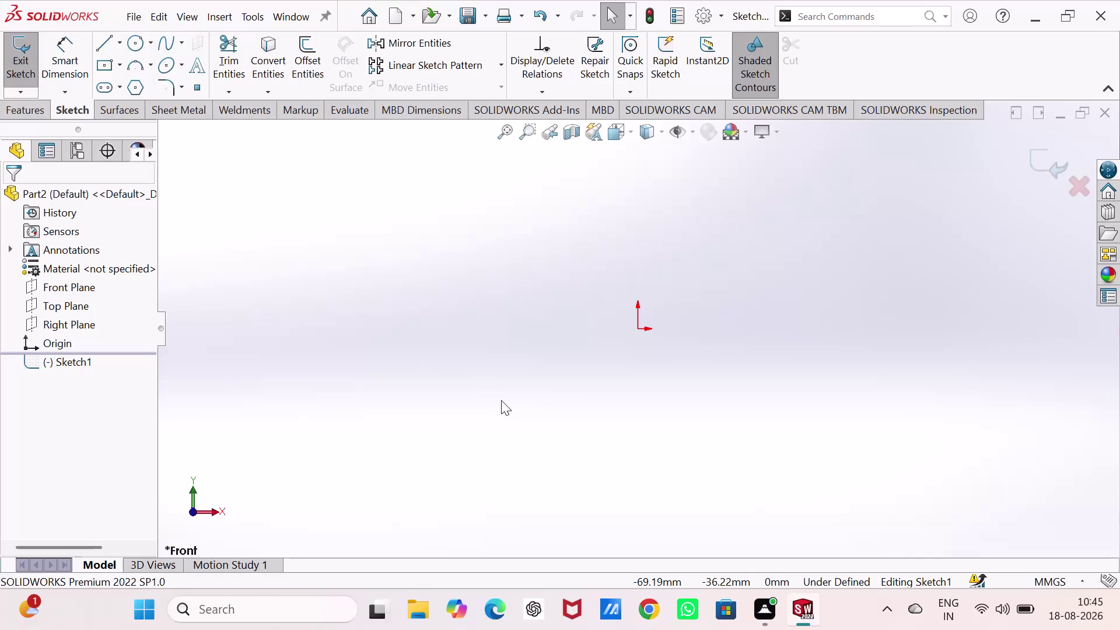
Discard the empty first sketch and start a new sketch on the Front Plane.
key(ctrl+z)
key(ctrl+z)
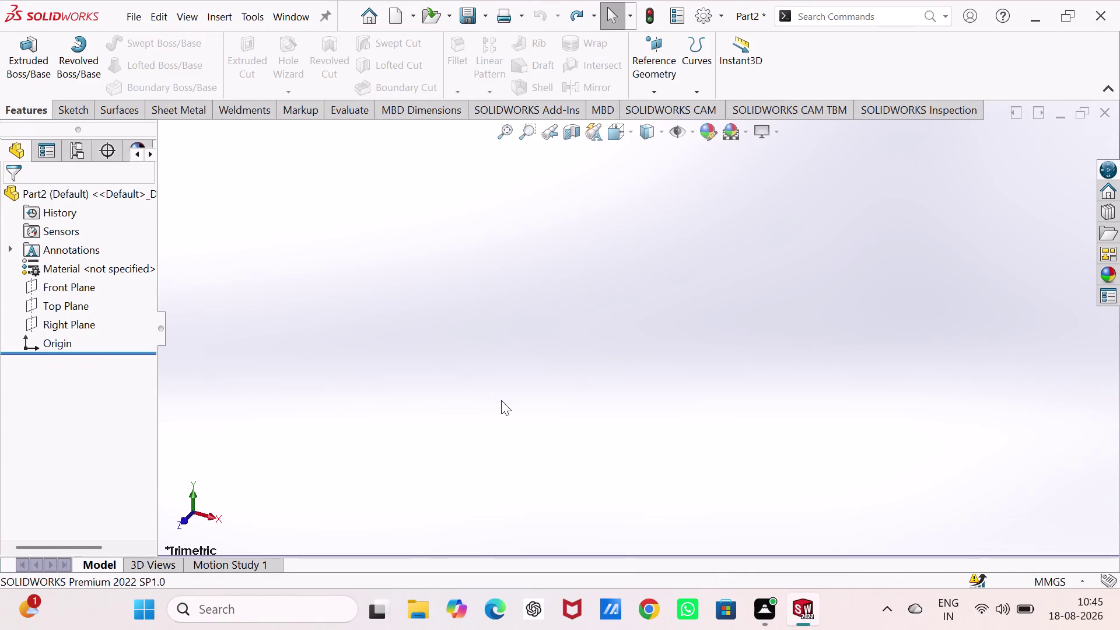
click(31, 284)
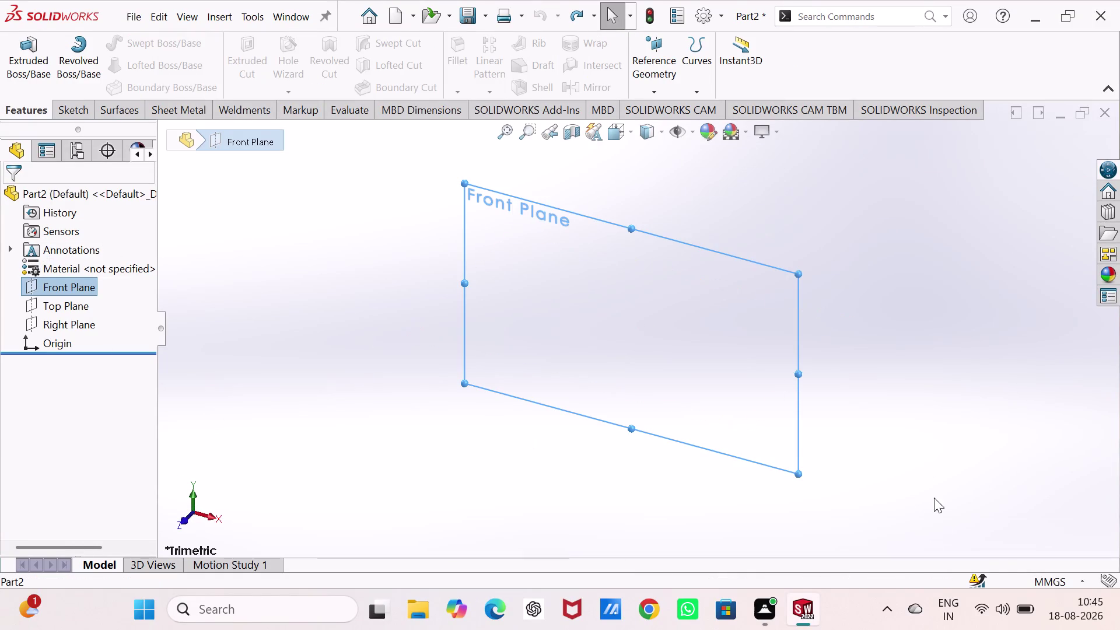
right_click(584, 276)
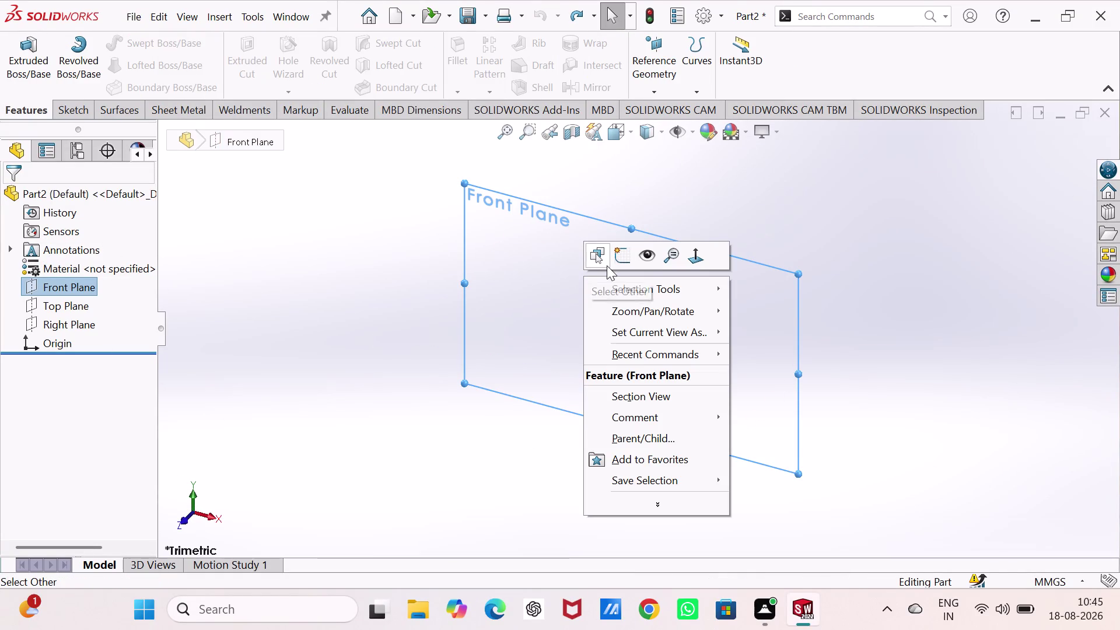
click(615, 254)
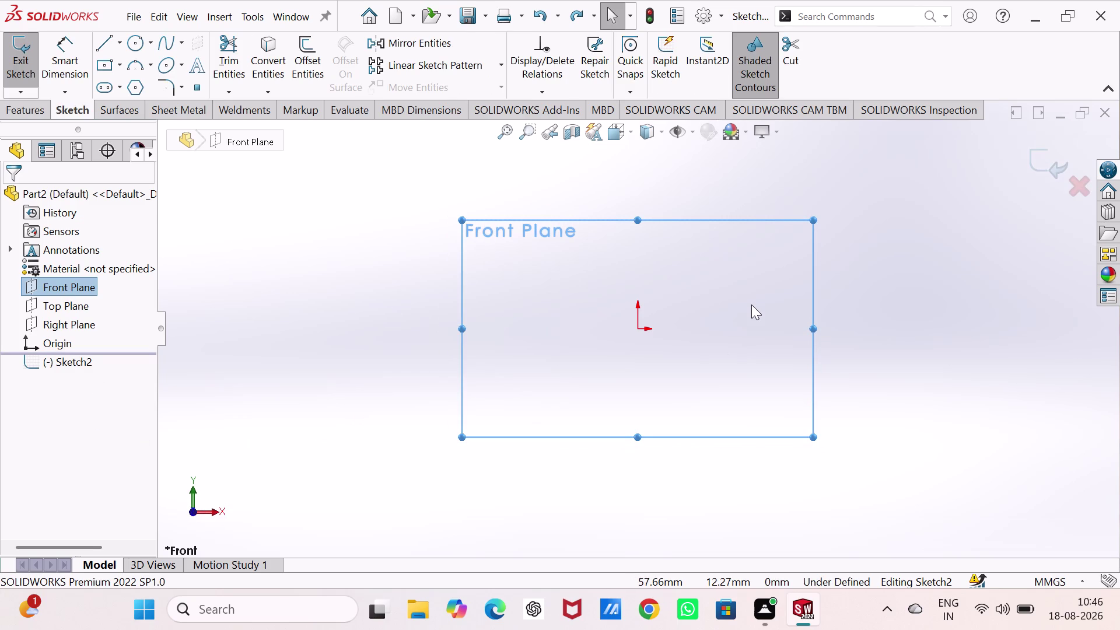
Draw an inner and a larger outer circle, both centred on the origin.
click(131, 42)
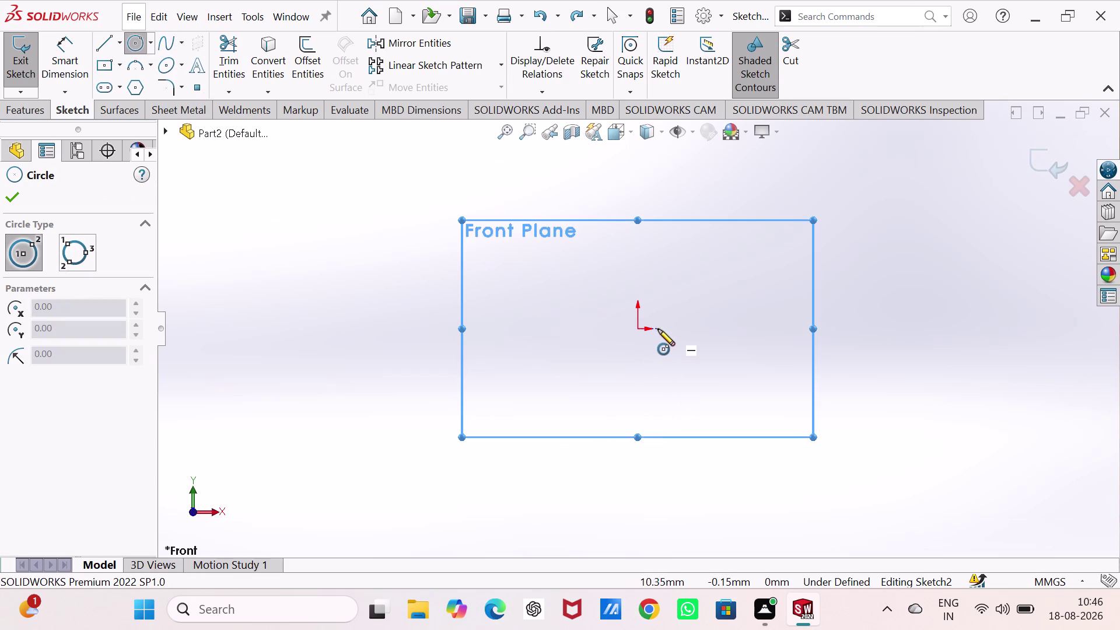
click(637, 330)
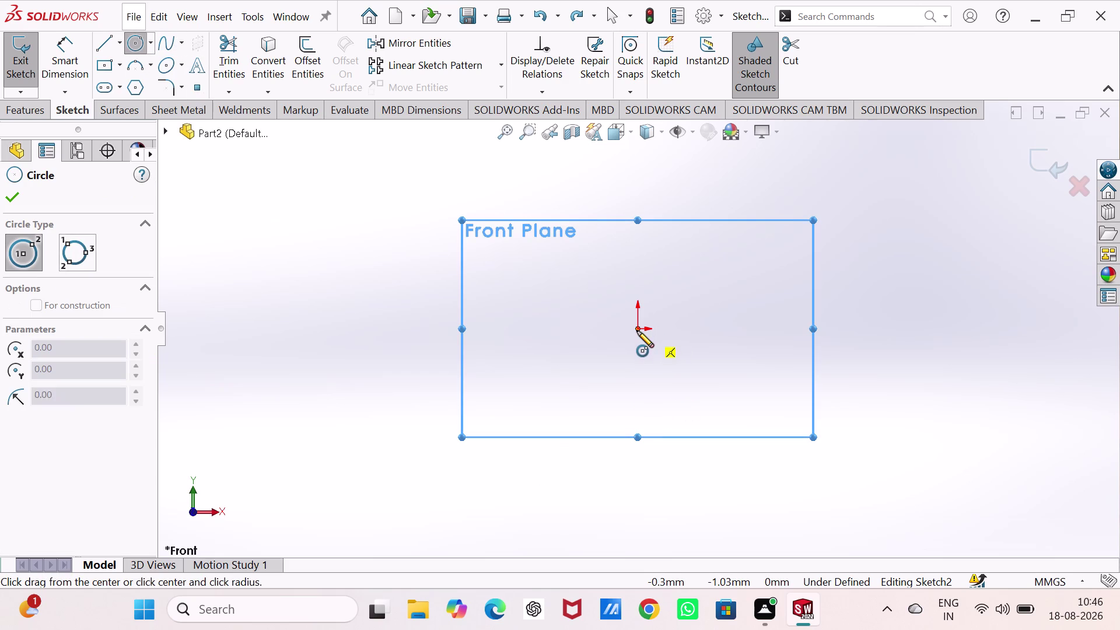
click(722, 387)
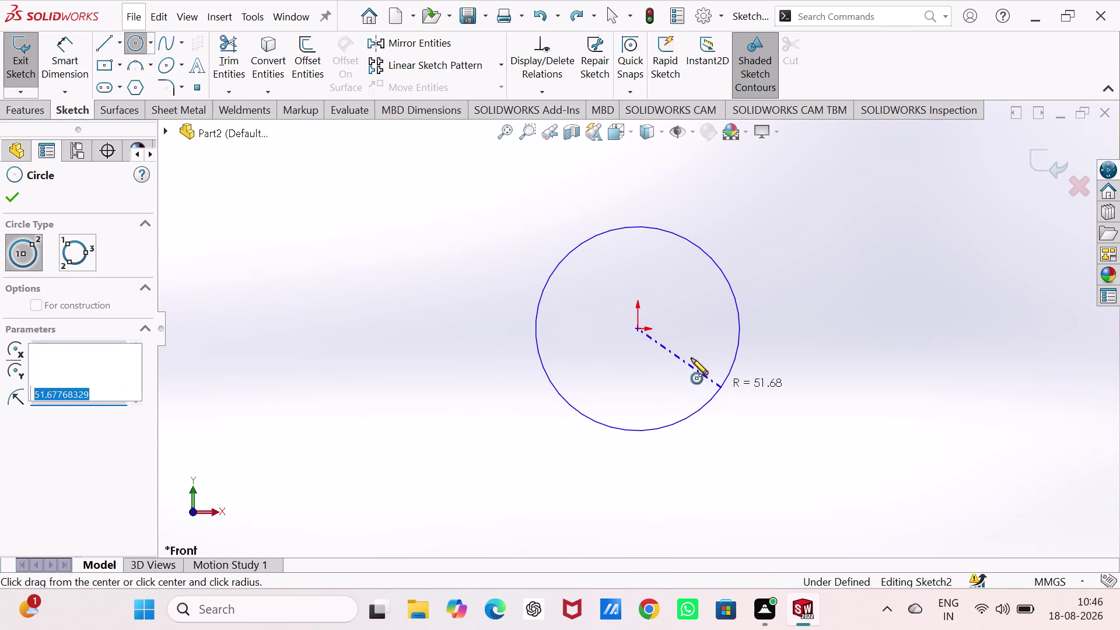
click(637, 329)
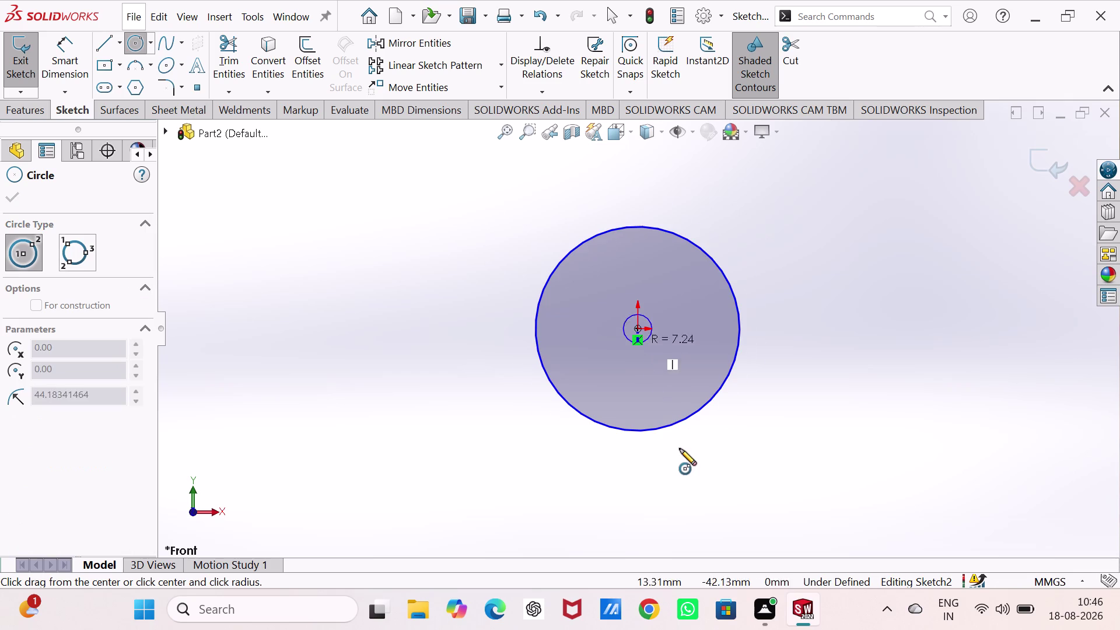
click(694, 461)
right_drag(409, 455, 488, 158)
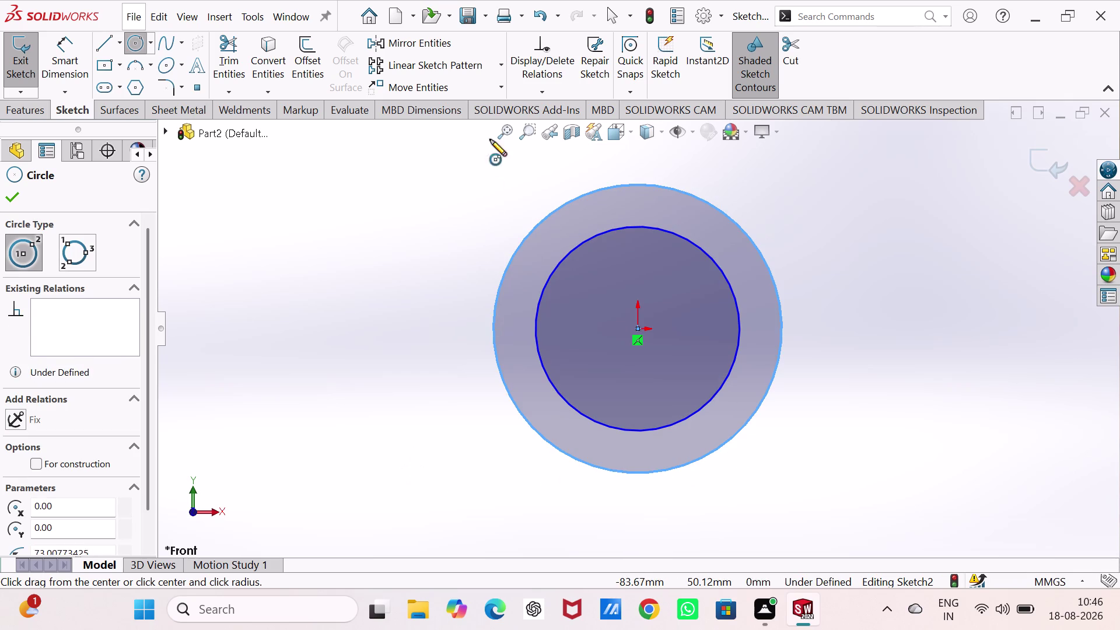
right_drag(487, 158, 492, 139)
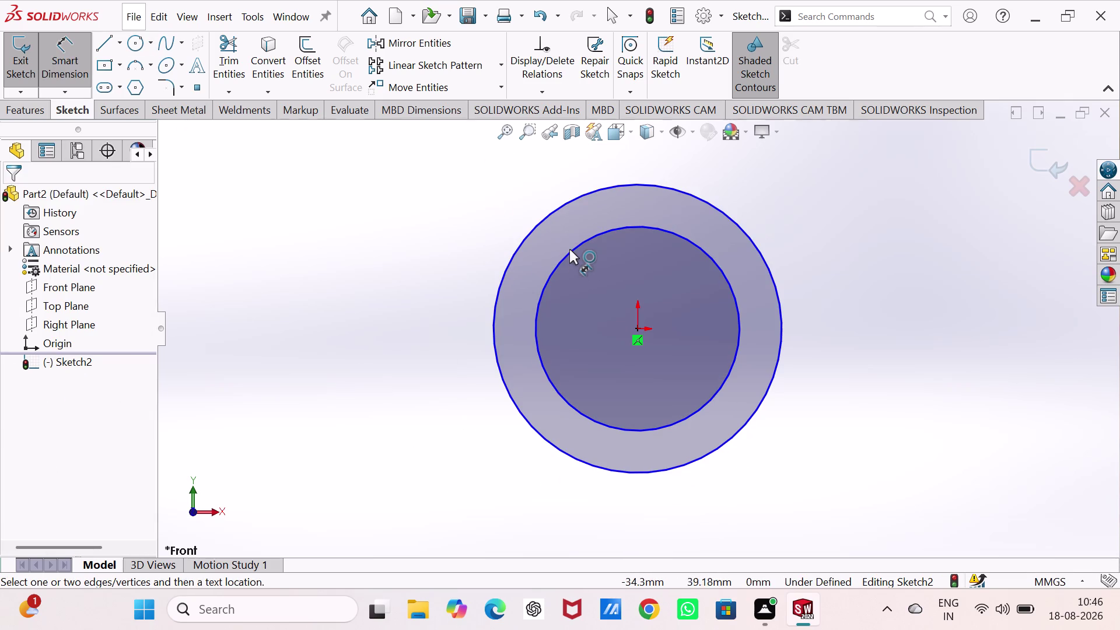
Dimension the inner circle to a 48 mm diameter.
click(569, 252)
click(419, 238)
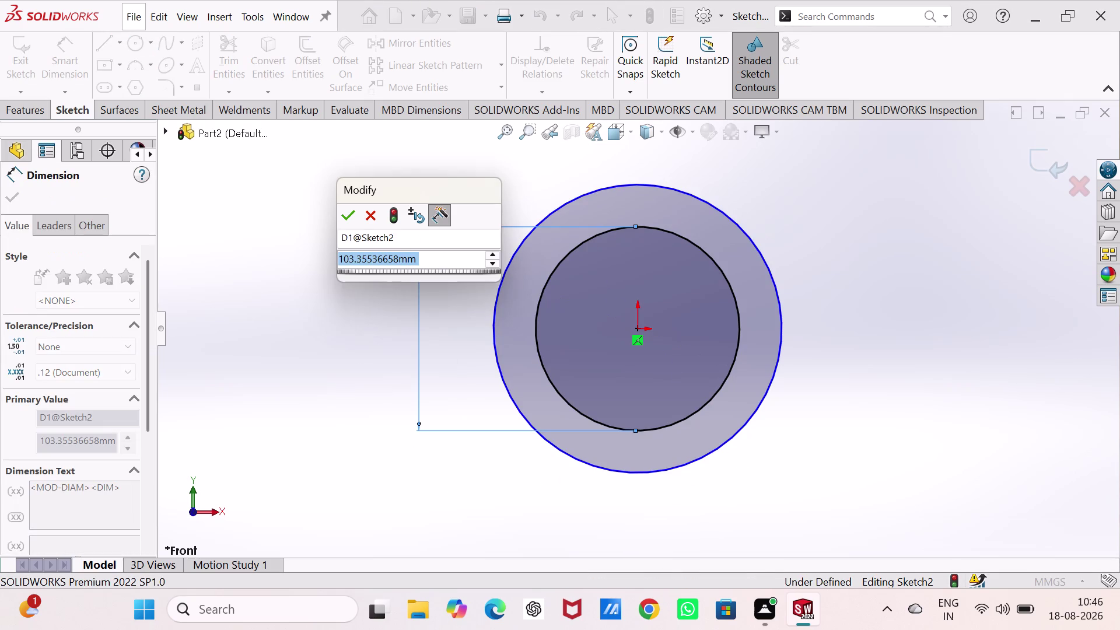
key(4)
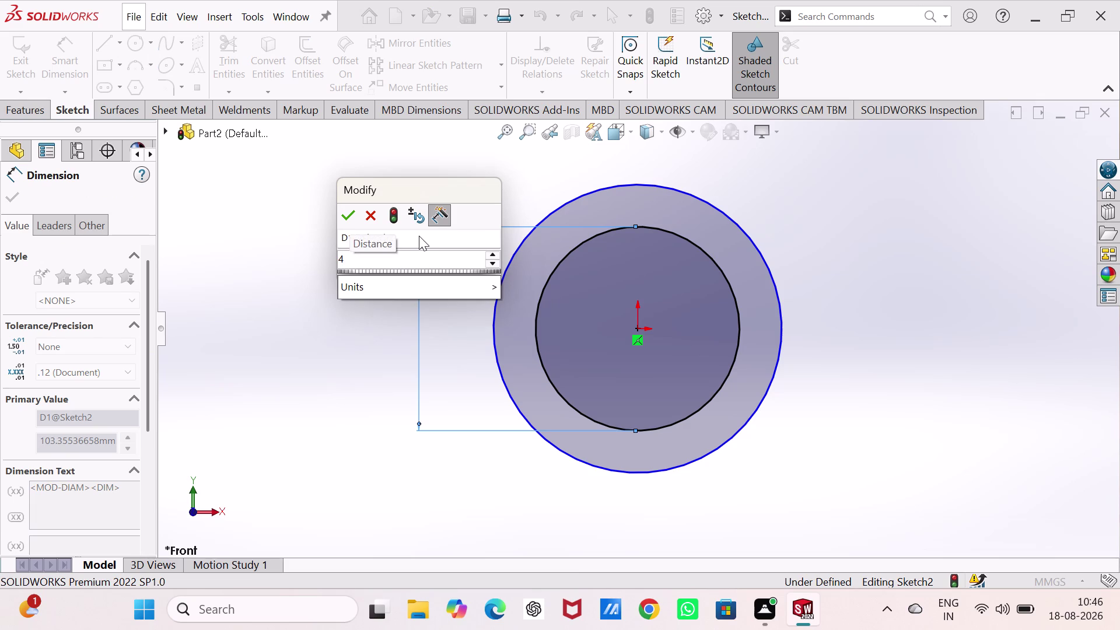
key(8)
key(Return)
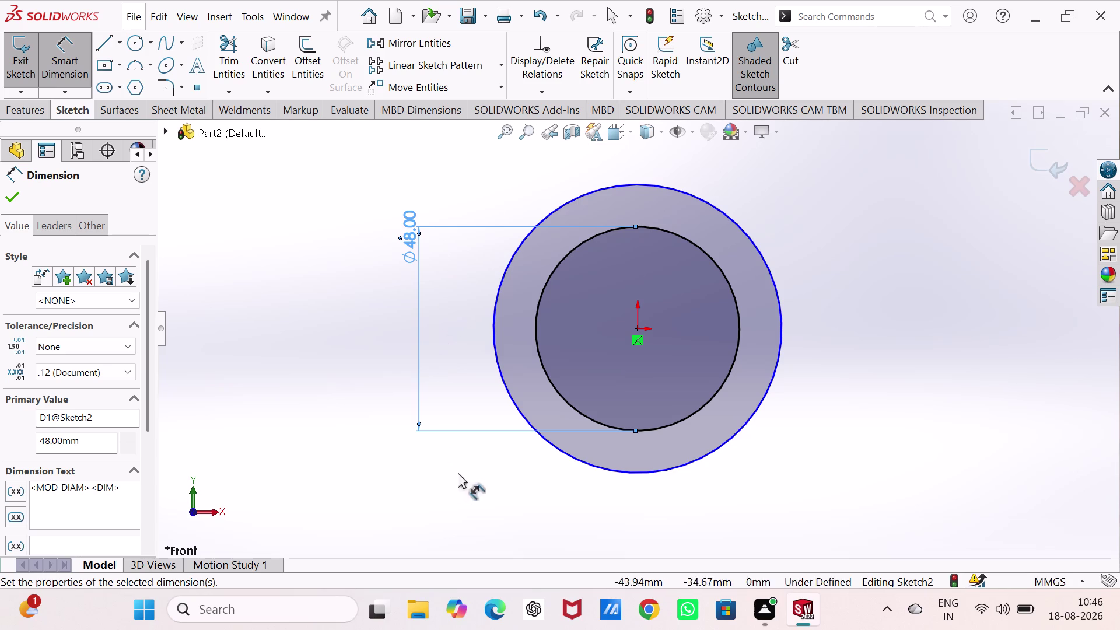
Dimension the outer circle to a 60 mm diameter.
click(494, 333)
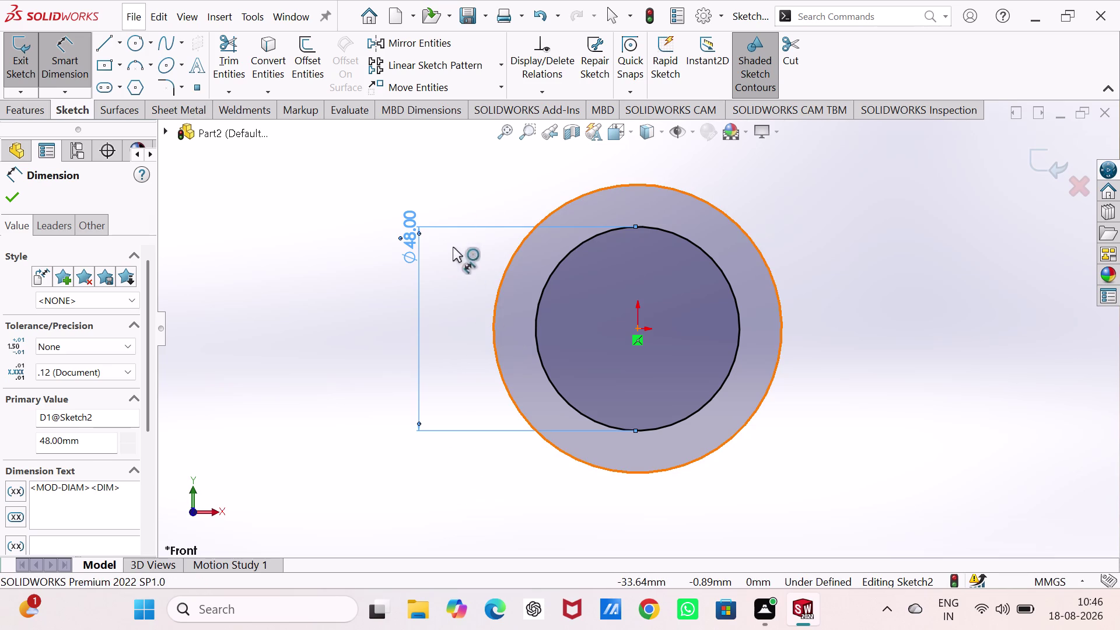
click(445, 191)
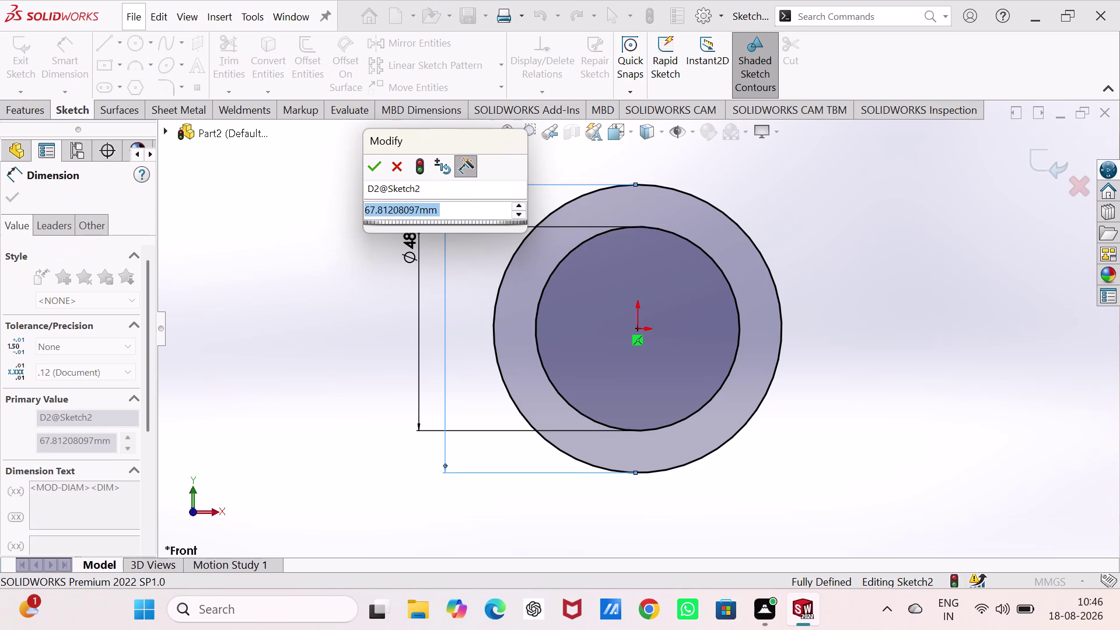
key(6)
key(0)
key(Return)
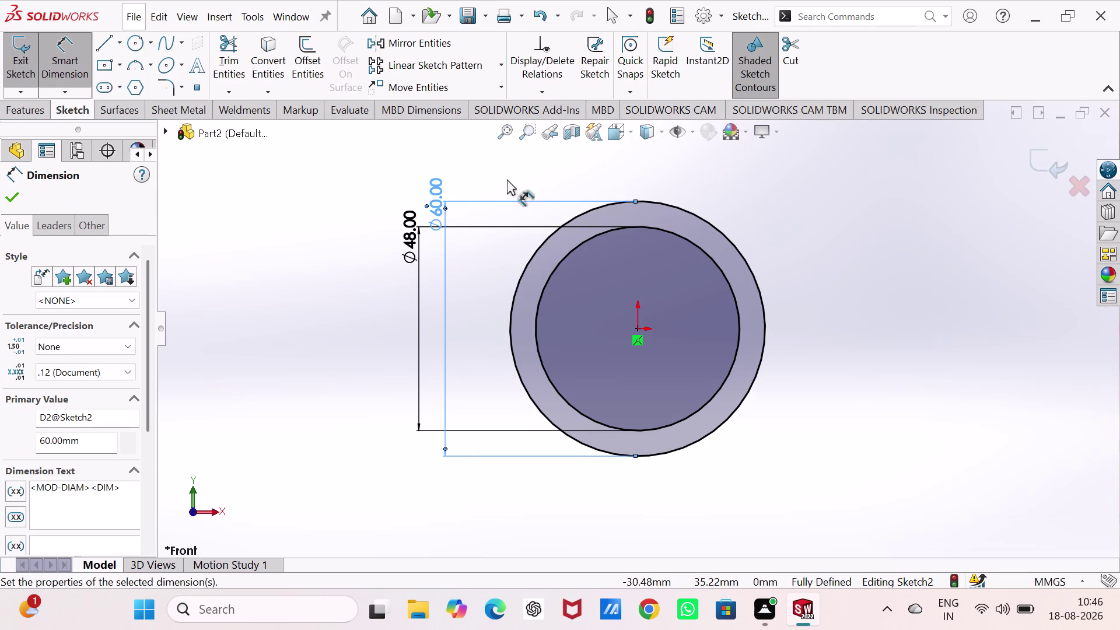
click(104, 38)
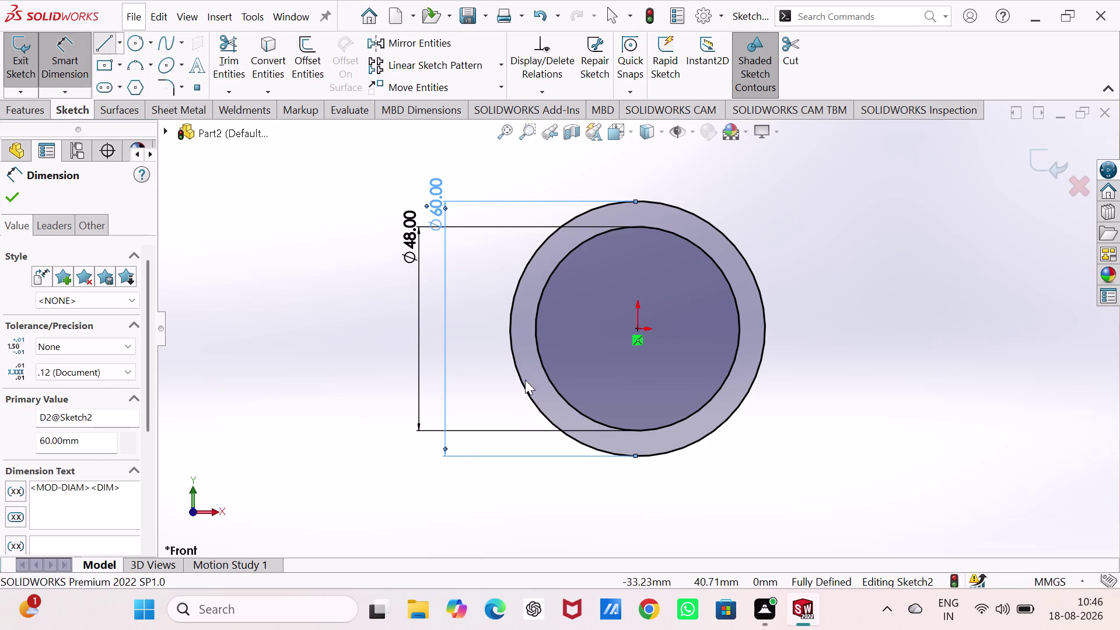
click(509, 330)
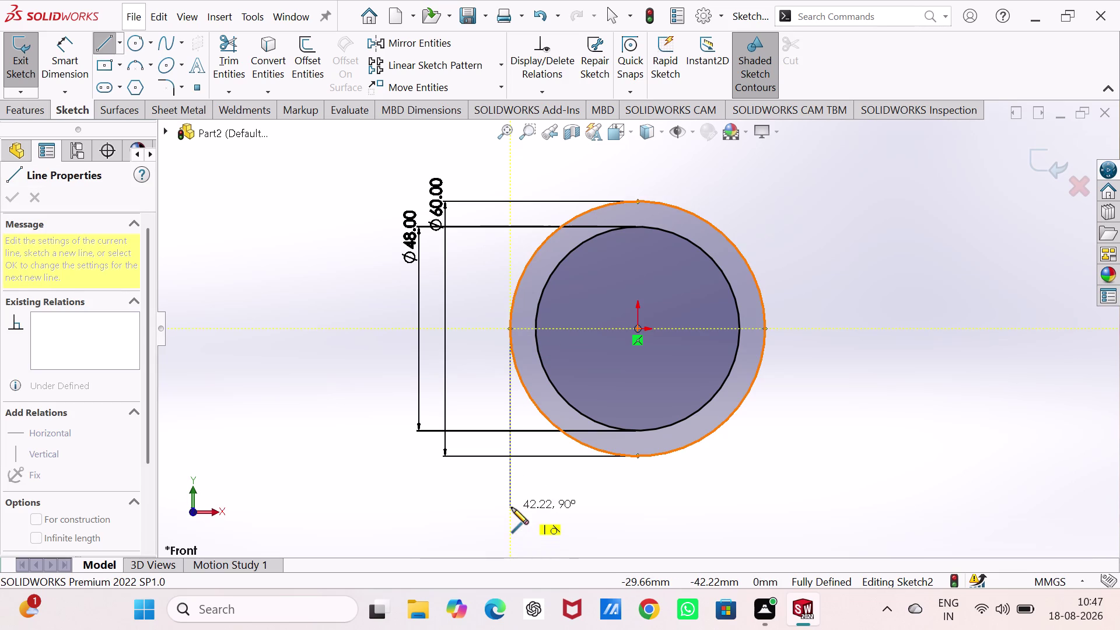
Draw two vertical lines tangent to the outer circle, joined by a horizontal base line.
click(512, 508)
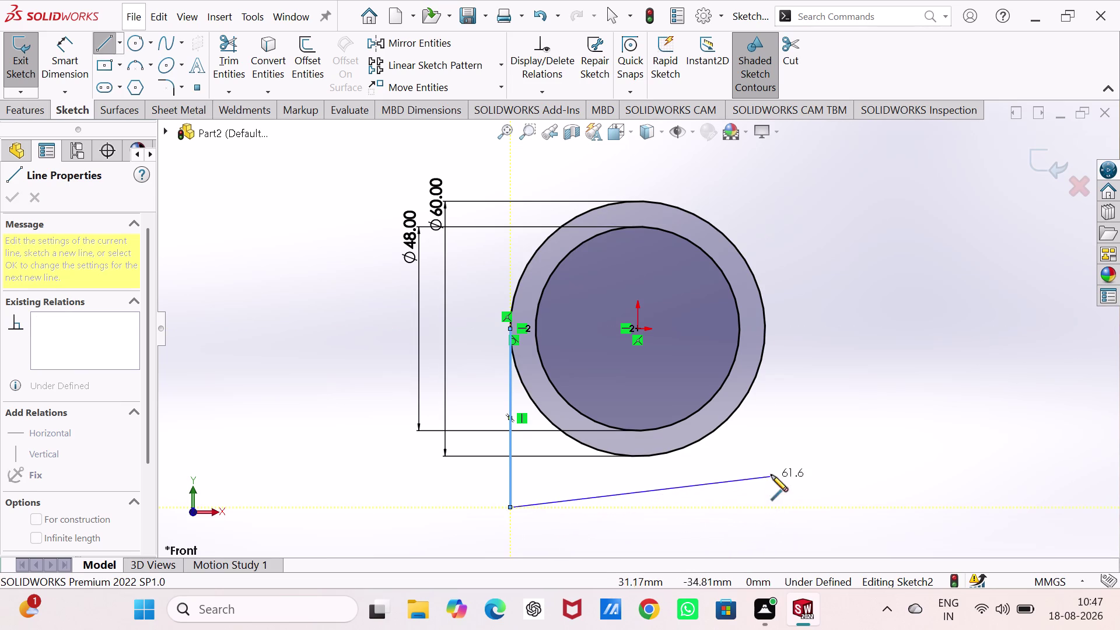
click(767, 507)
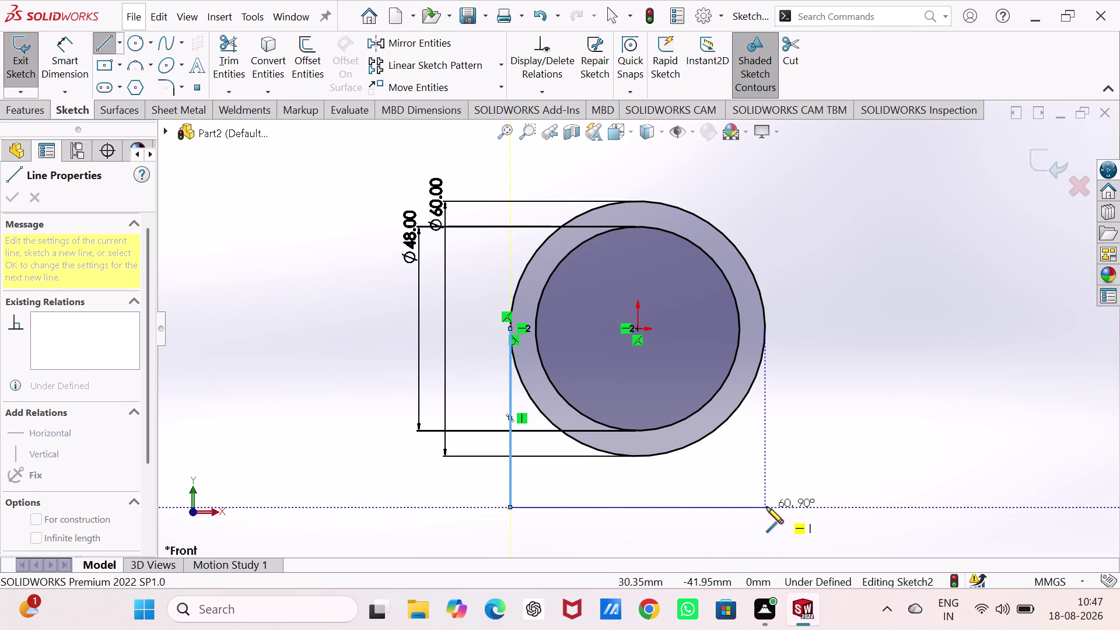
click(764, 328)
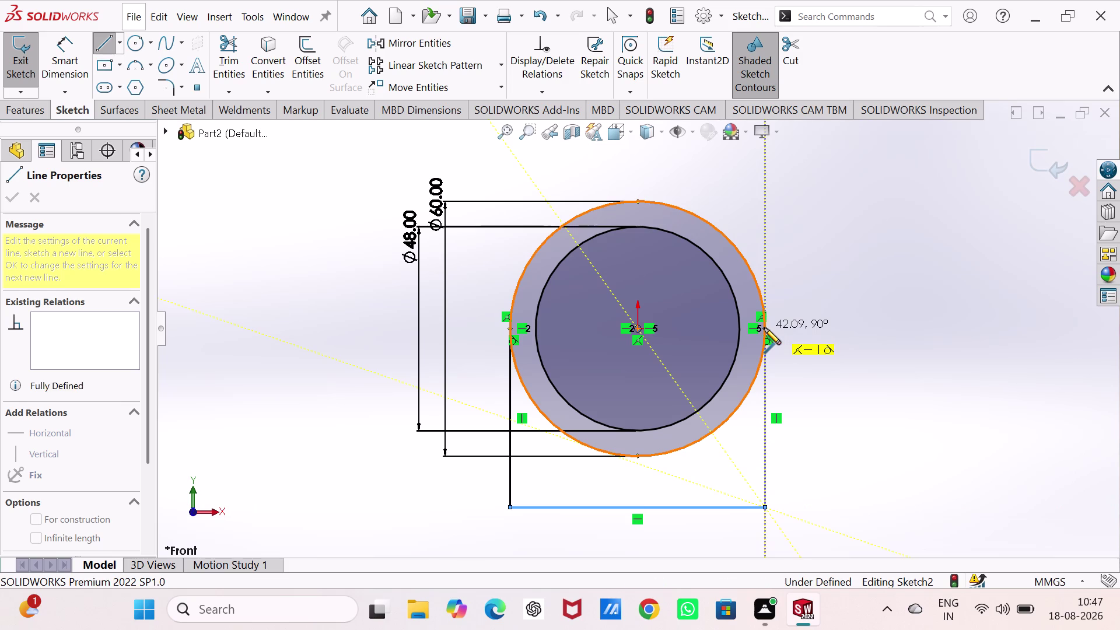
right_click(892, 346)
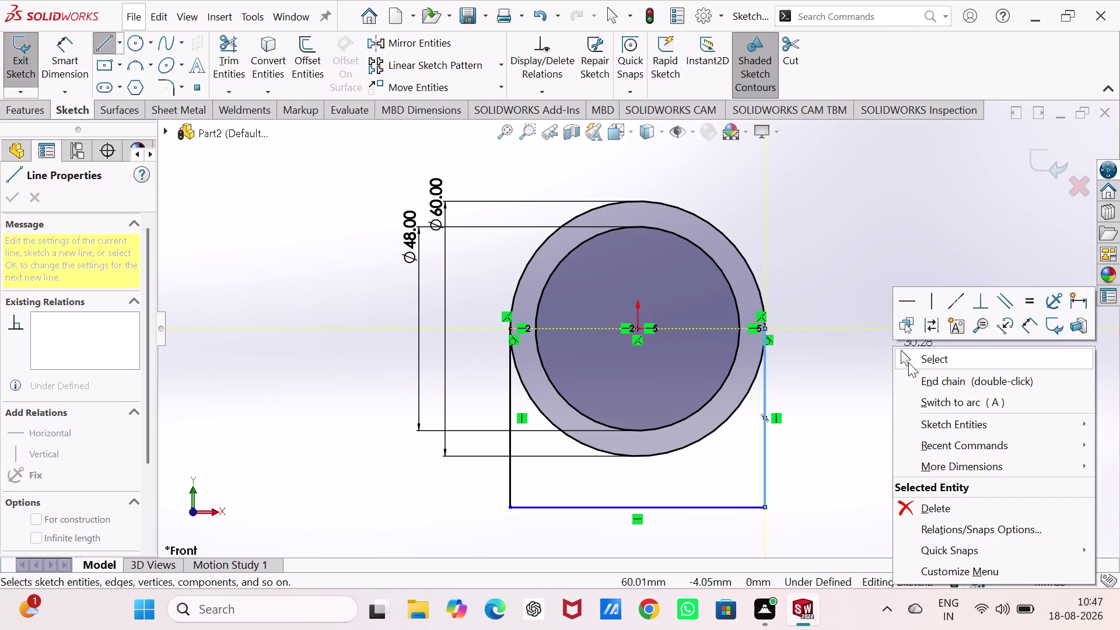
click(909, 363)
Dimension the right vertical line to 30 mm.
right_drag(862, 453, 871, 407)
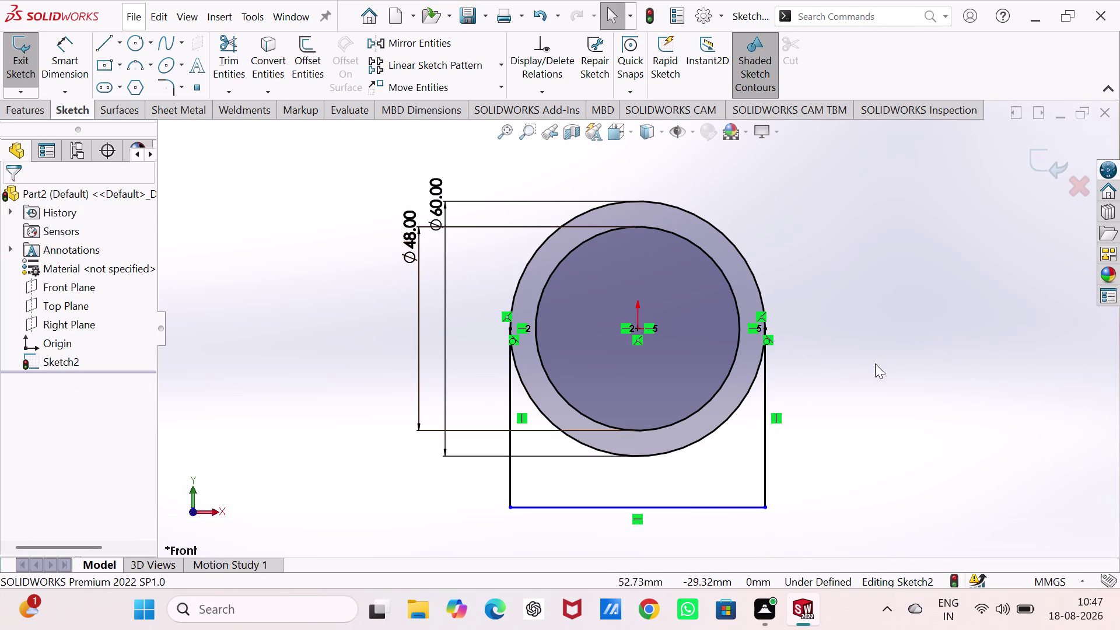
right_drag(871, 407, 875, 291)
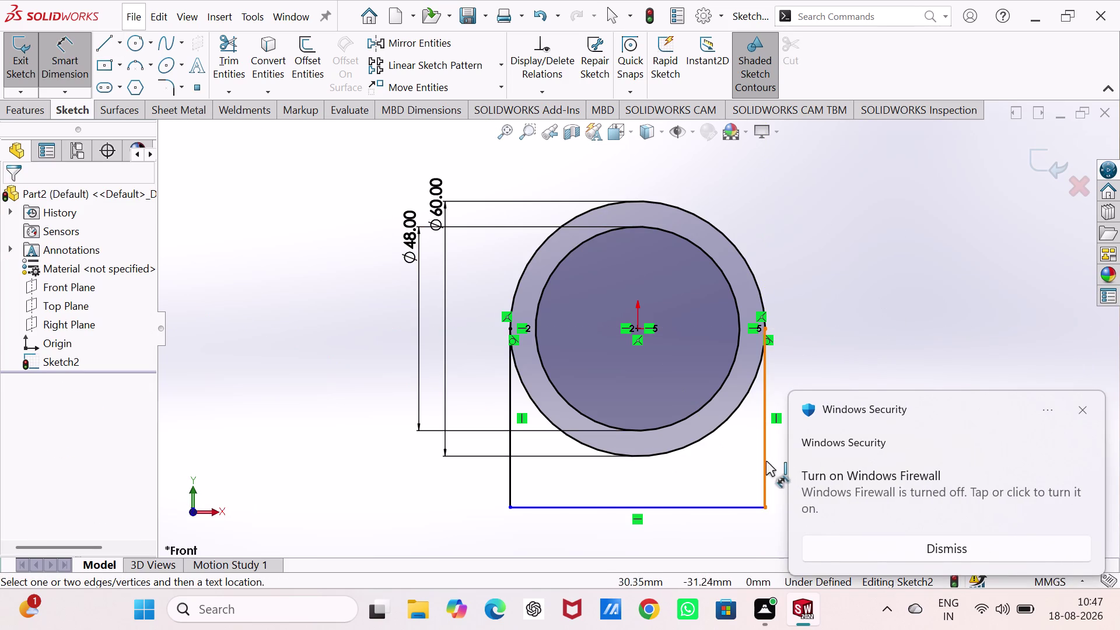
click(764, 459)
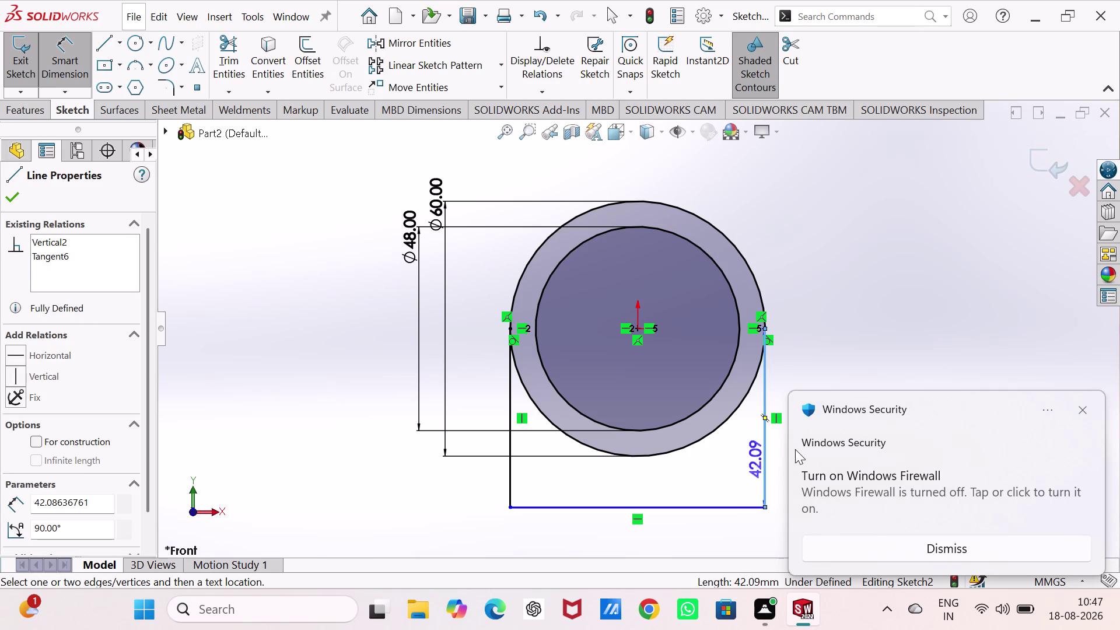
click(1083, 408)
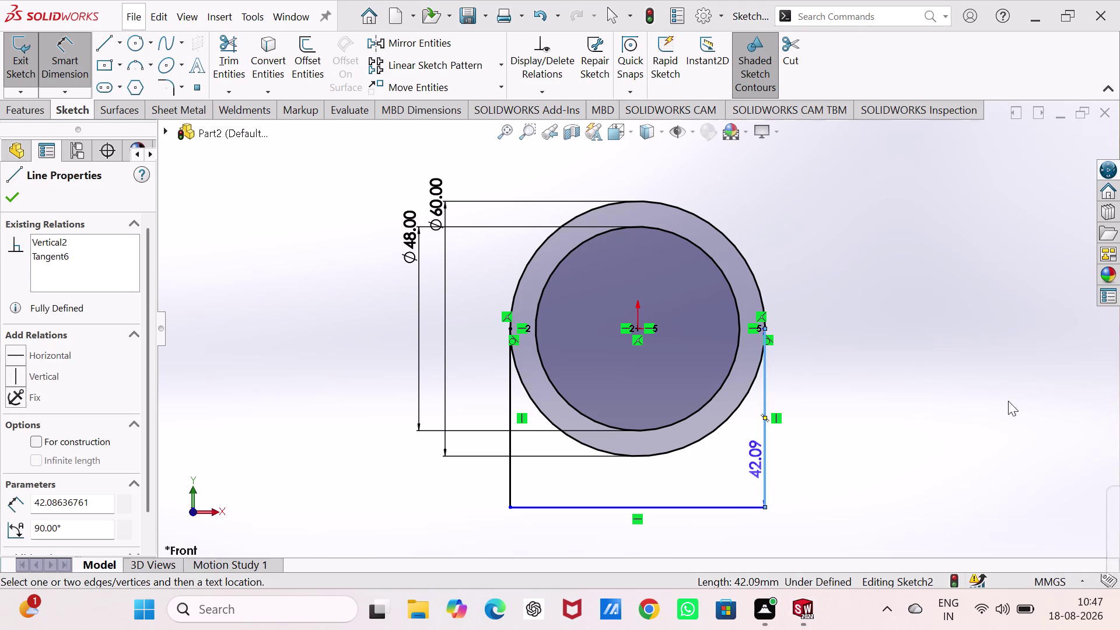
click(811, 430)
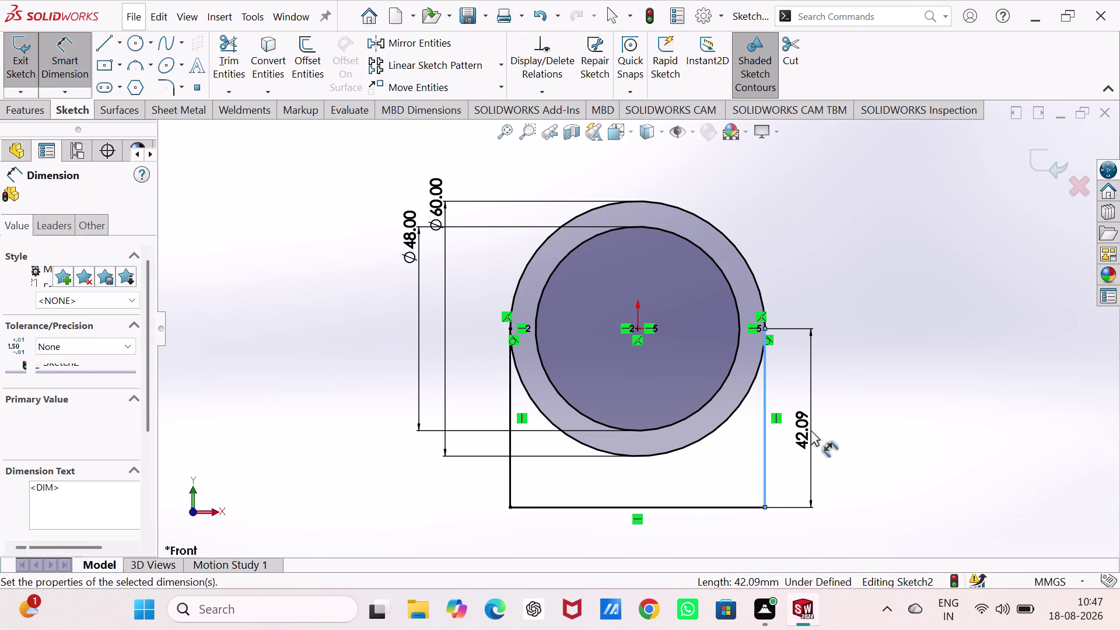
key(3)
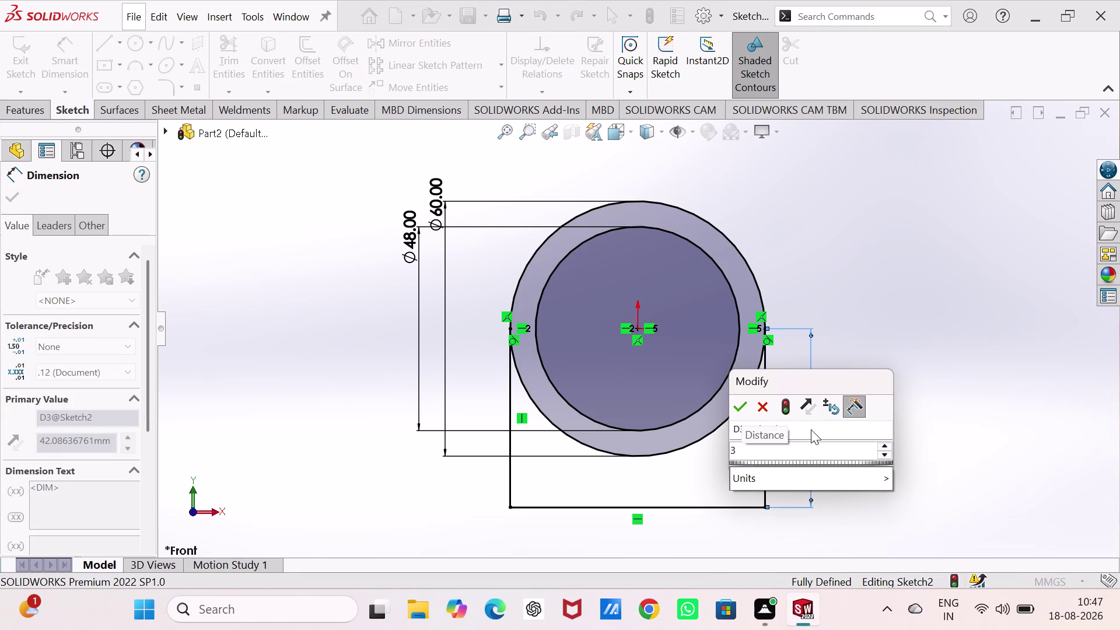
key(0)
key(Return)
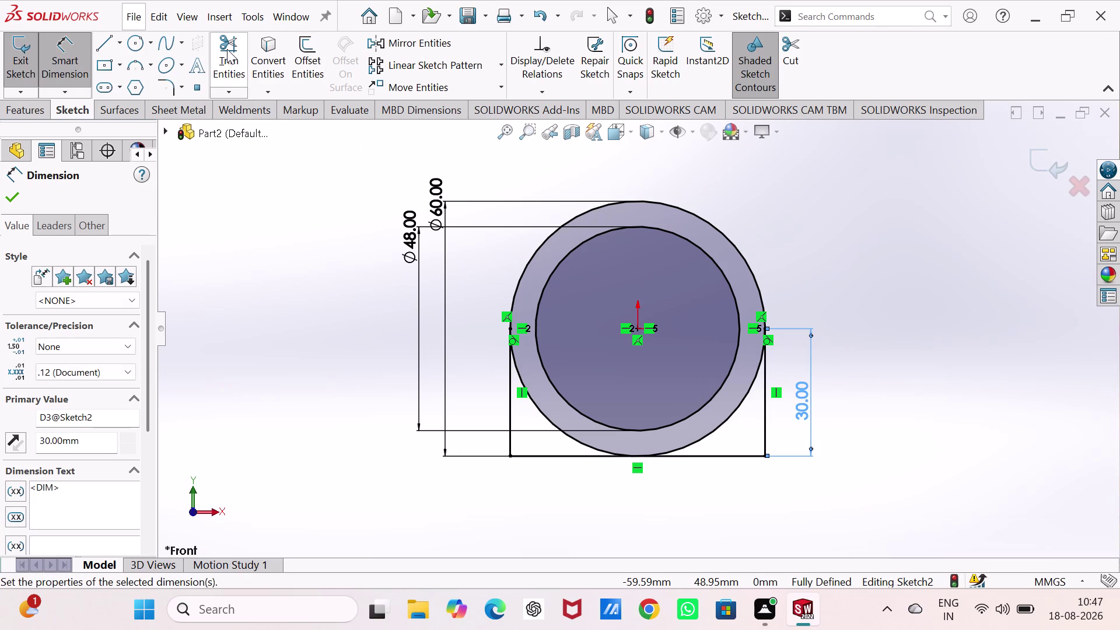
click(227, 49)
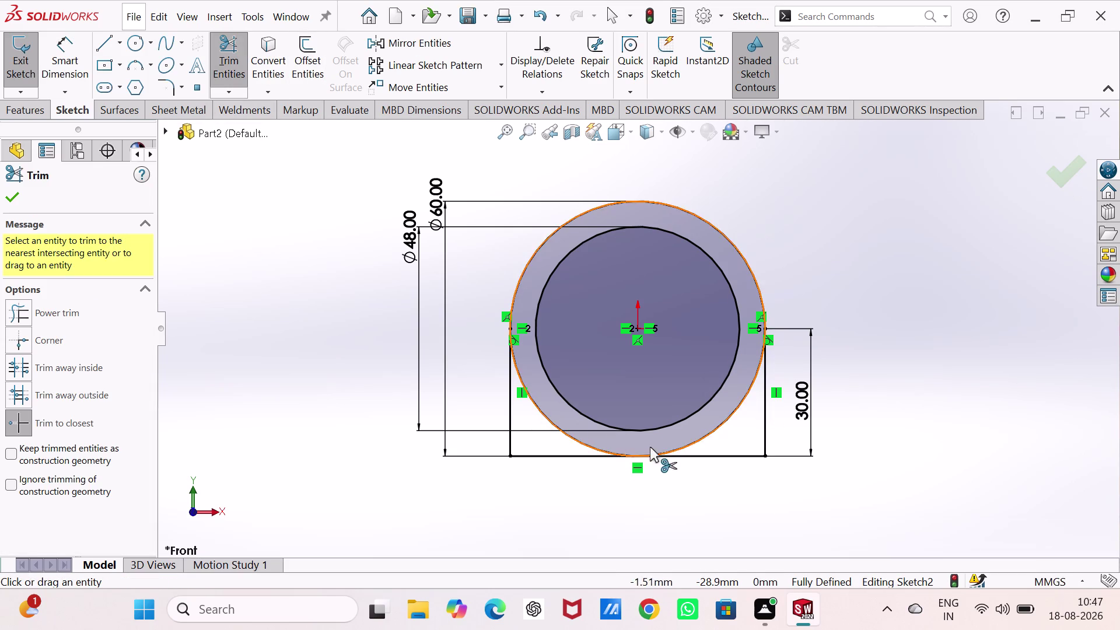
Trim the outer circle's lower arc and excess segments, then delete the Ø60 dimension.
click(704, 435)
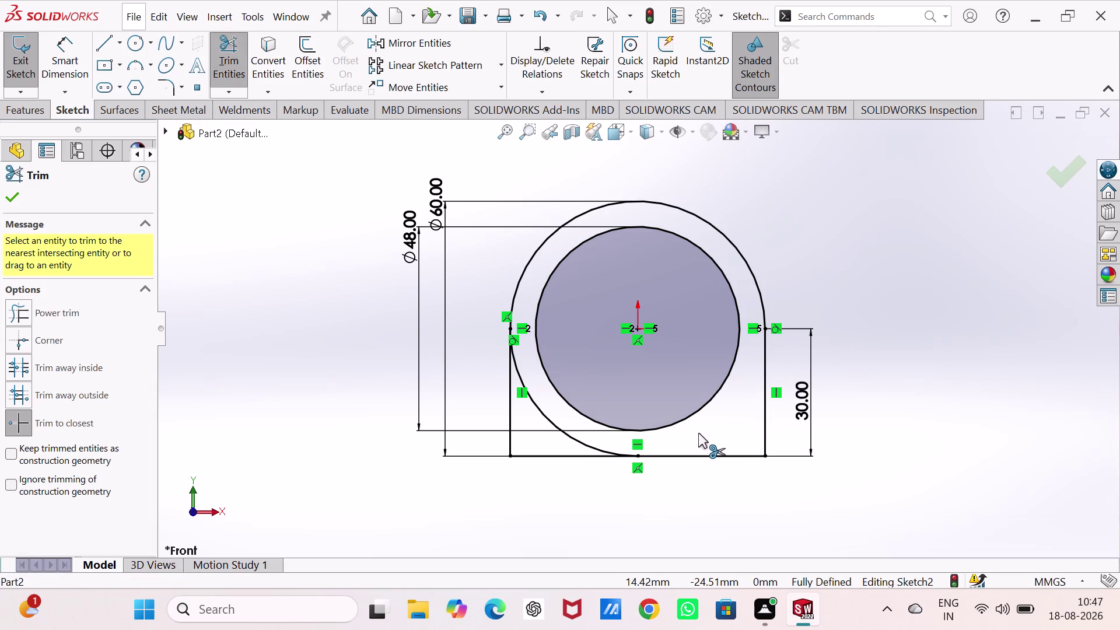
click(584, 442)
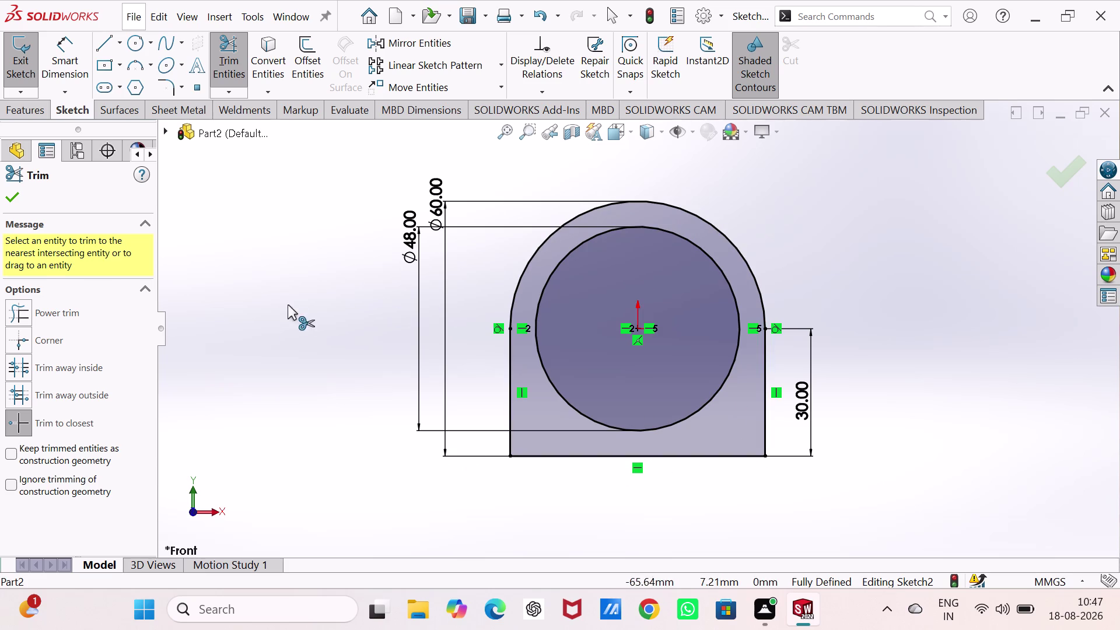
right_drag(272, 315, 298, 184)
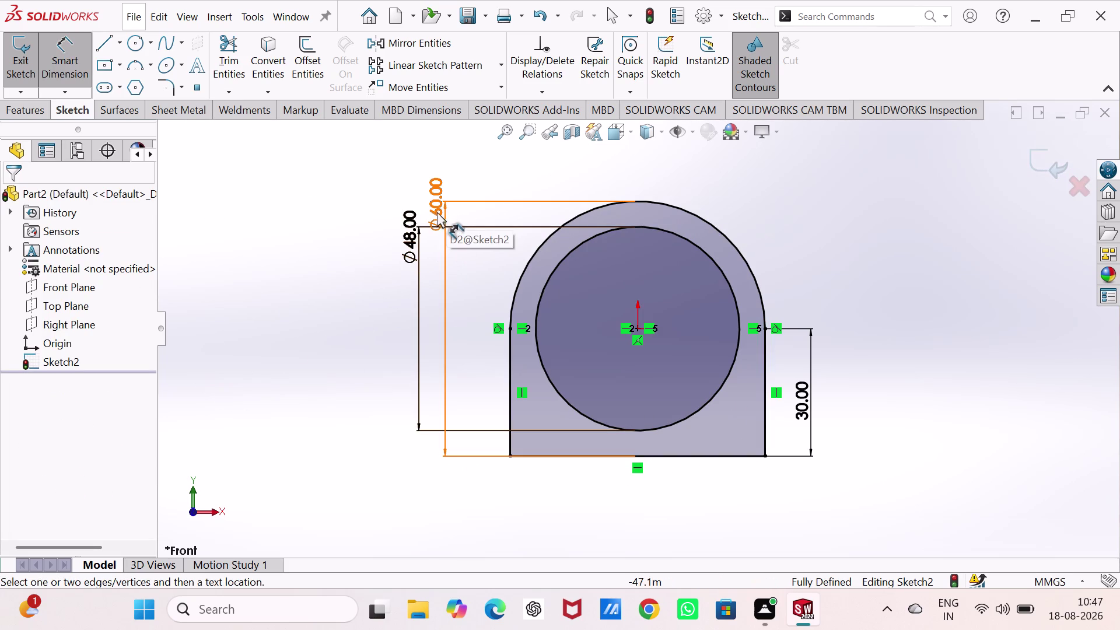
click(436, 212)
key(Delete)
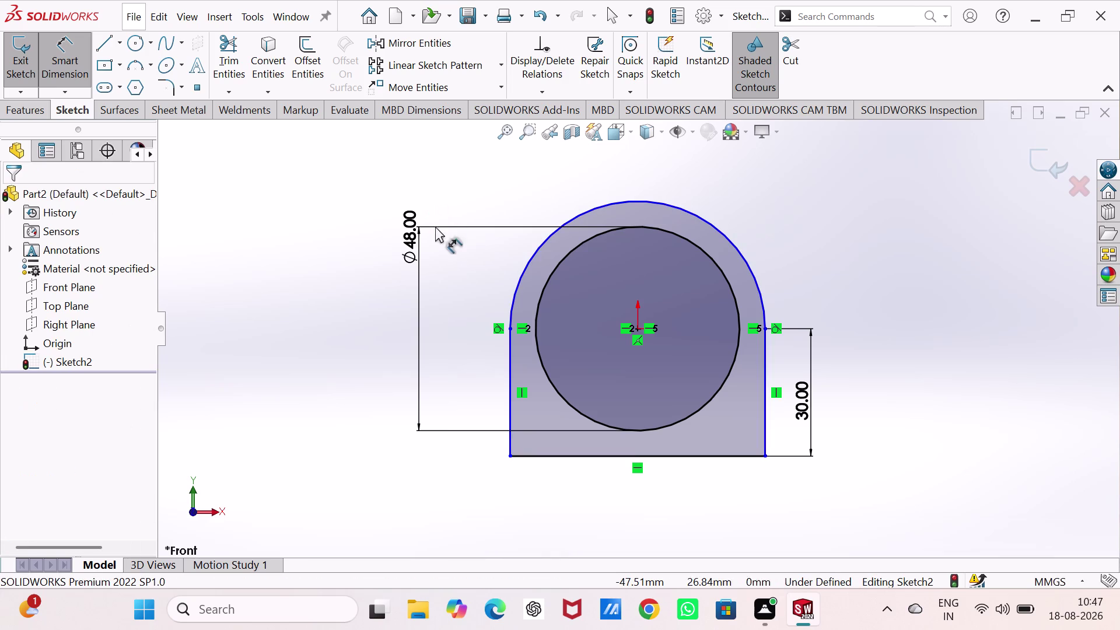
Dimension the arch at R30 and move the Ø48 dimension beside the hole.
click(533, 253)
click(472, 189)
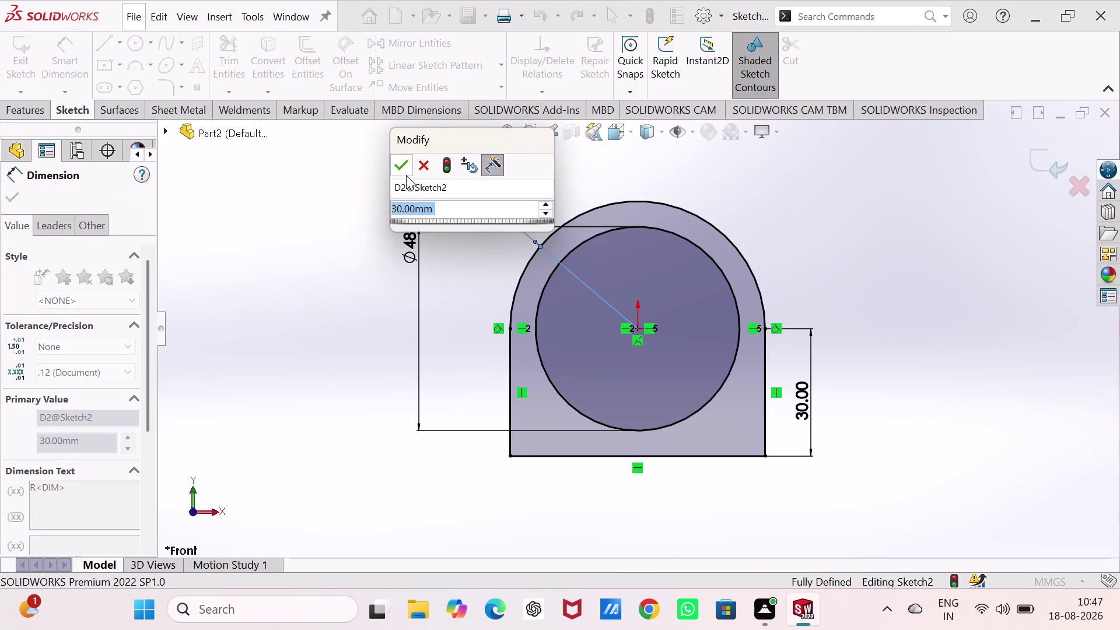
click(406, 164)
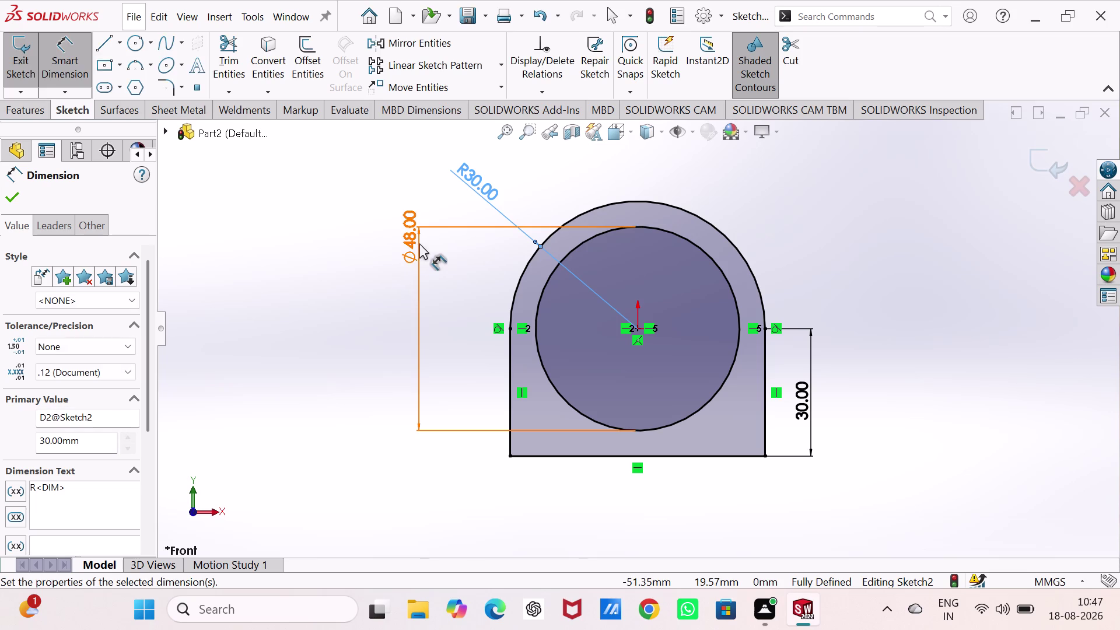
drag(415, 242, 641, 468)
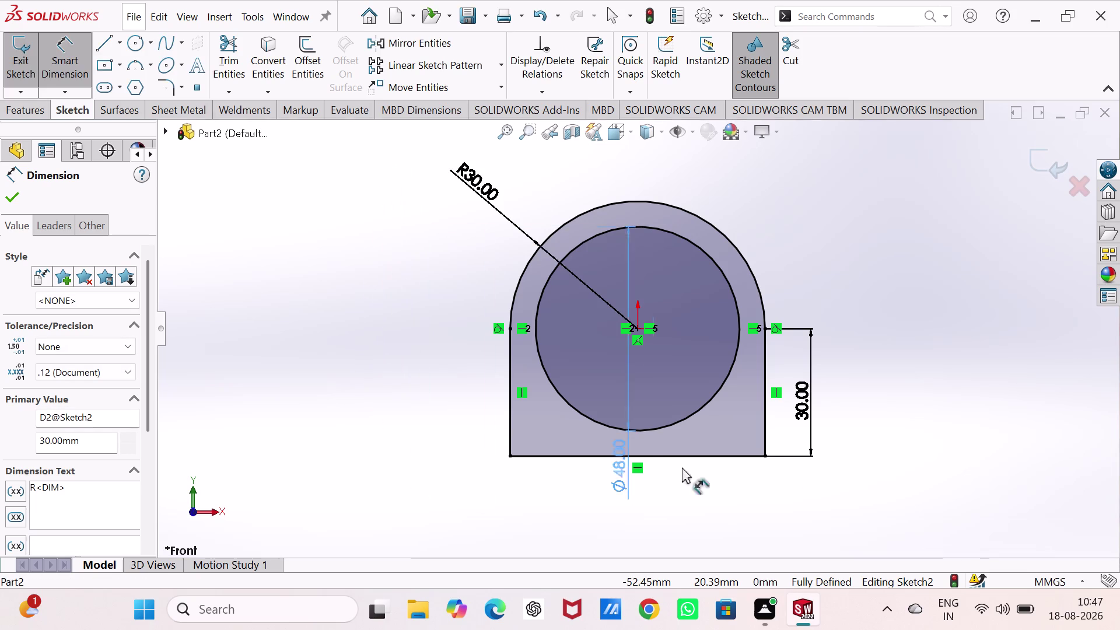
drag(642, 468, 426, 242)
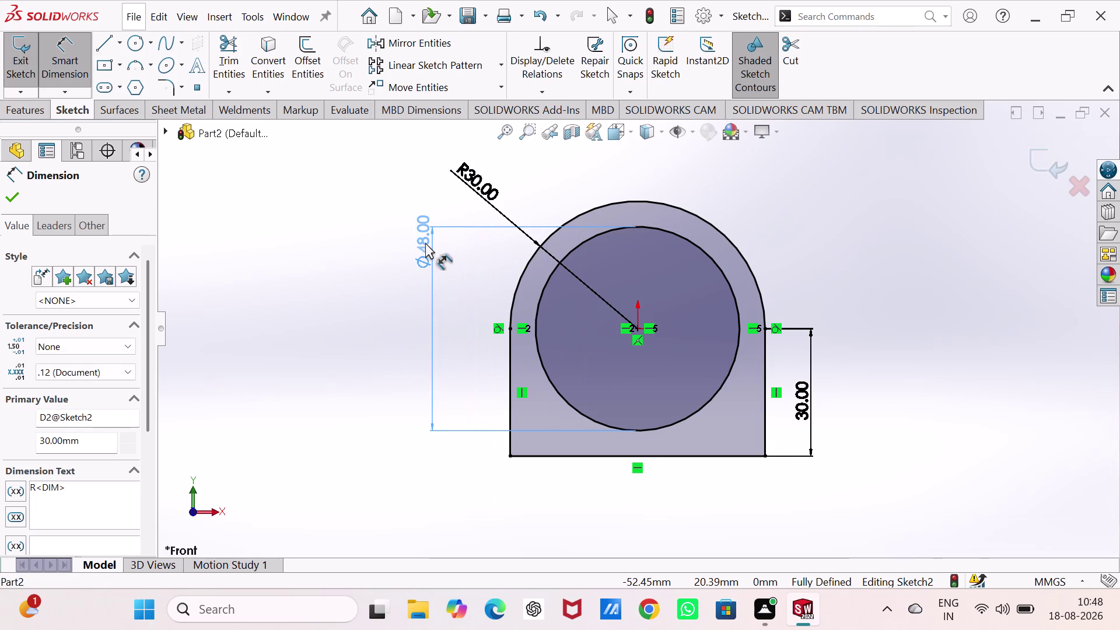
drag(425, 243, 405, 274)
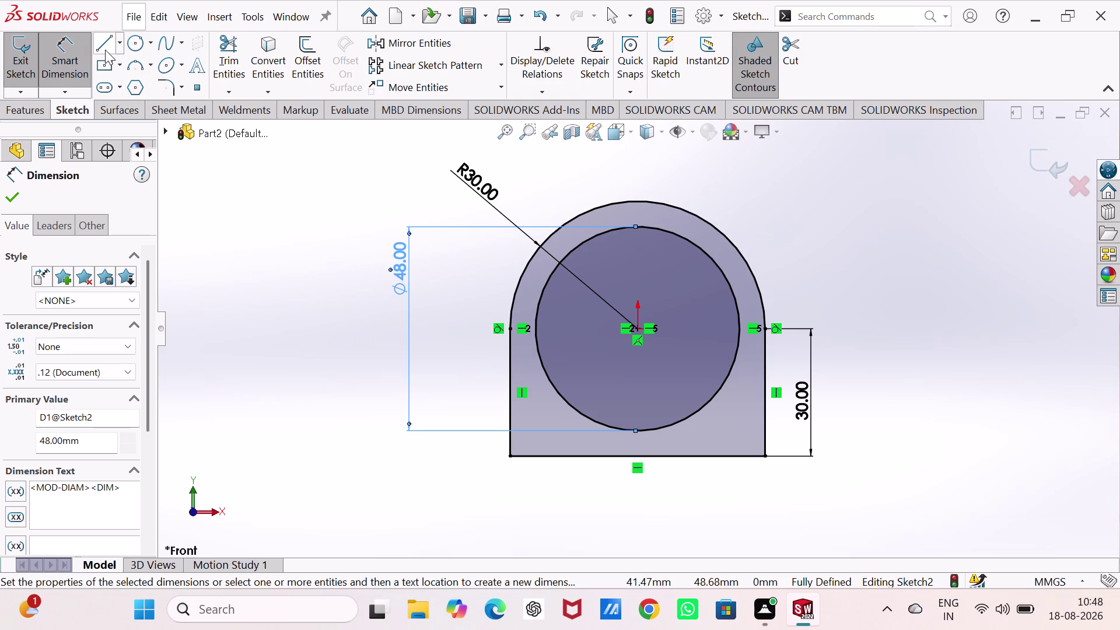
click(5, 196)
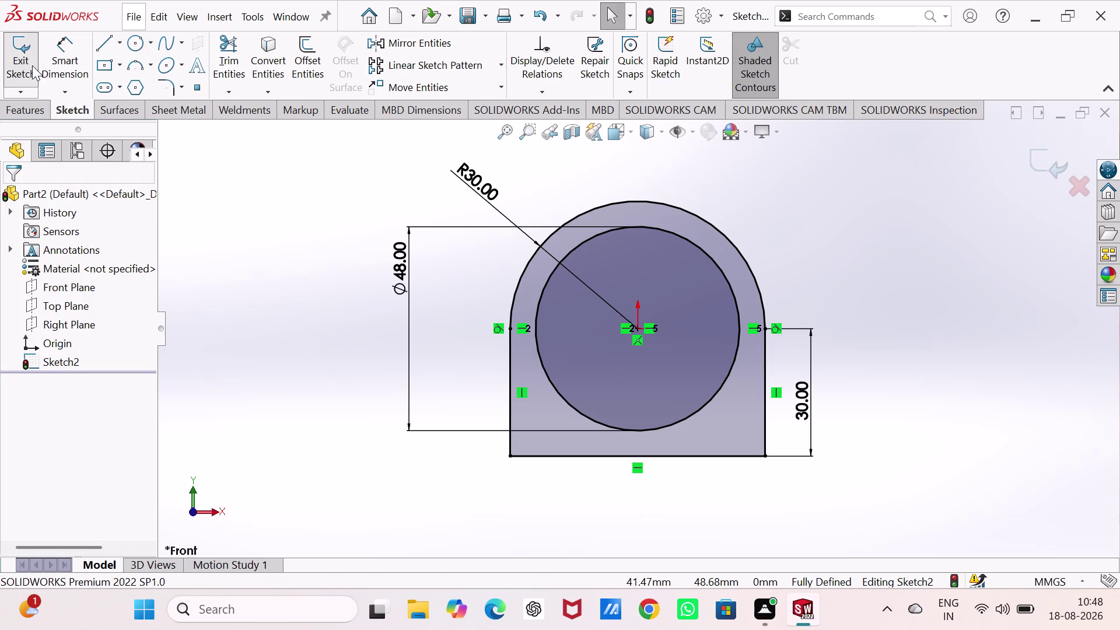
Exit the sketch and extrude the arched profile 90 mm blind as Boss-Extrude1.
click(26, 65)
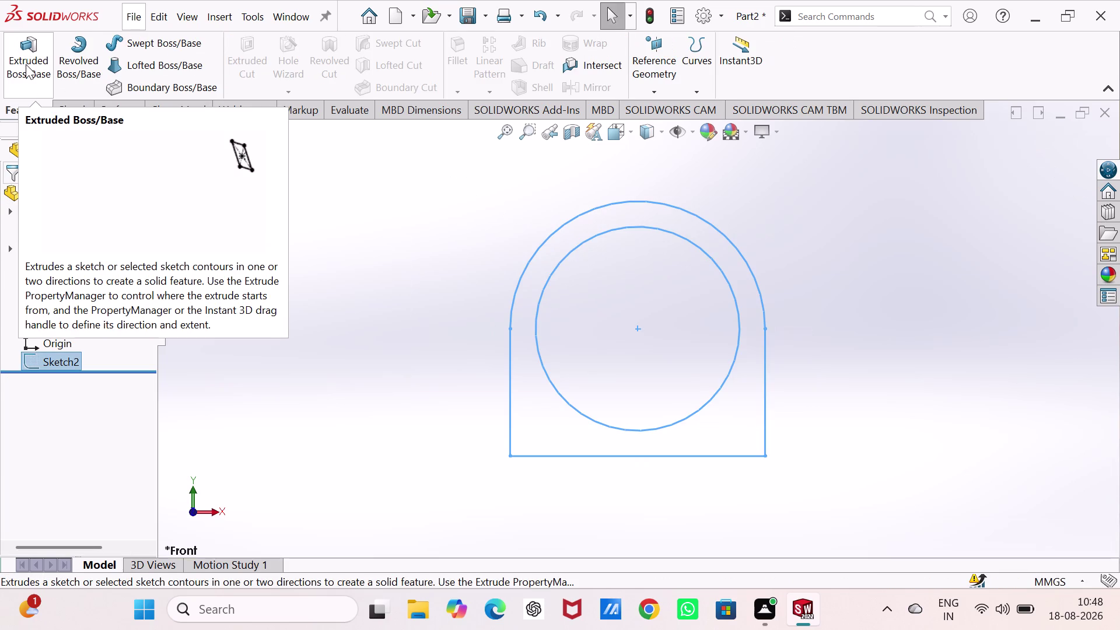
click(22, 68)
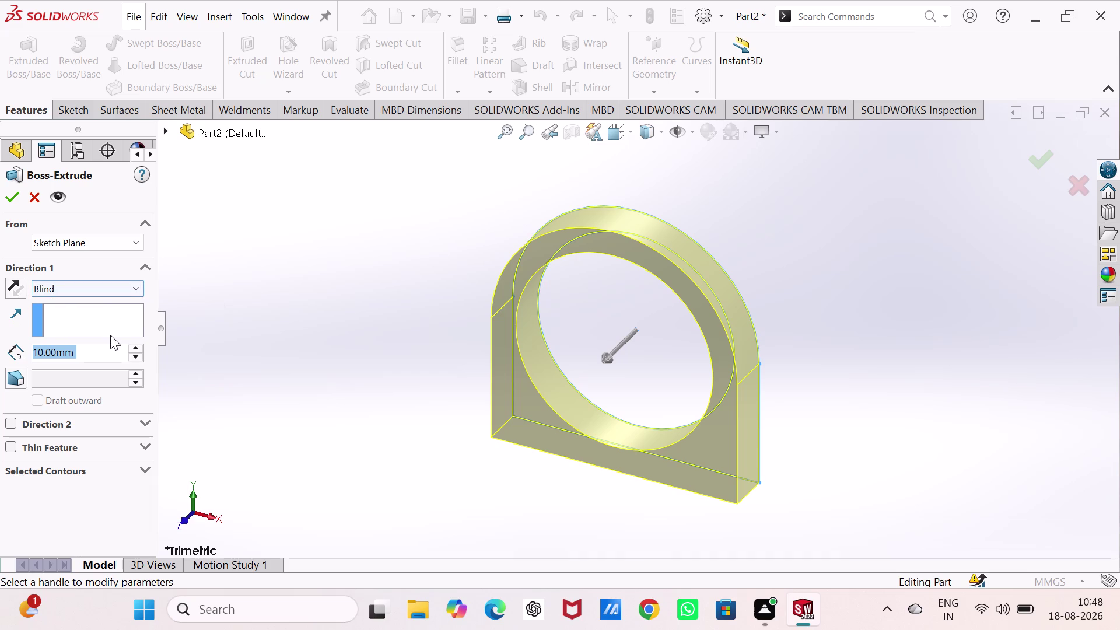
text(90)
key(Return)
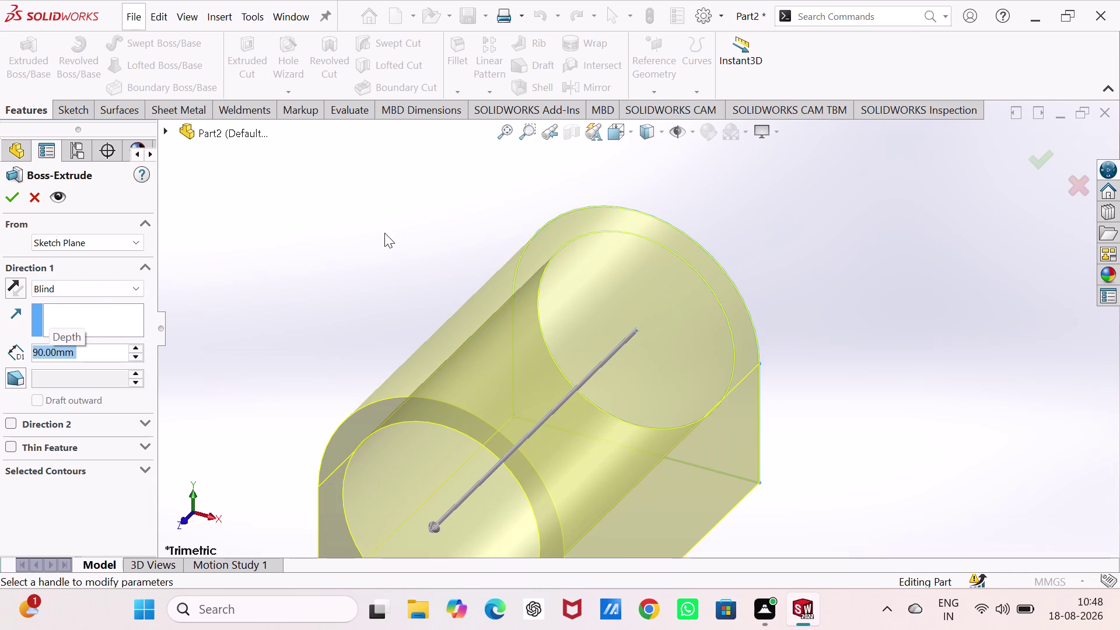
scroll(up, 3)
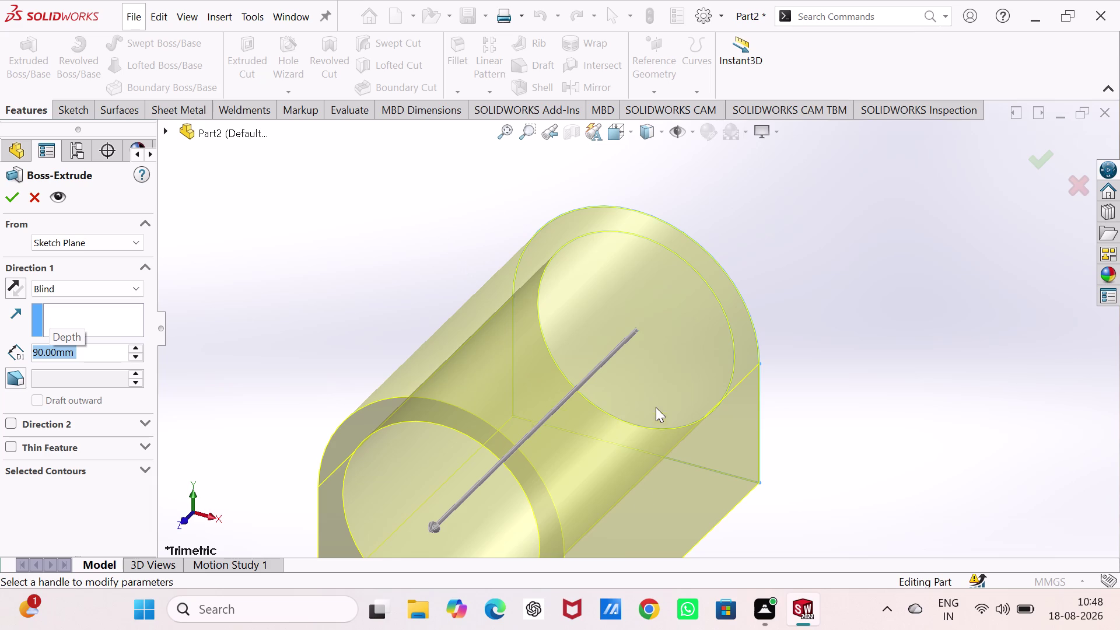
scroll(up, 3)
scroll(down, 3)
scroll(down, 3)
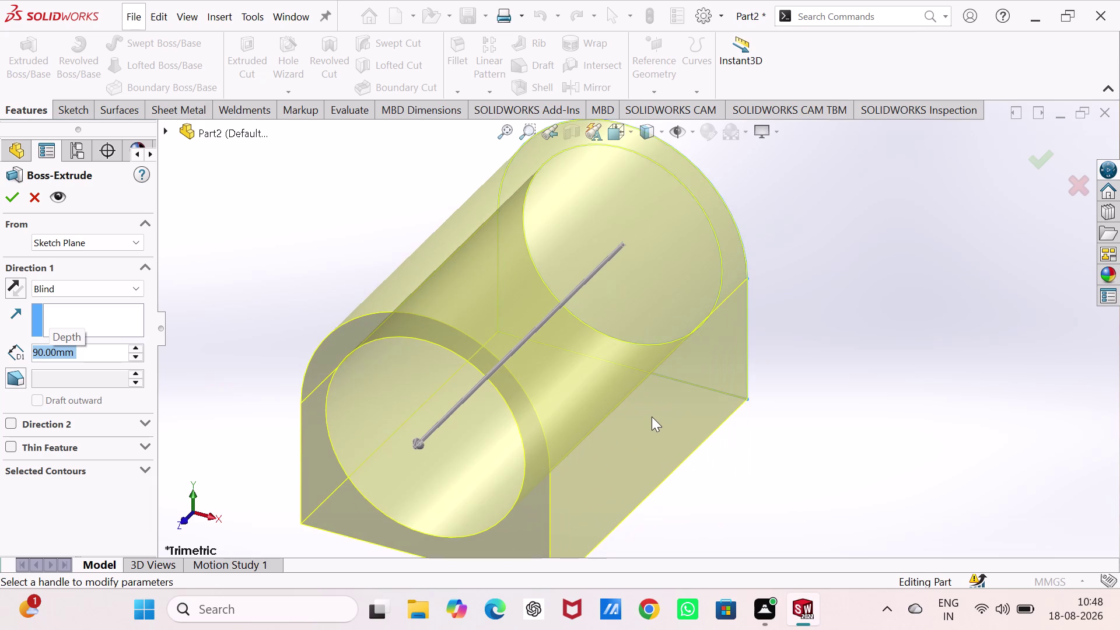
scroll(up, 3)
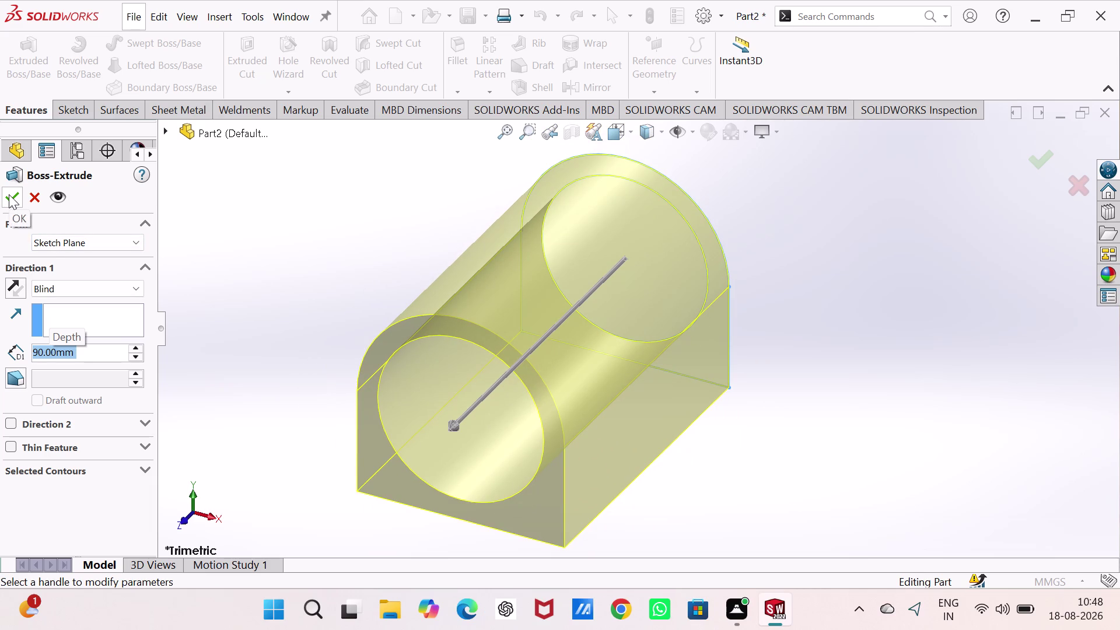
click(9, 194)
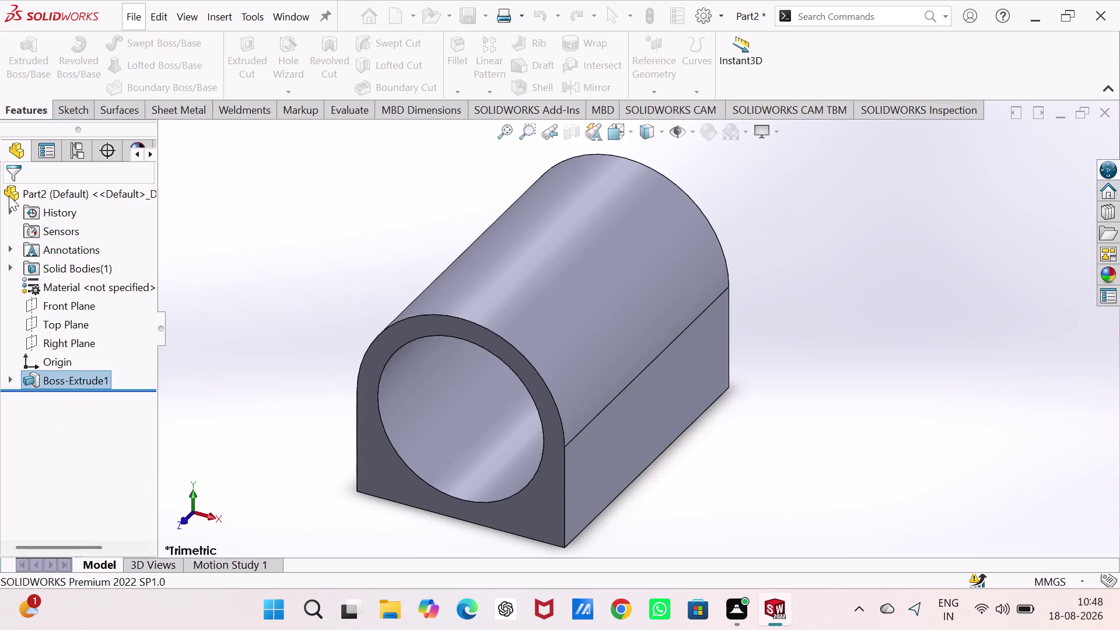
Orbit around the bored block, then select the Top Plane.
click(273, 287)
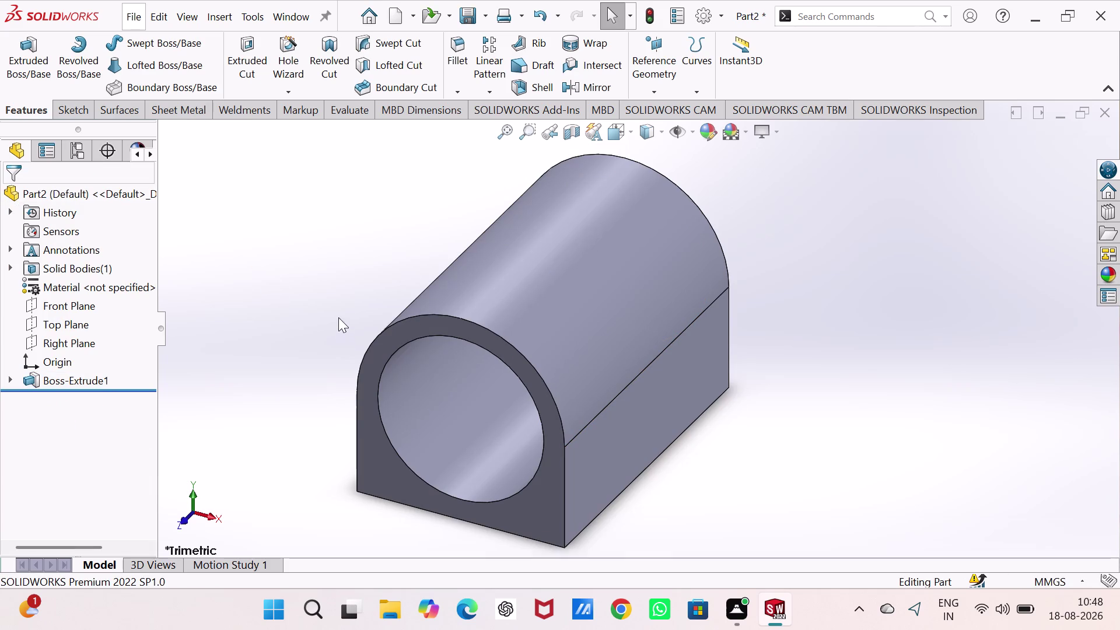
middle_drag(339, 295, 332, 105)
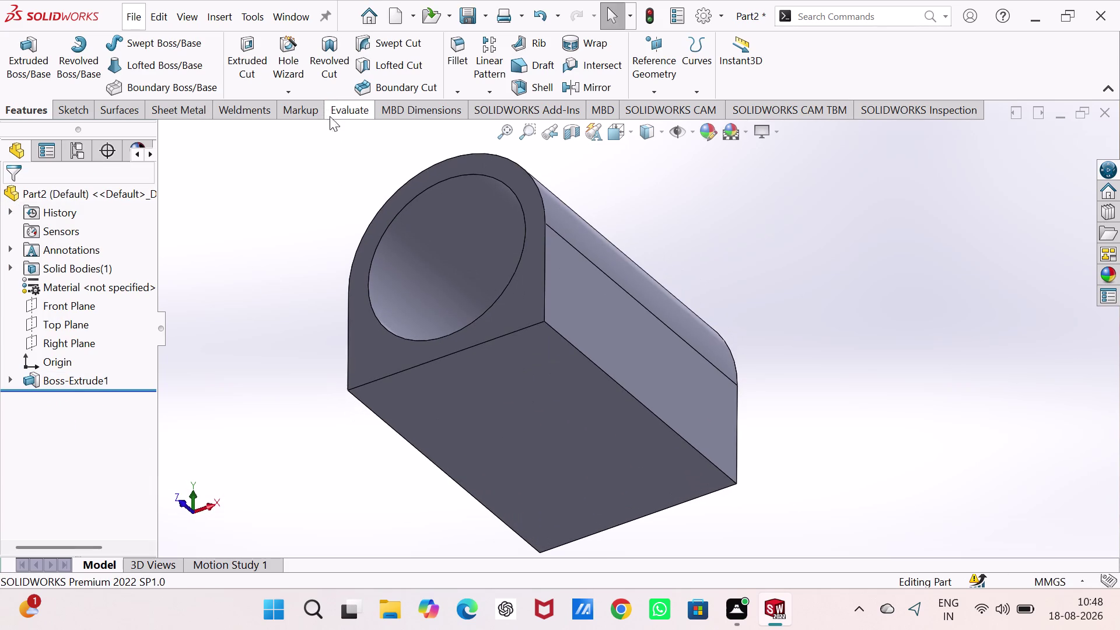
middle_drag(308, 207, 286, 334)
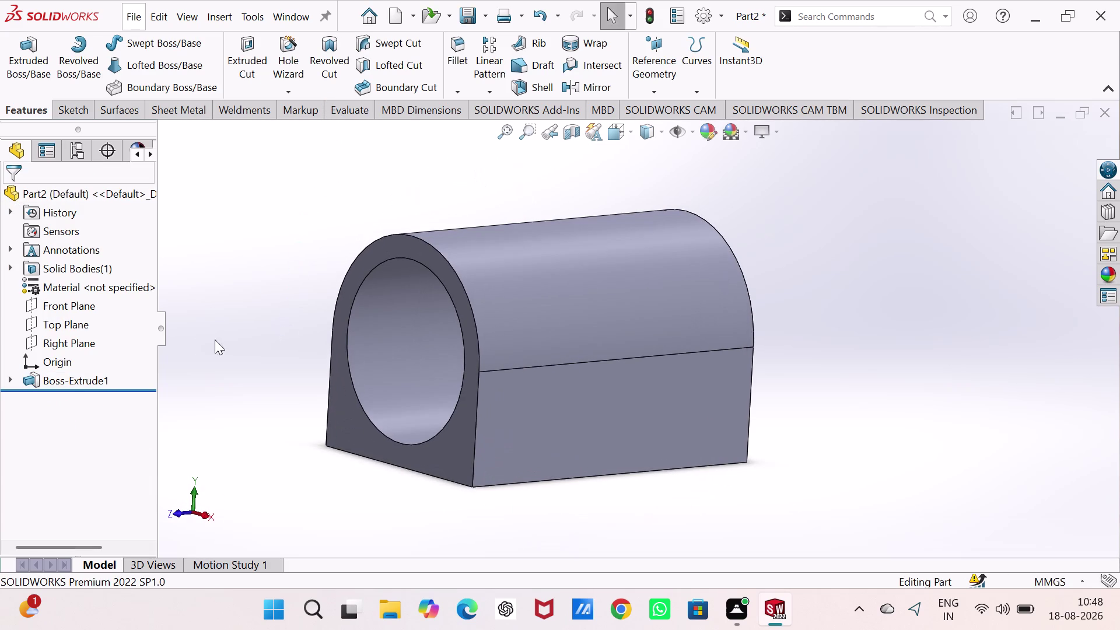
click(62, 327)
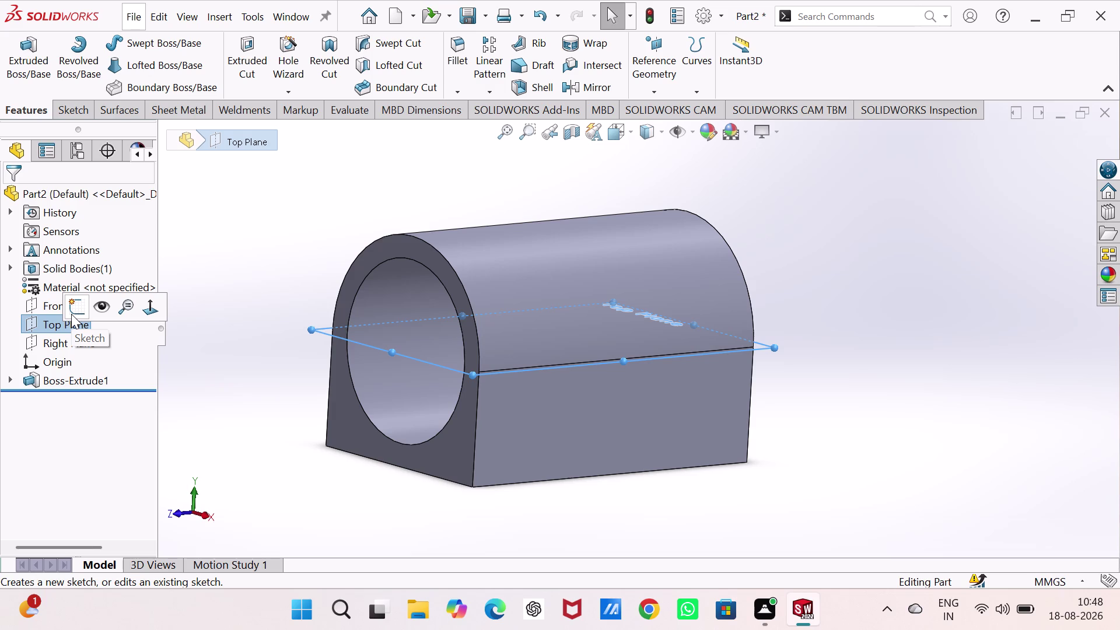
Sketch one circle near each end of the block on the Top Plane.
click(72, 314)
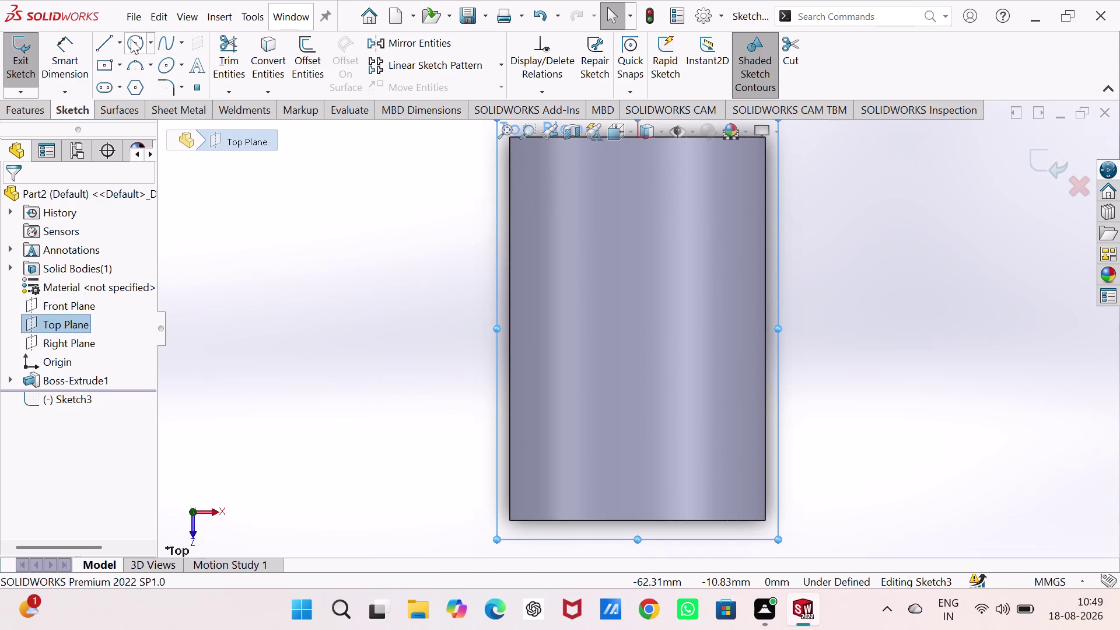
click(130, 38)
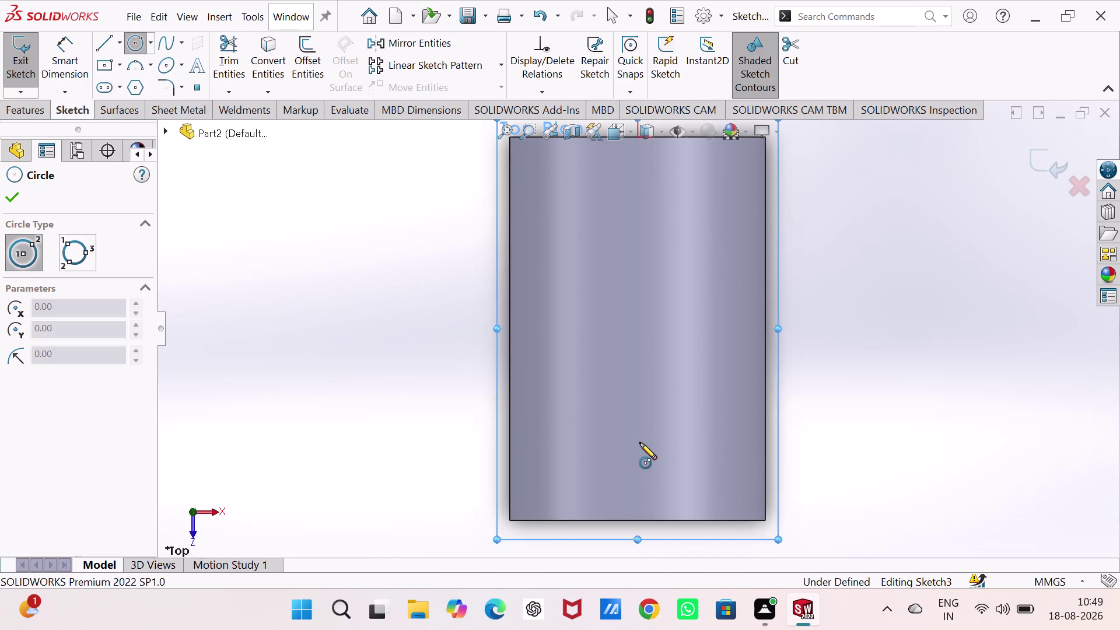
click(640, 439)
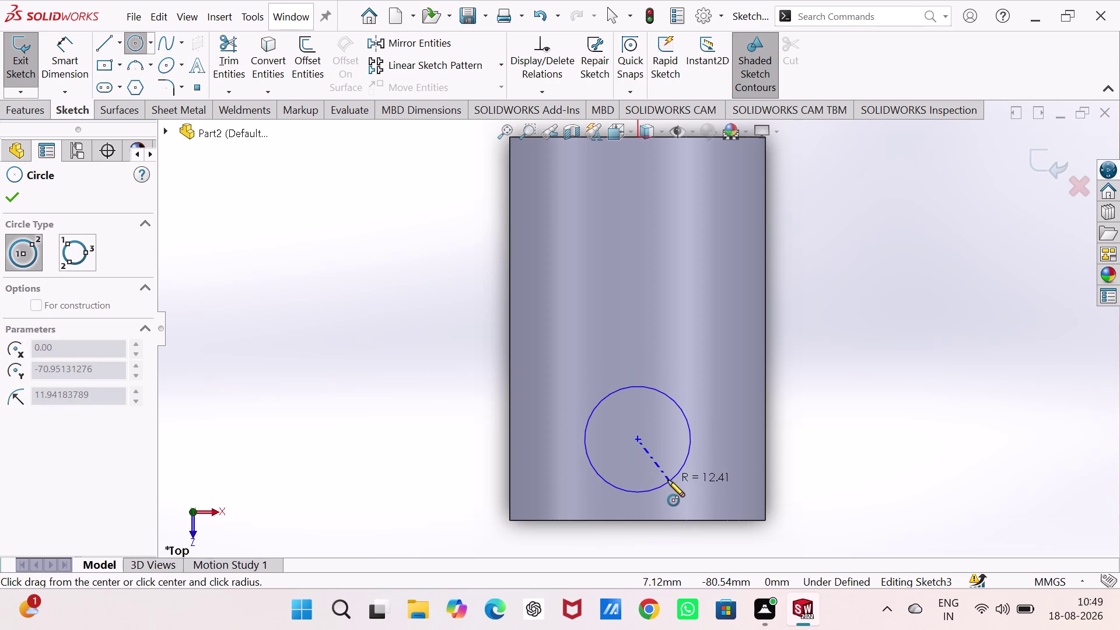
click(666, 475)
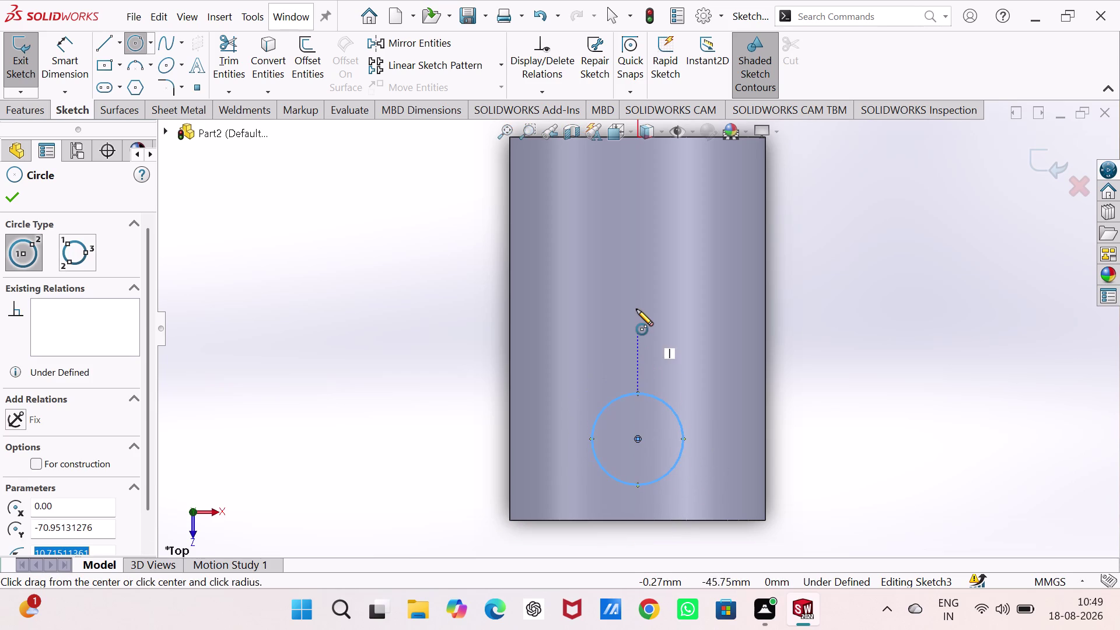
click(639, 219)
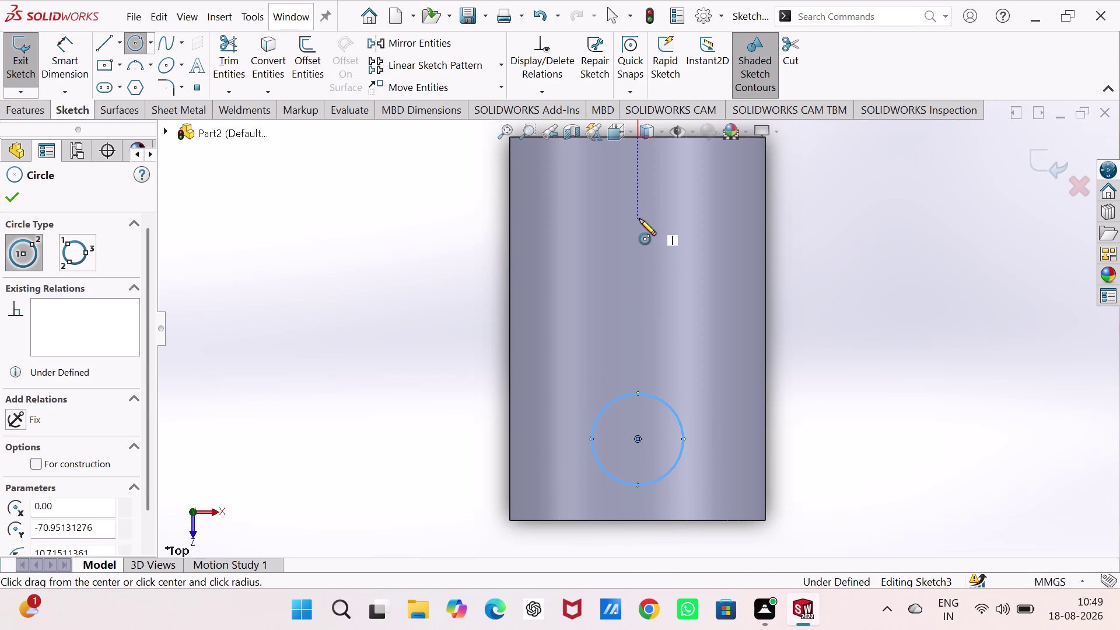
click(655, 268)
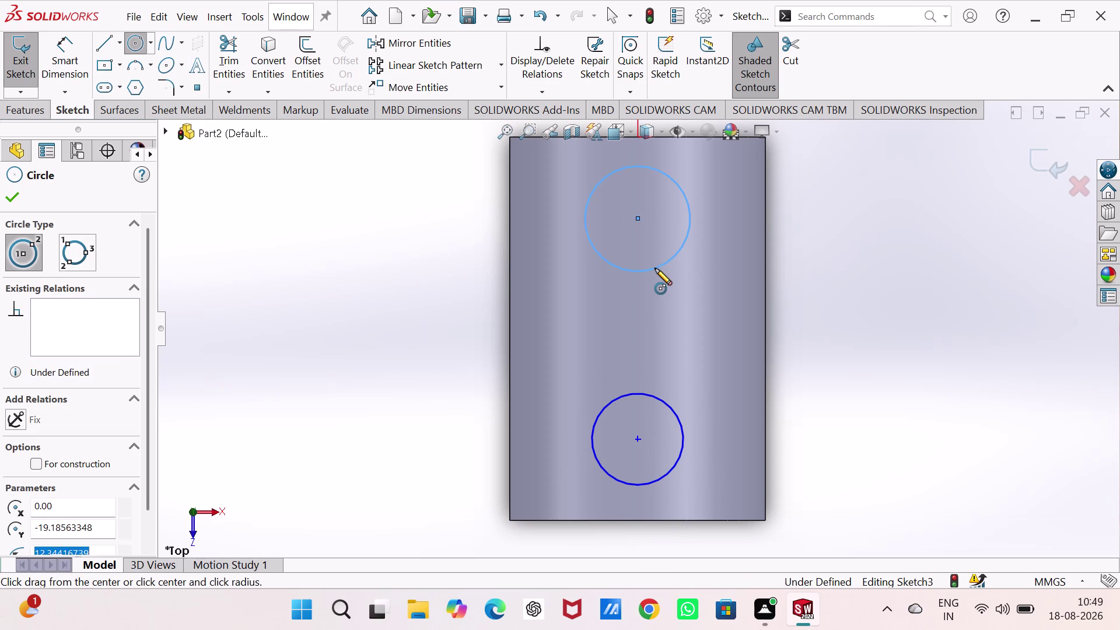
right_drag(363, 375, 390, 215)
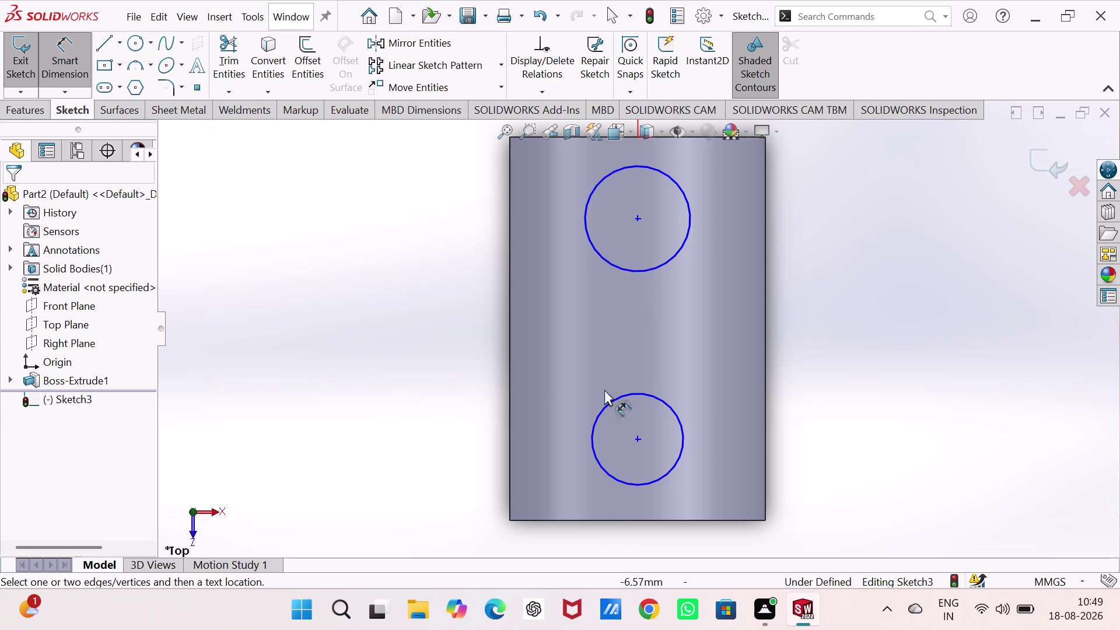
Dimension the lower hole at Ø15 and the upper hole at Ø10.
click(605, 403)
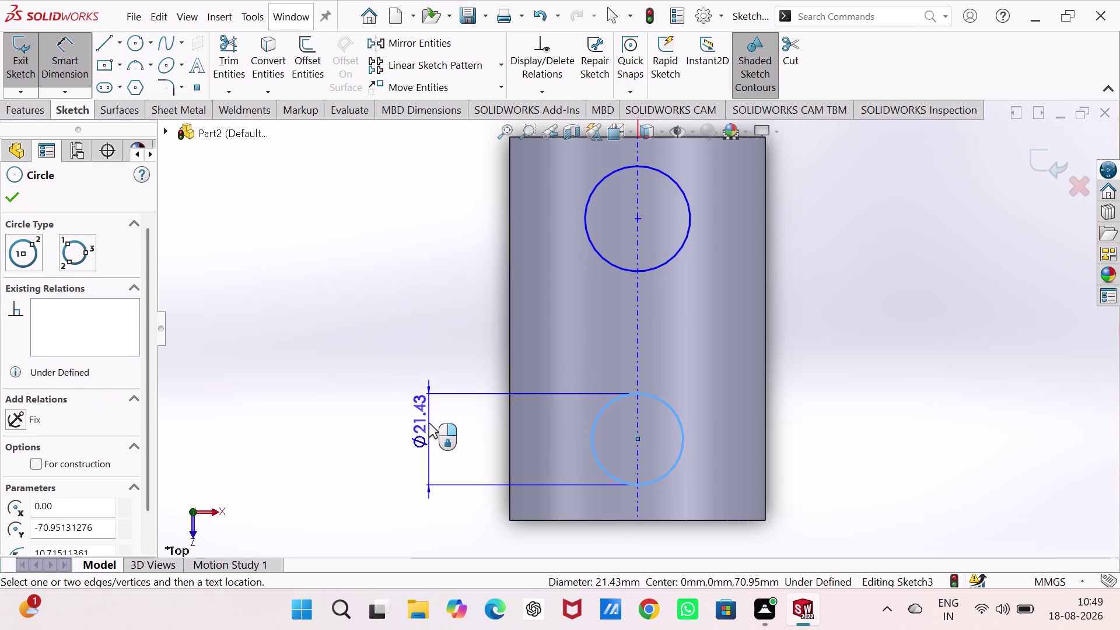
click(430, 429)
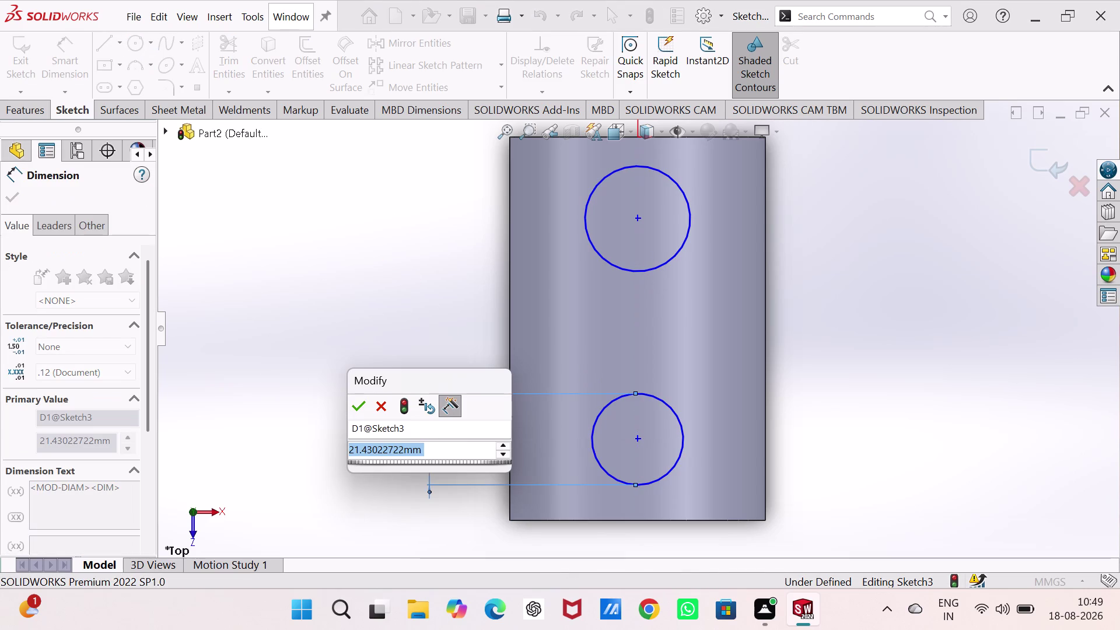
text(15)
key(Return)
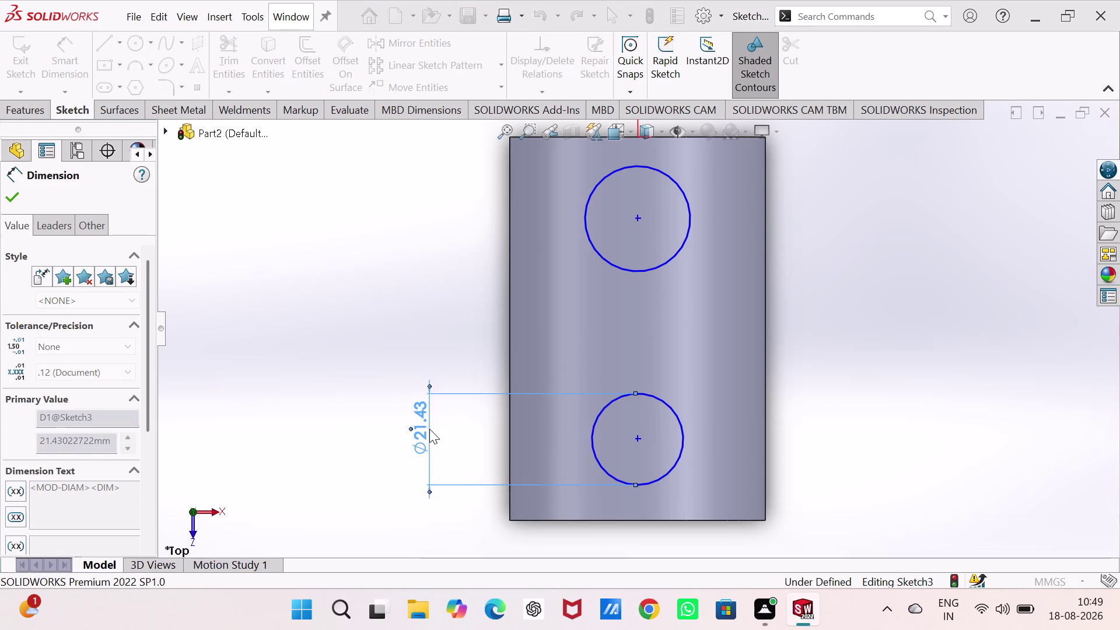
click(639, 271)
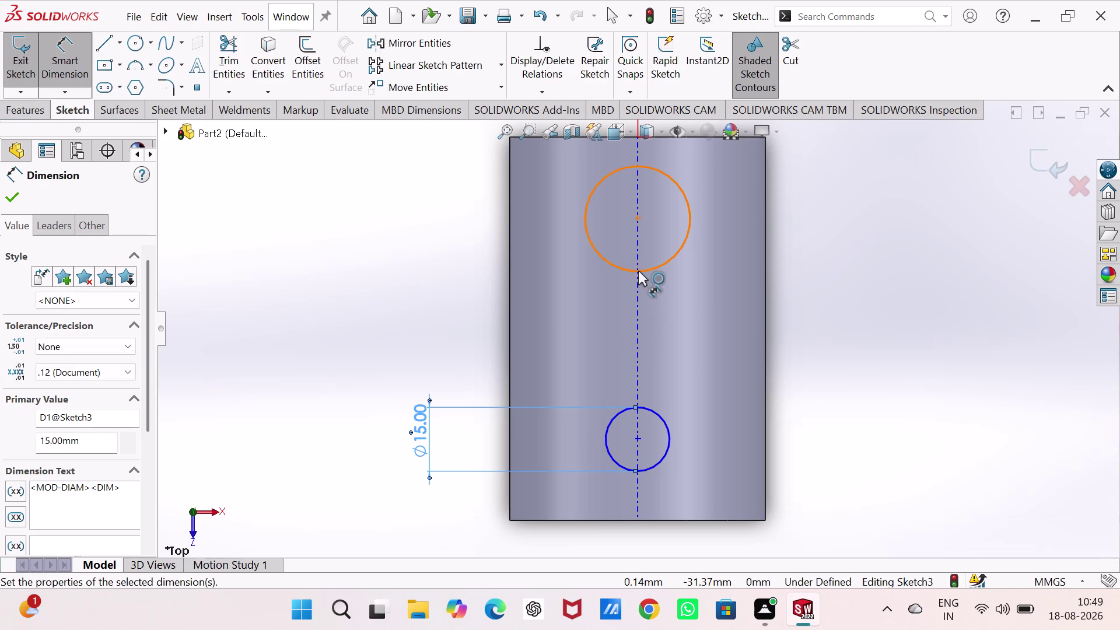
click(398, 215)
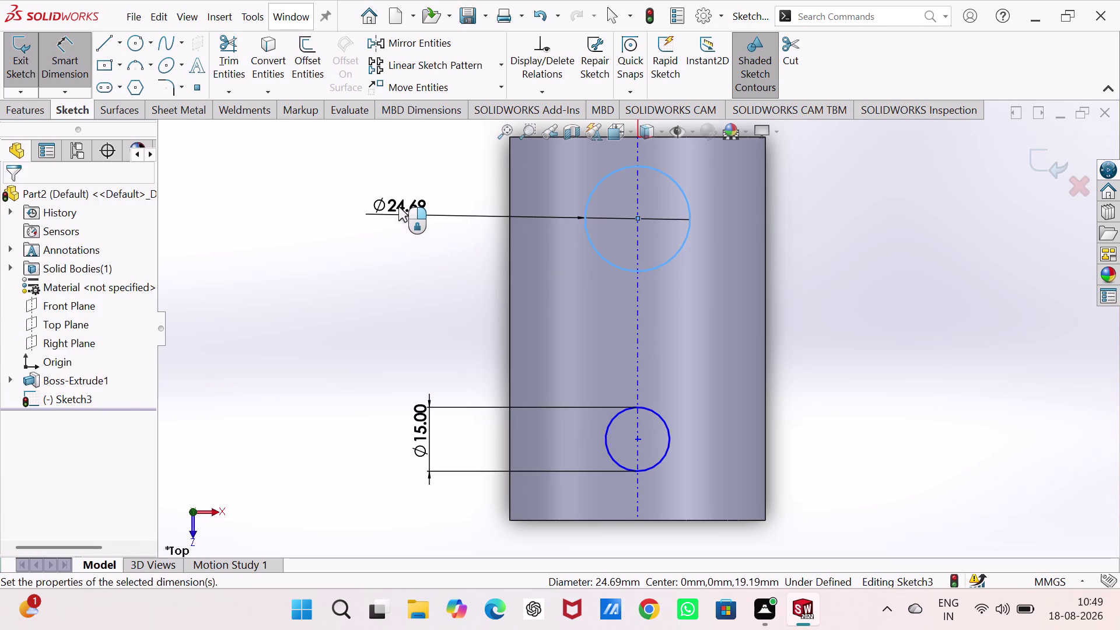
key(1)
key(0)
key(Return)
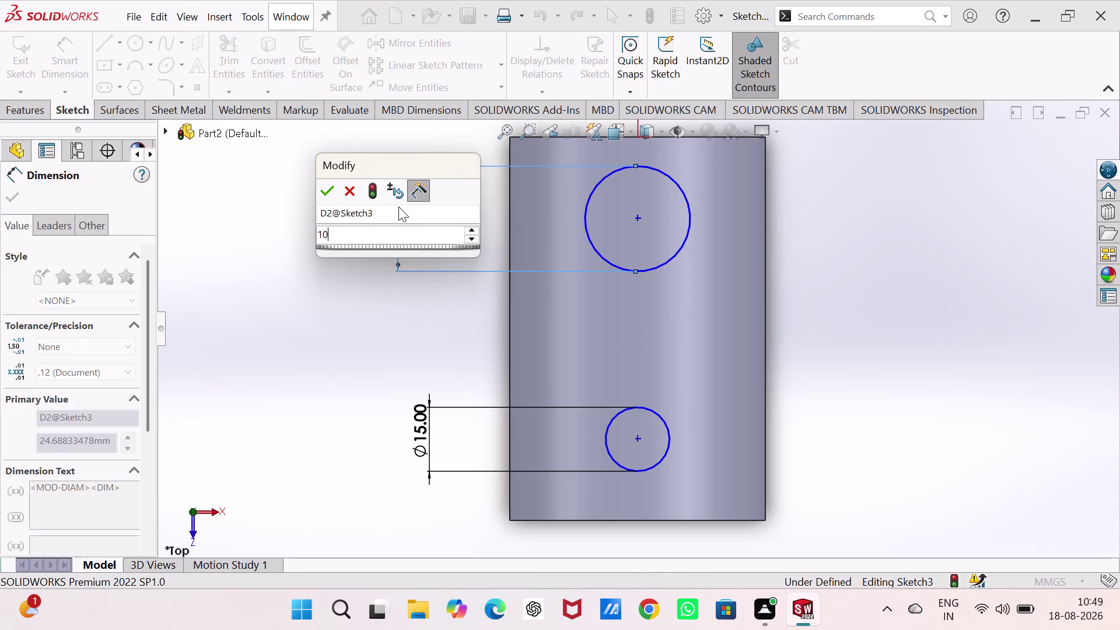
click(635, 439)
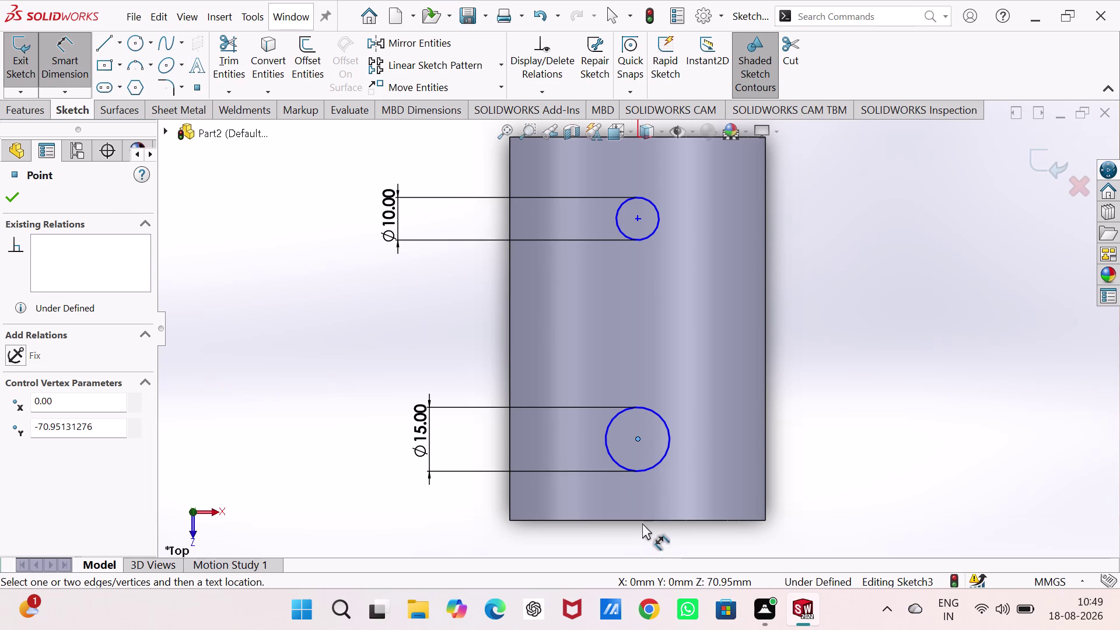
Place each hole centre 20 mm from its nearest end edge.
click(642, 522)
click(469, 490)
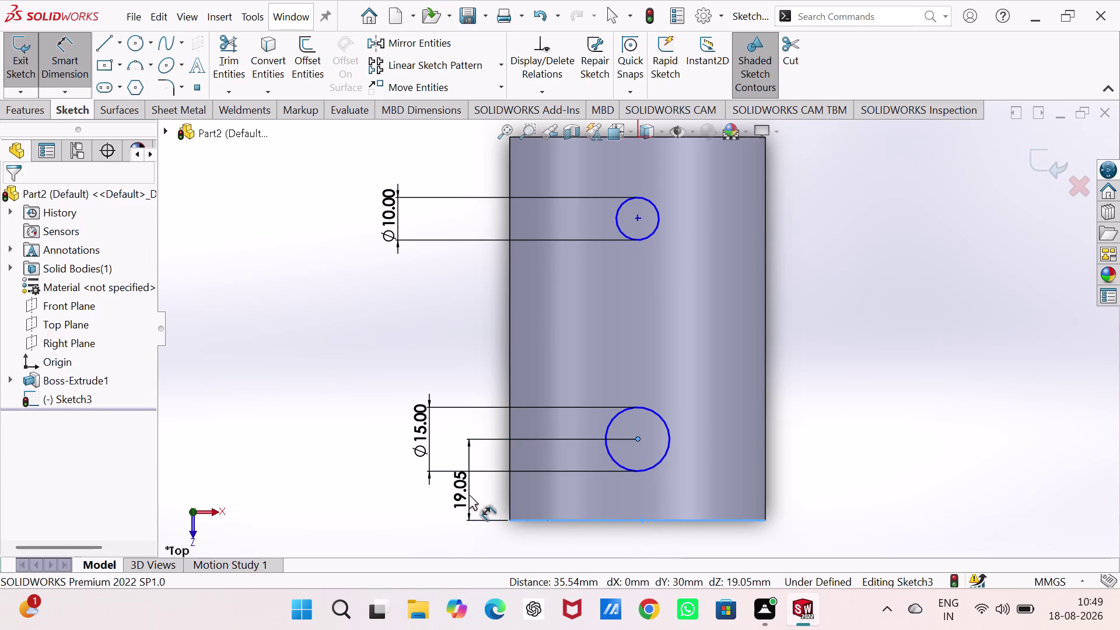
text(20)
key(Return)
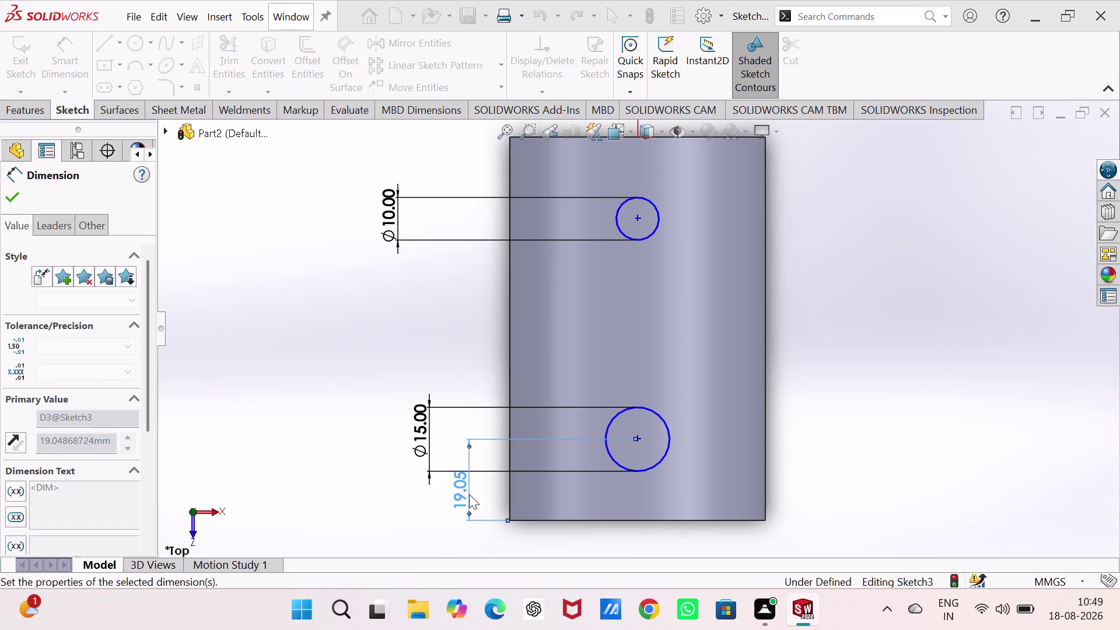
click(636, 217)
scroll(up, 3)
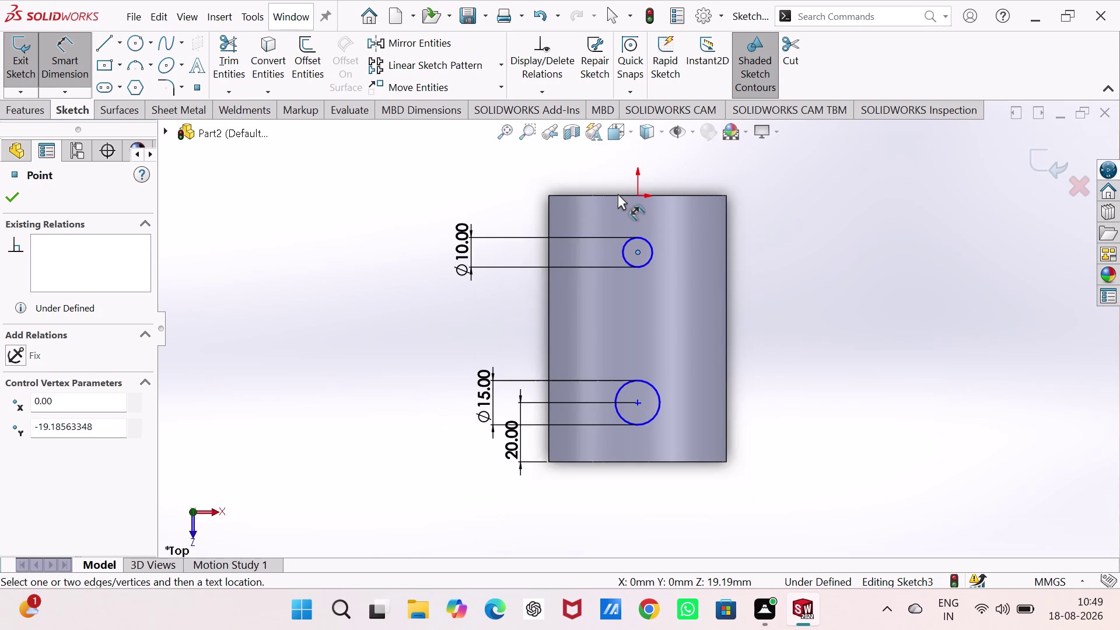
scroll(down, 3)
click(612, 201)
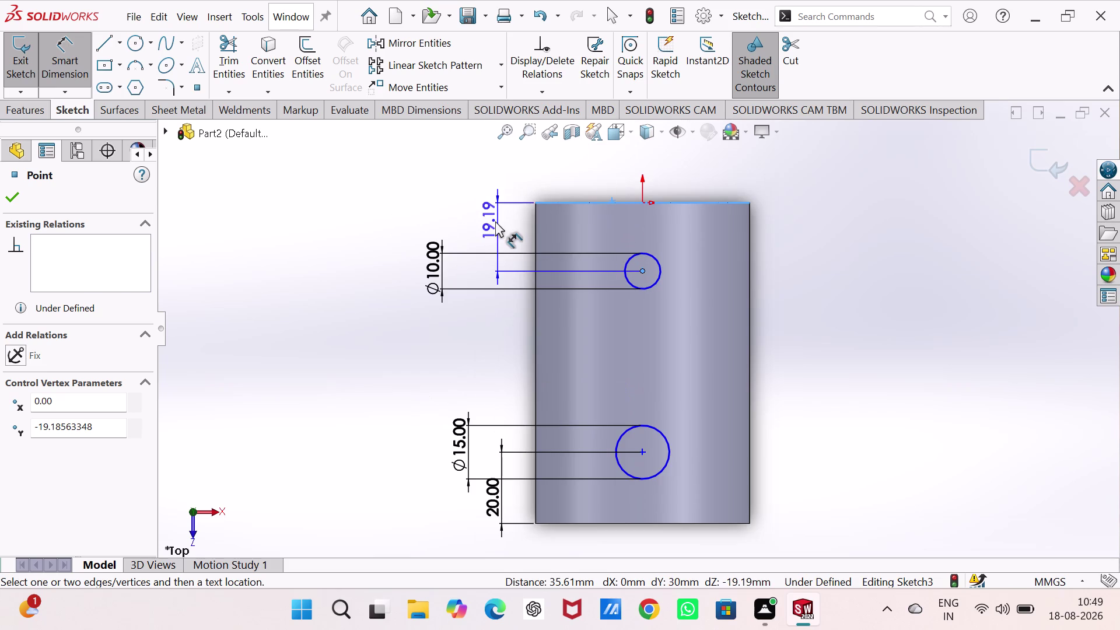
click(495, 222)
text(2)
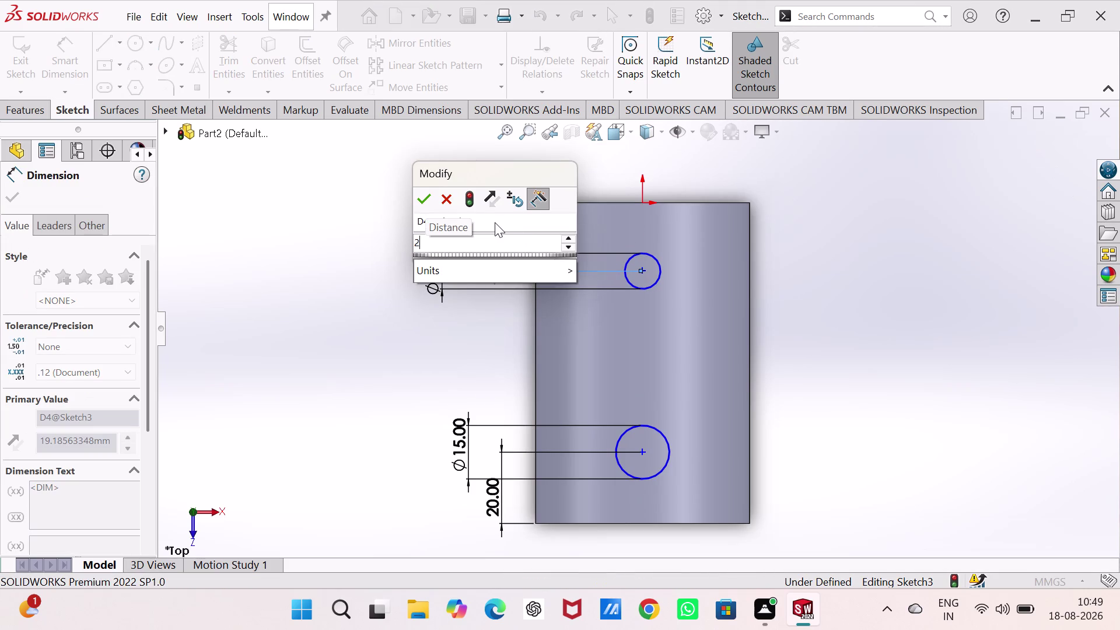
text(0)
key(Return)
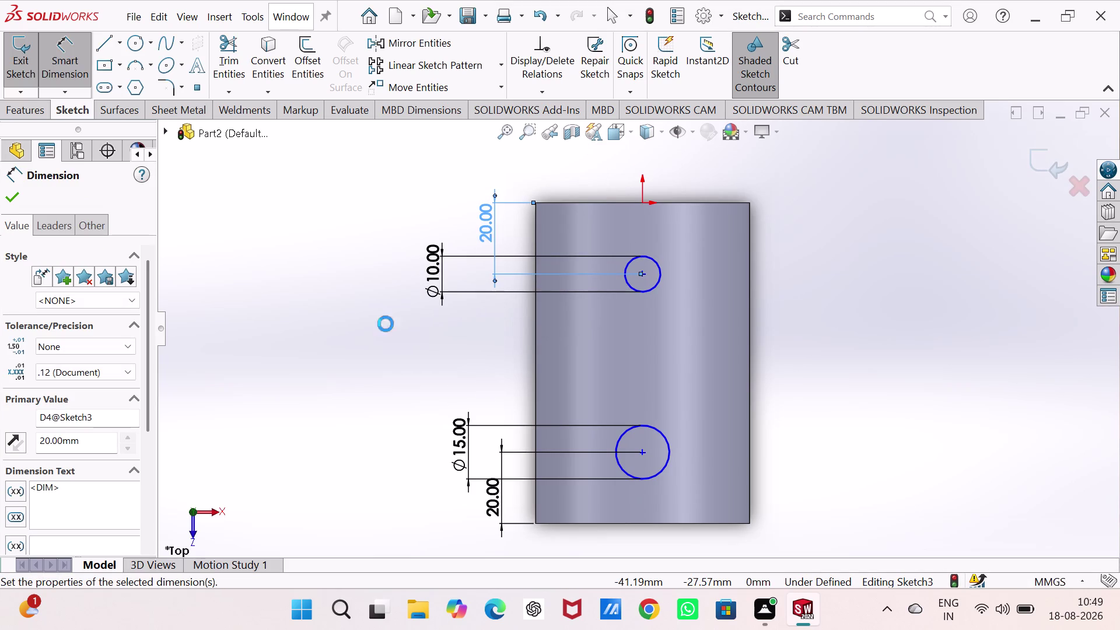
key(Escape)
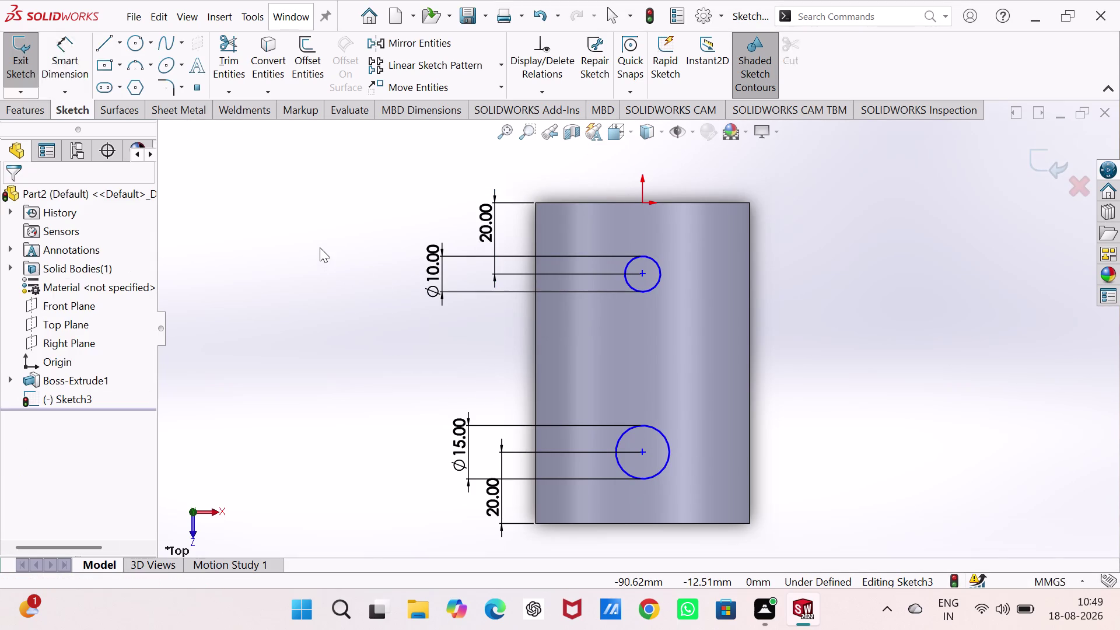
click(643, 201)
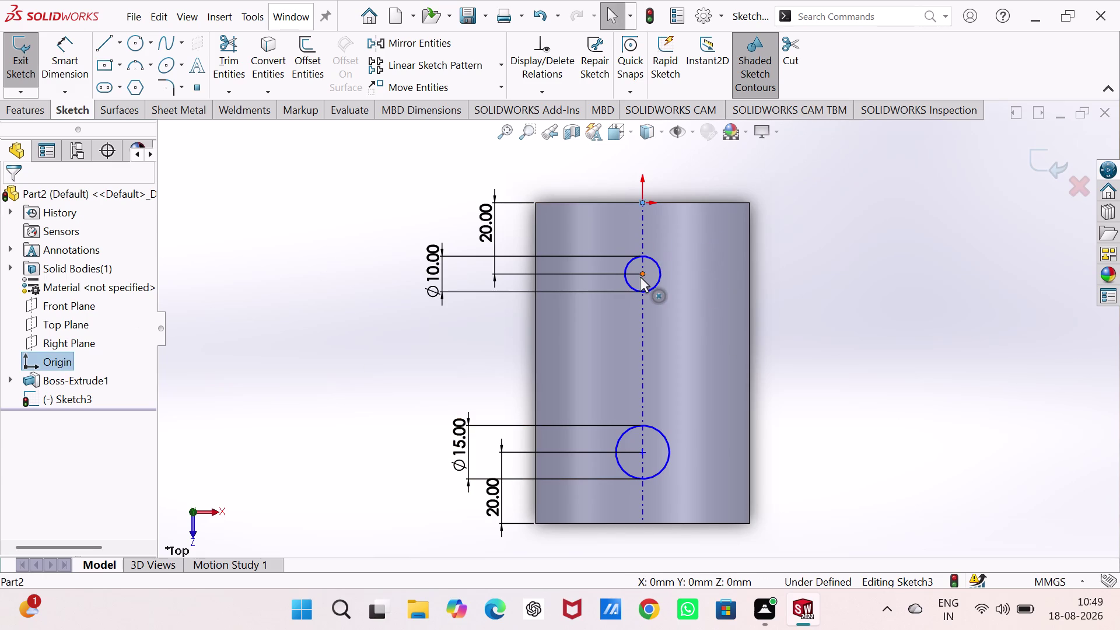
Align both hole centres vertically with the origin and exit Sketch3.
click(640, 278)
click(641, 450)
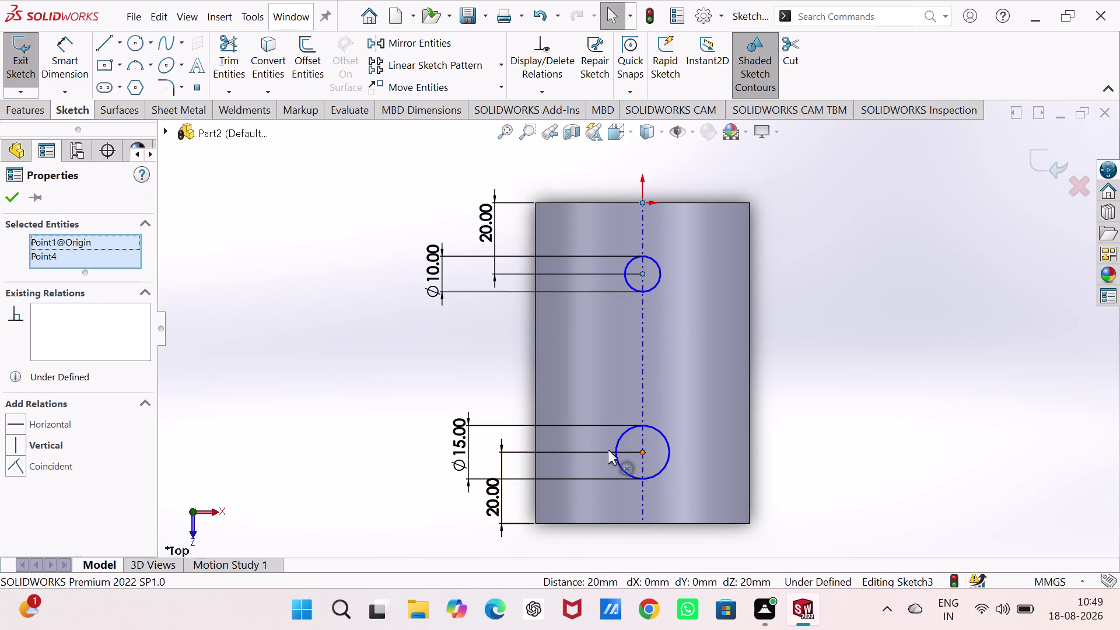
click(17, 454)
click(257, 281)
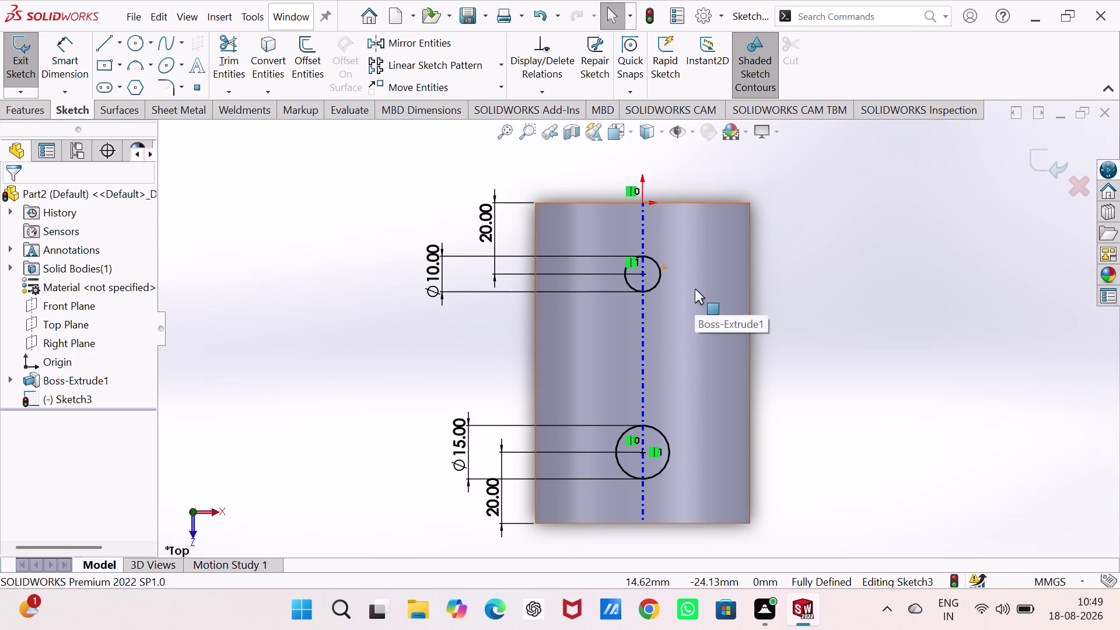
click(1038, 165)
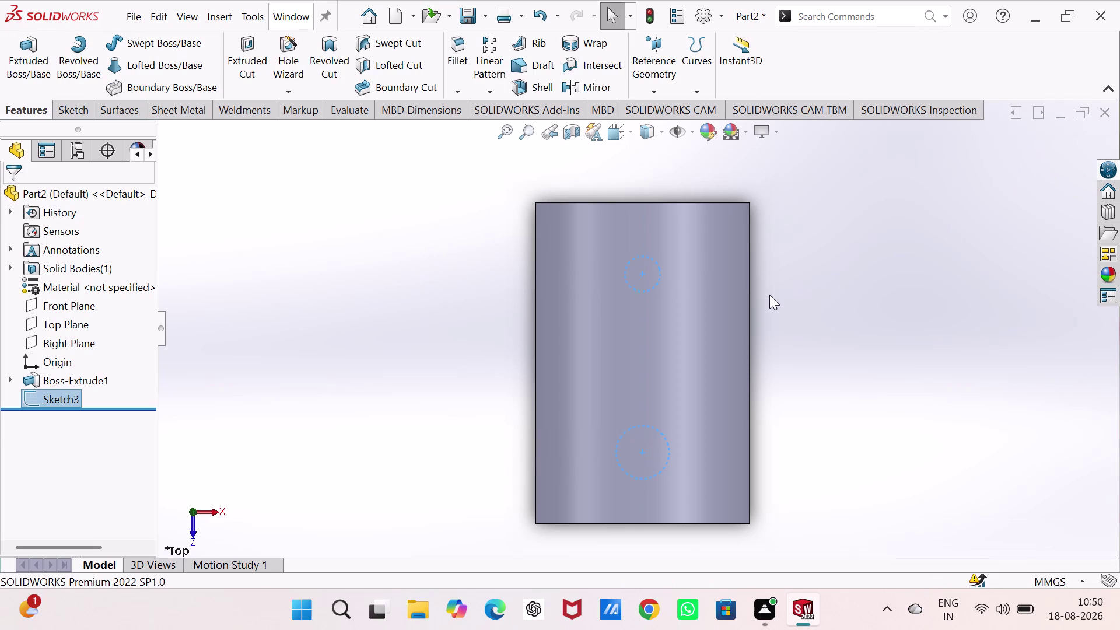
key(ctrl+7)
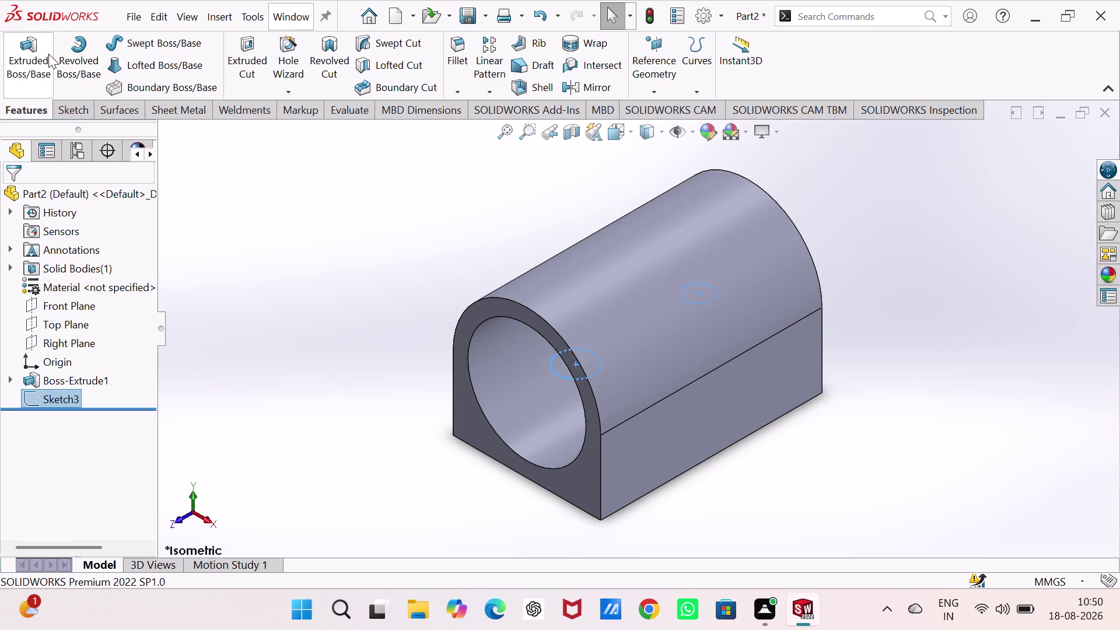
Start an Extruded Cut from Sketch3 to cut the two holes.
click(255, 45)
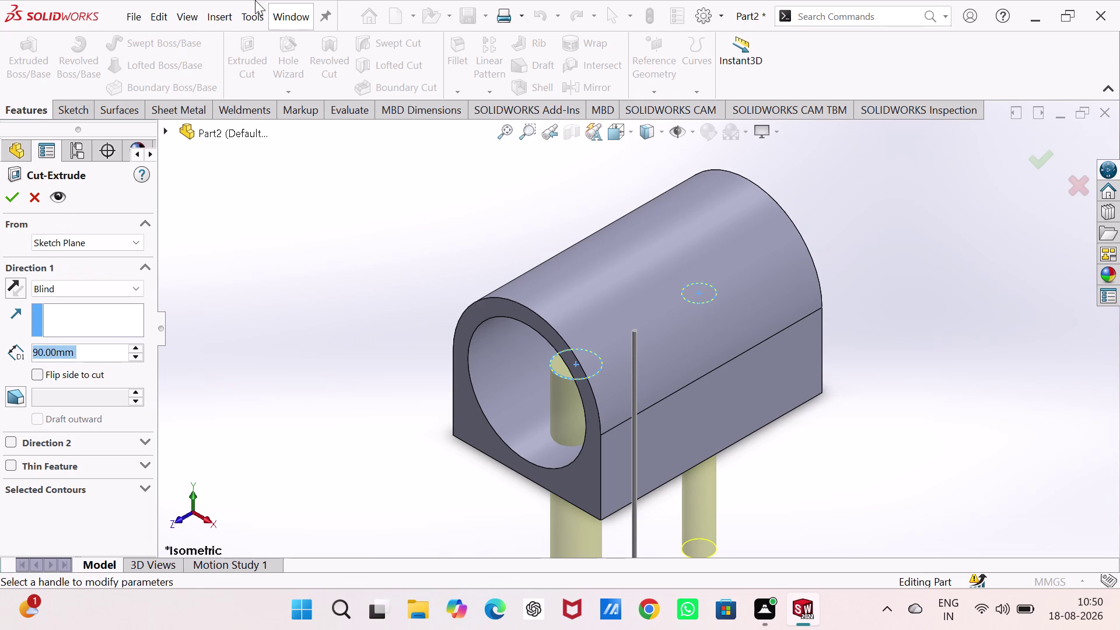
Cut both holes Through All - Both and confirm Cut-Extrude1.
click(108, 288)
click(103, 329)
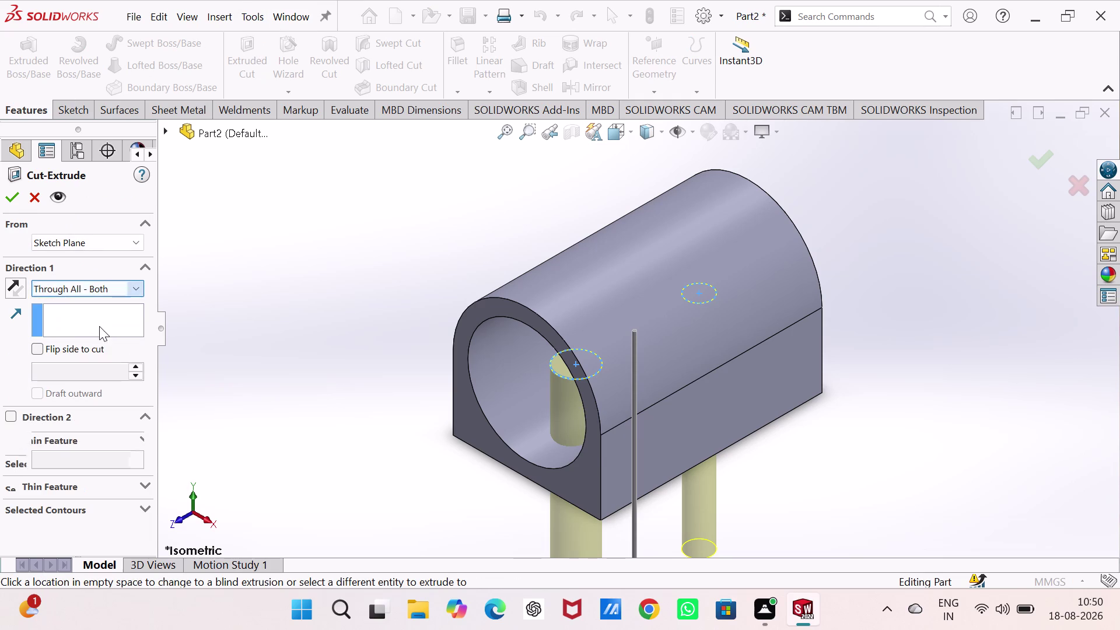
click(13, 199)
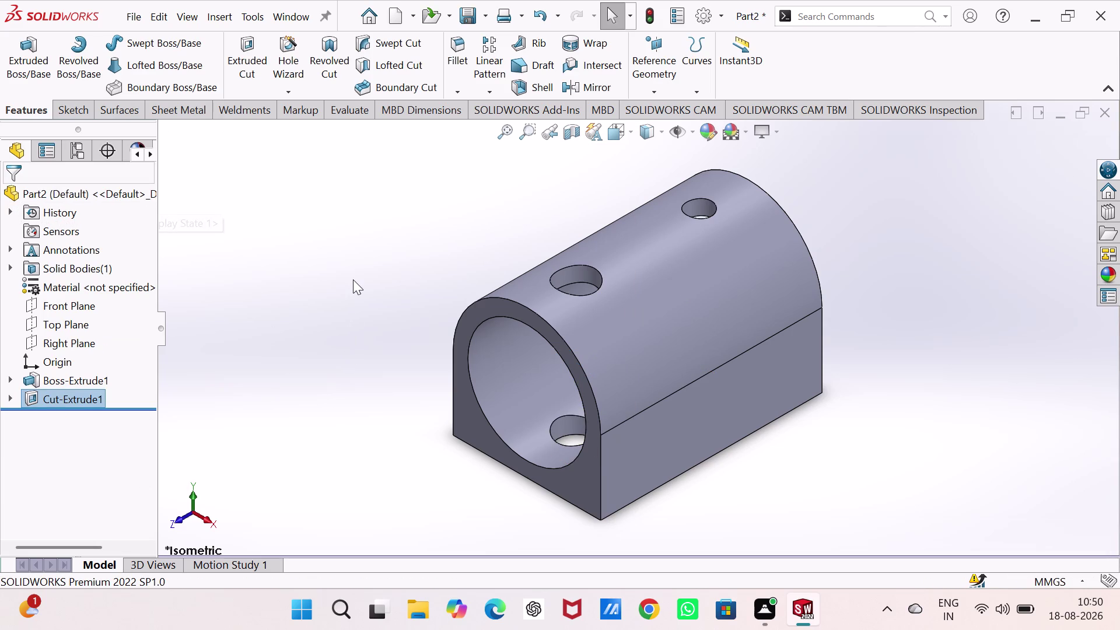
Orbit to check the holes from below, then bring up Edit Material for the block.
click(353, 279)
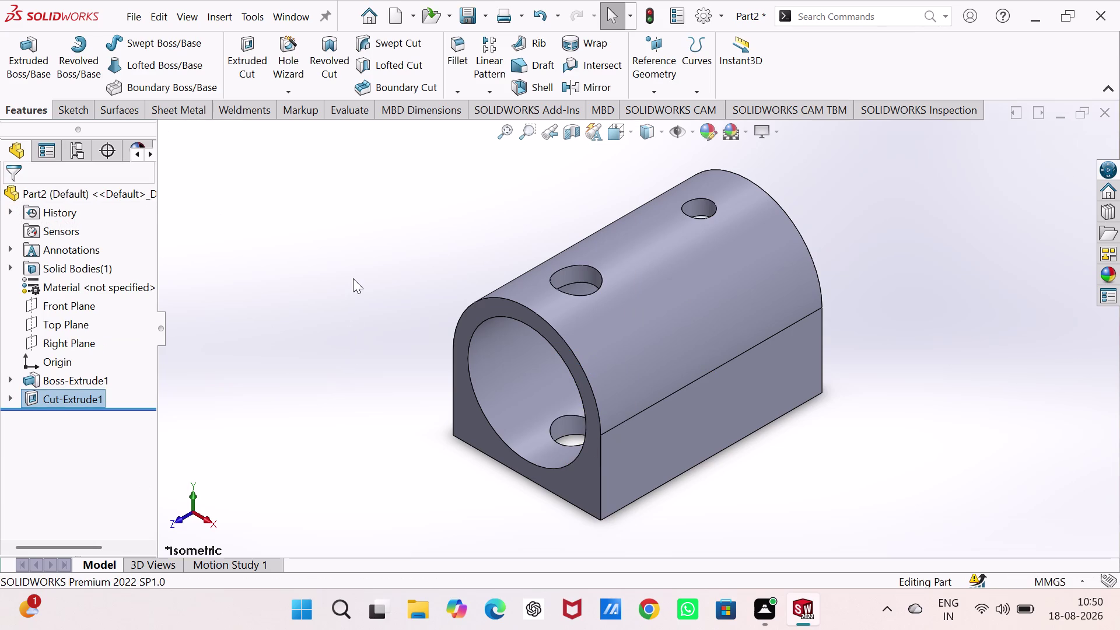
middle_drag(353, 278, 404, 241)
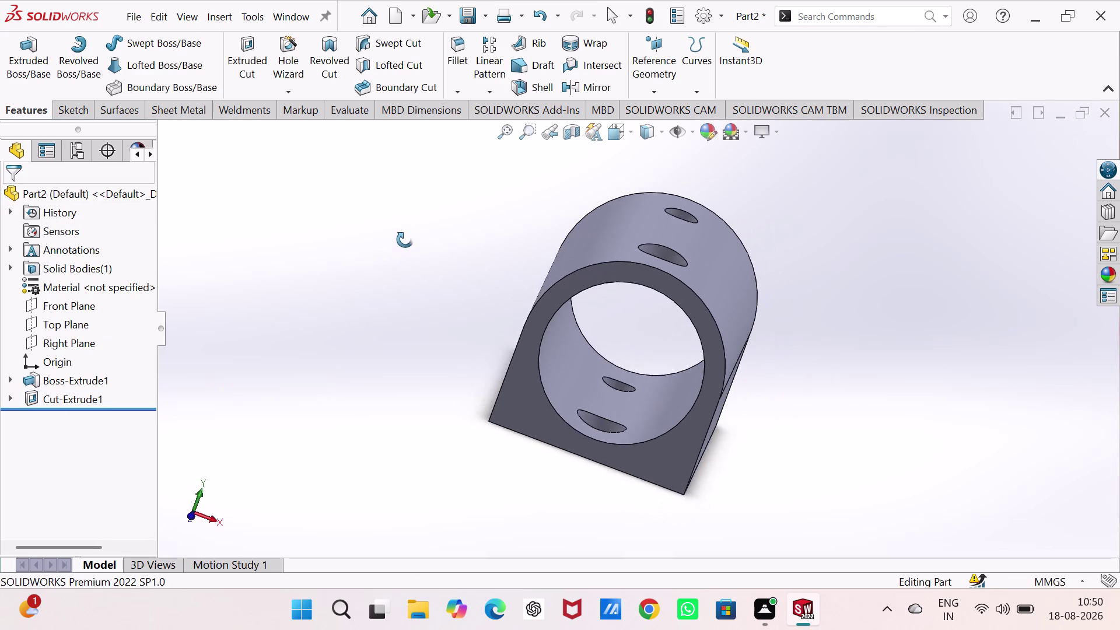
middle_drag(405, 241, 378, 207)
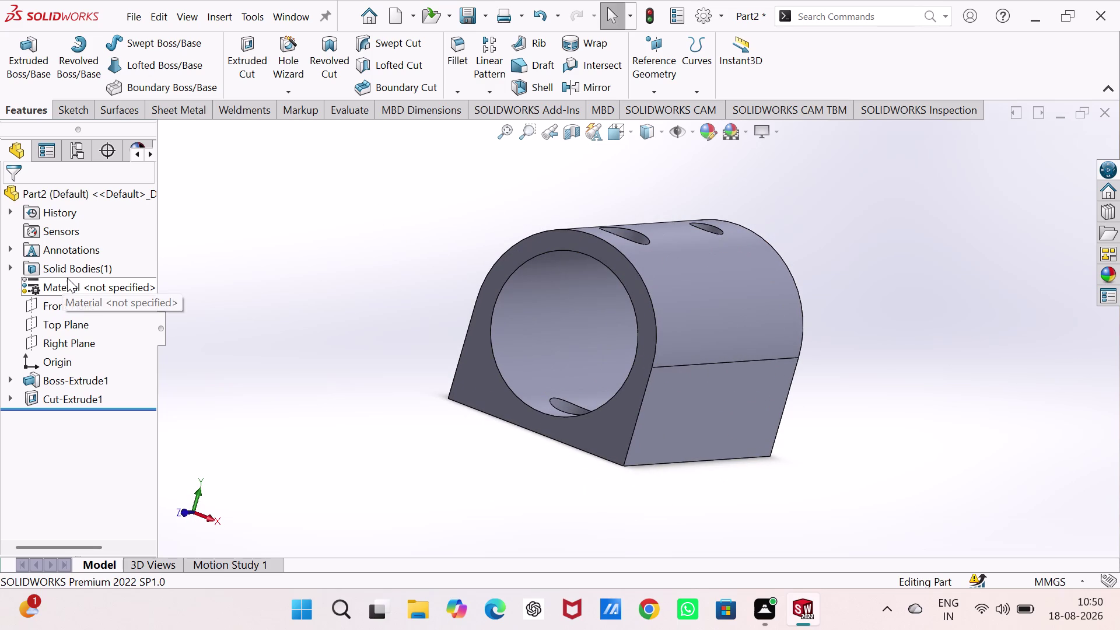
right_click(68, 280)
click(136, 216)
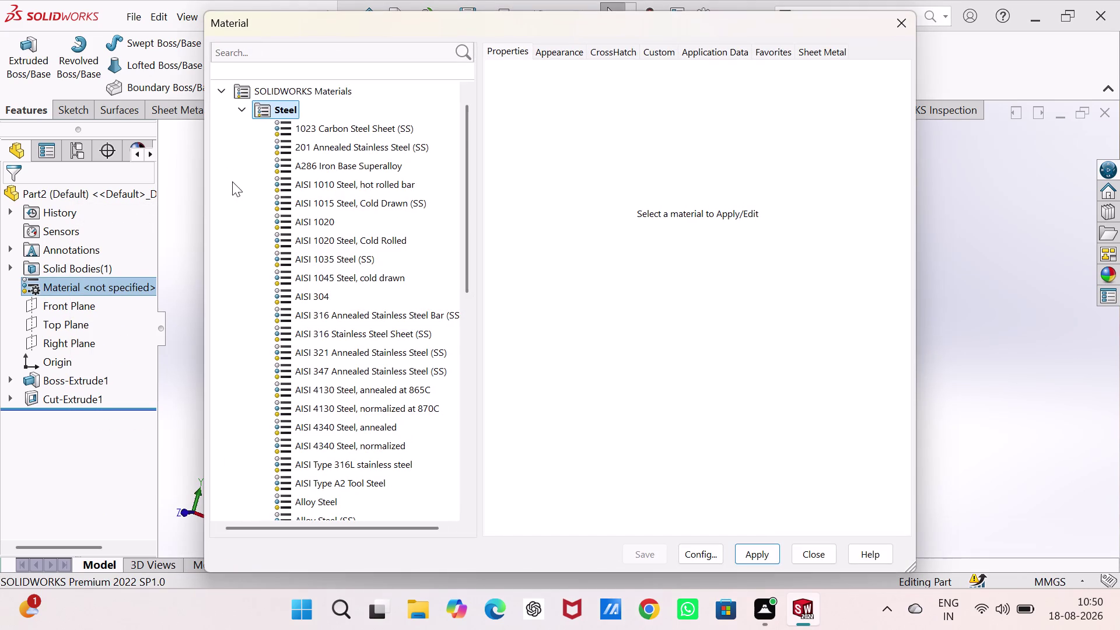
Pick Steel > AISI 4340 Steel, annealed, apply it to the block and close the library.
click(338, 418)
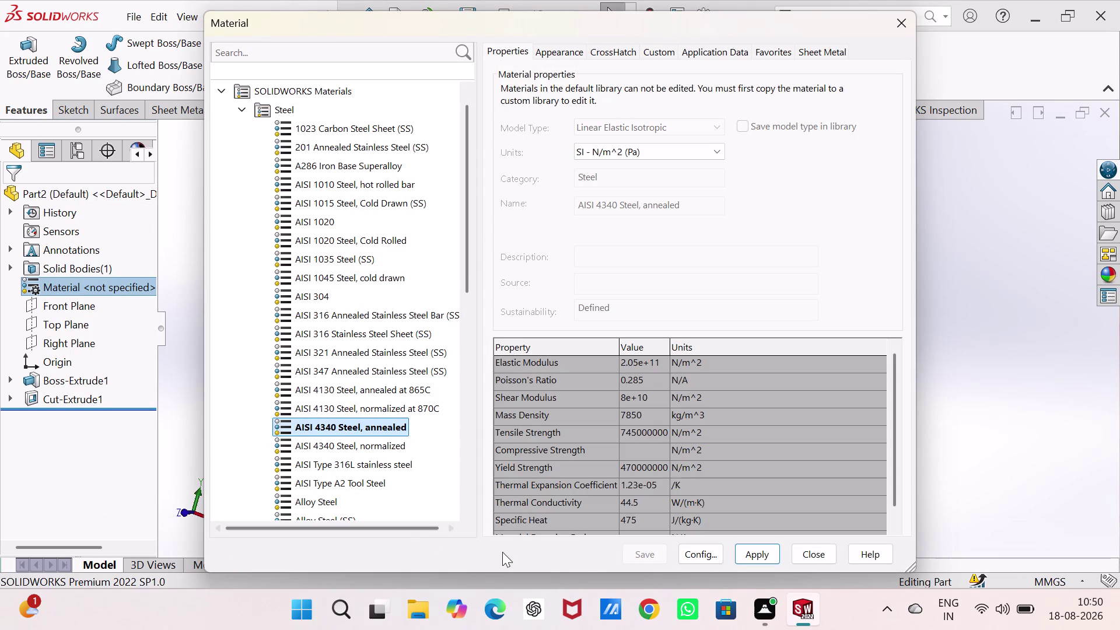
click(752, 549)
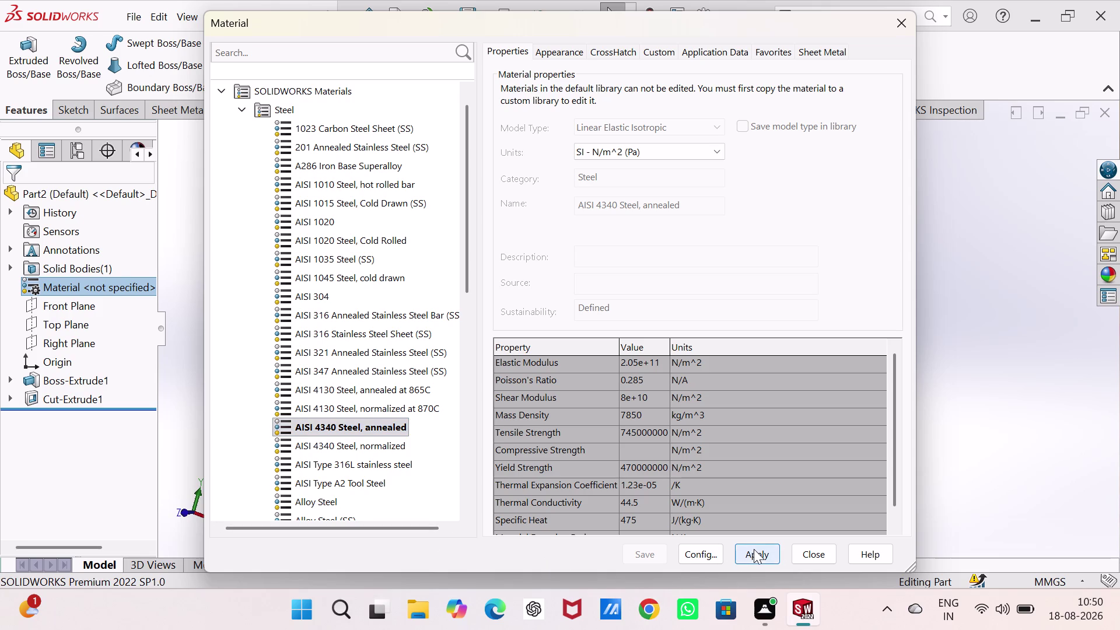
click(820, 553)
click(828, 386)
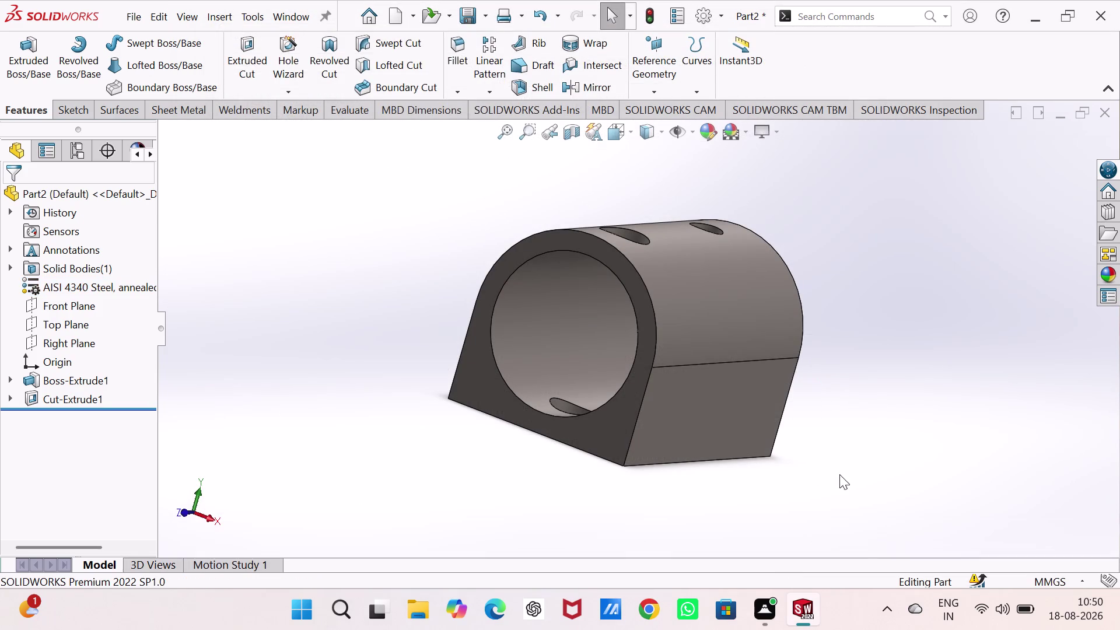
Apply the polished brass metal appearance from the Appearances library to the whole body.
click(1111, 273)
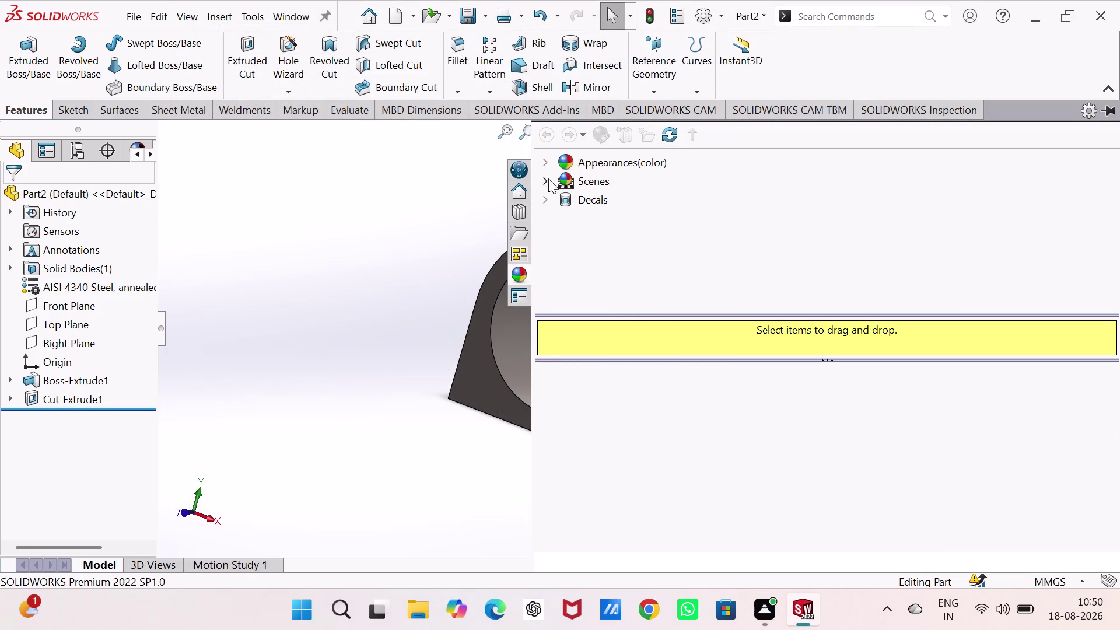
click(544, 178)
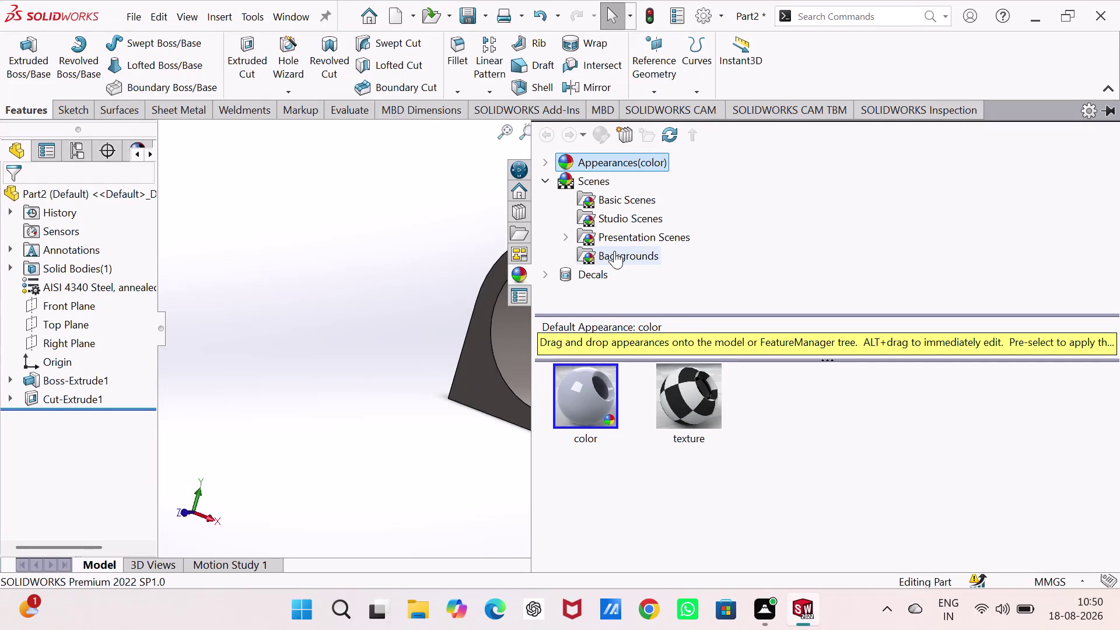
click(543, 161)
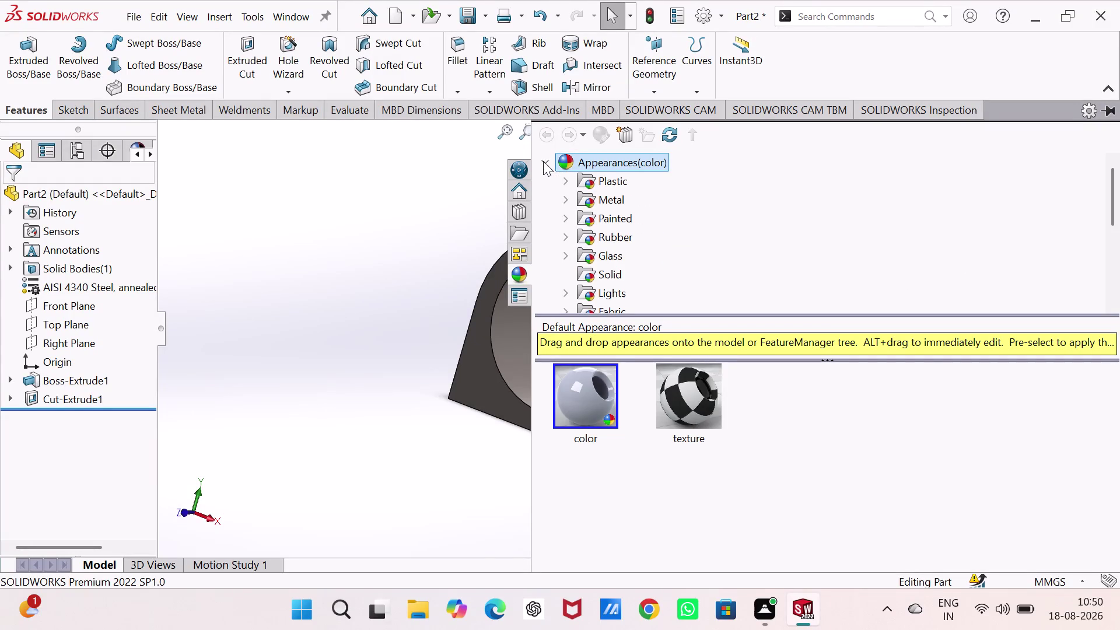
click(597, 218)
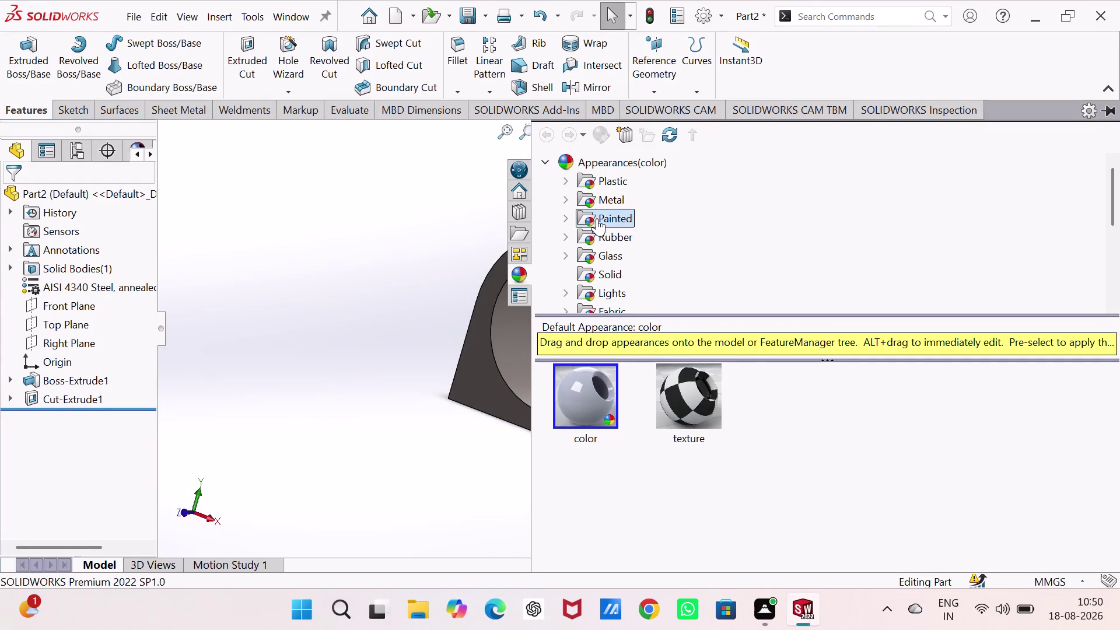
click(601, 200)
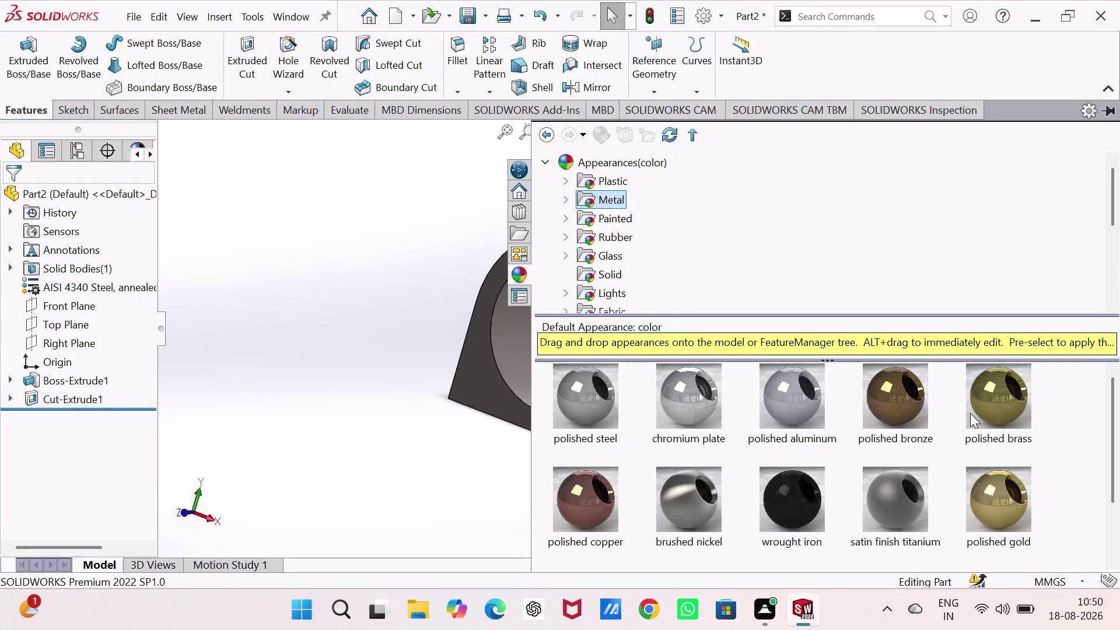
drag(1000, 405, 605, 300)
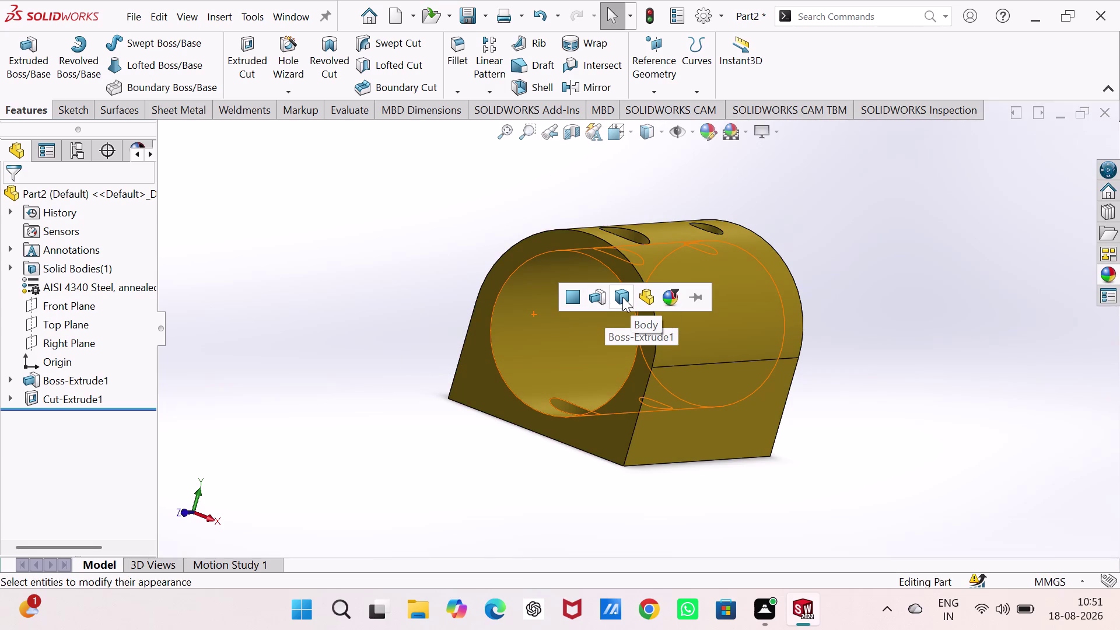
click(622, 297)
click(377, 252)
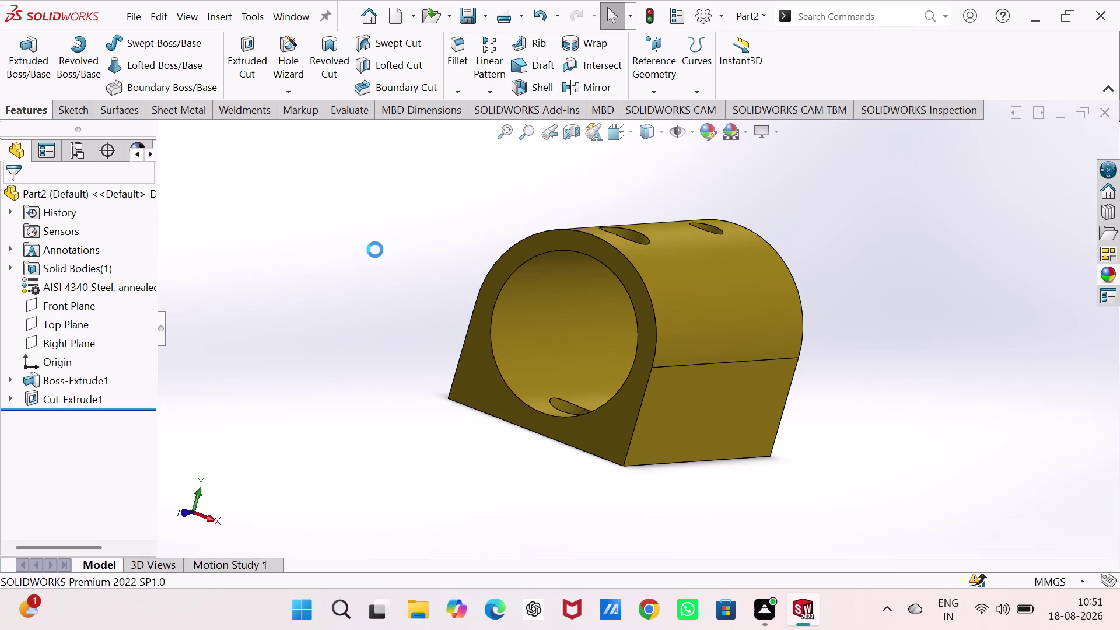
Orbit around the brass block to inspect the bore and through holes, ending in Front view.
middle_drag(594, 428, 555, 158)
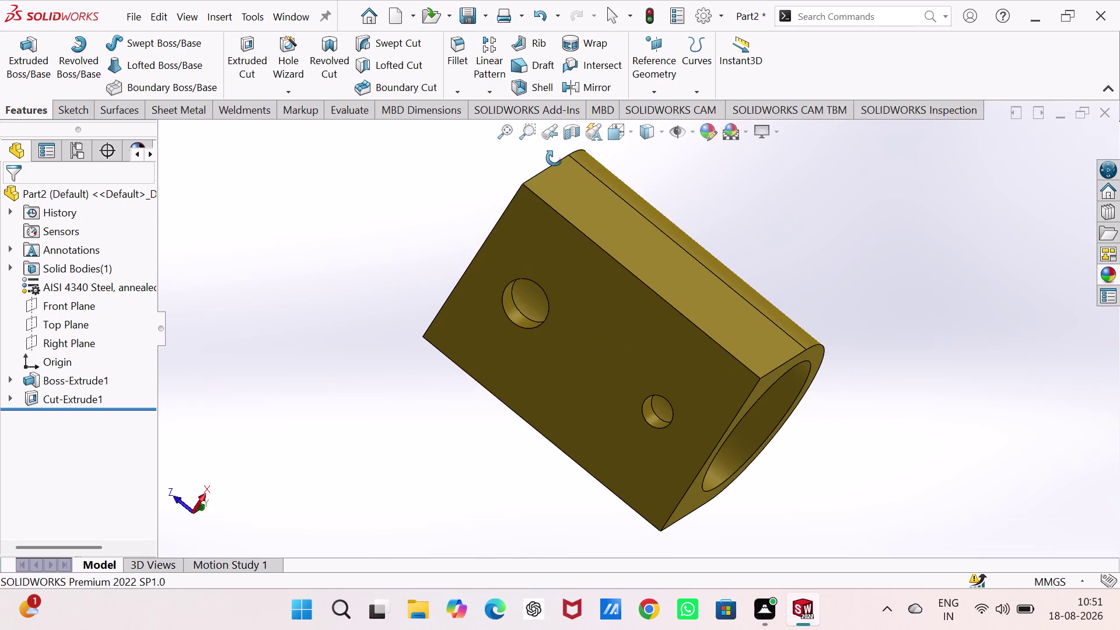
middle_drag(555, 158, 265, 294)
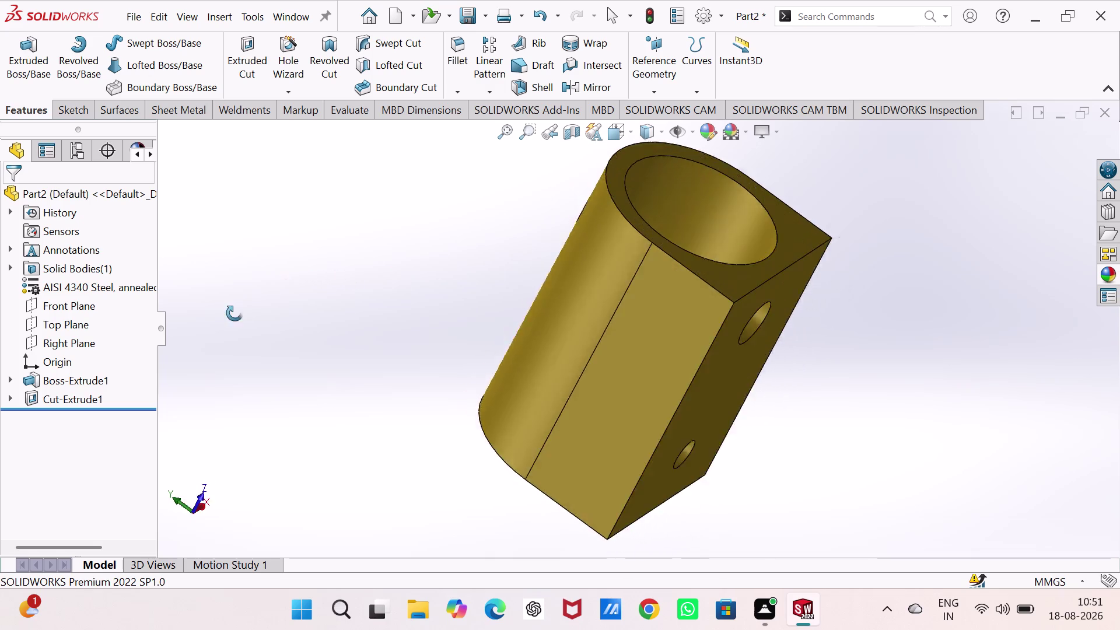
middle_drag(266, 294, 577, 492)
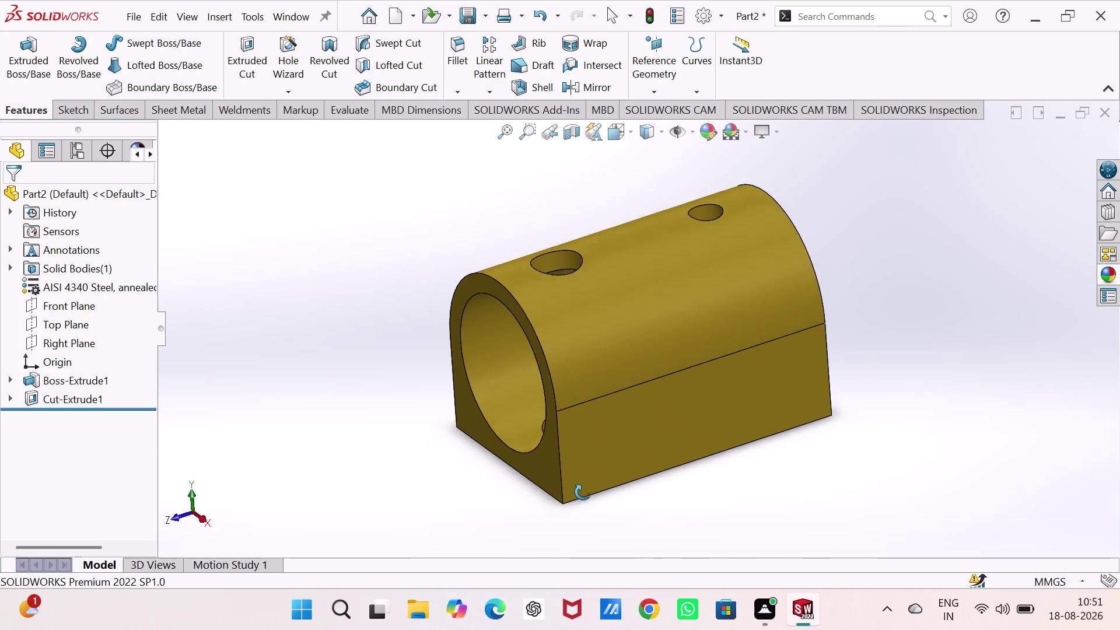
middle_drag(577, 493, 575, 309)
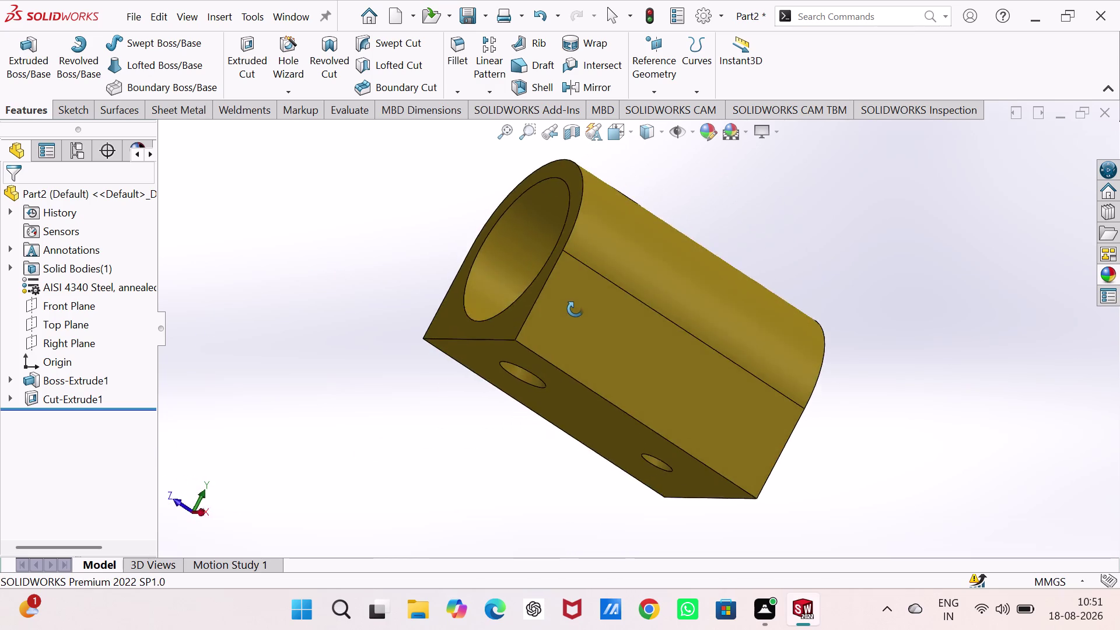
middle_drag(576, 309, 184, 280)
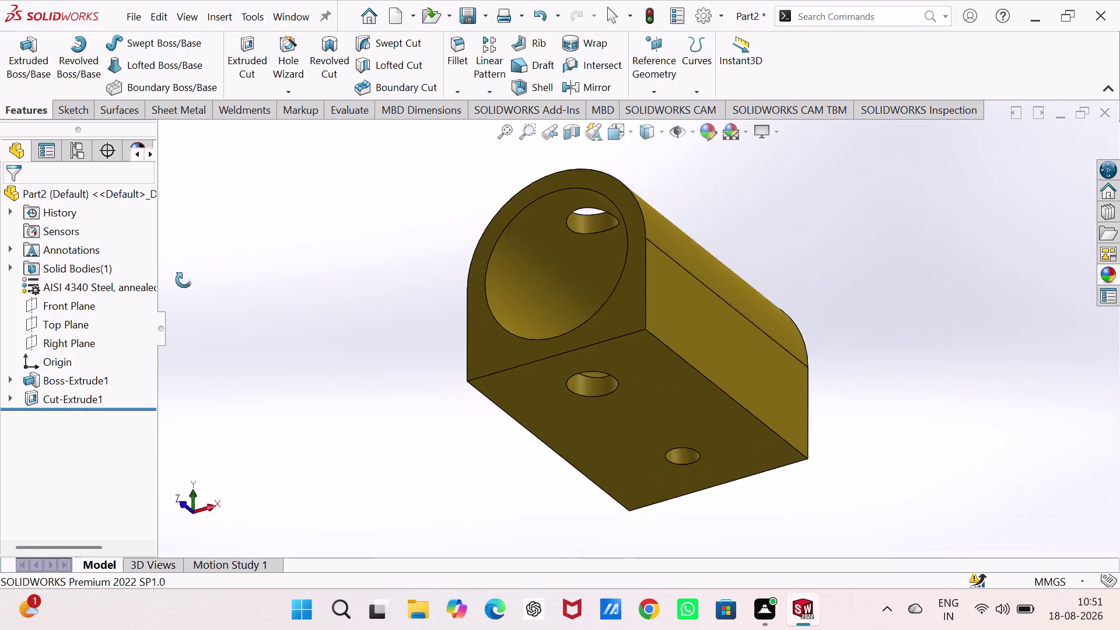
middle_drag(184, 280, 428, 403)
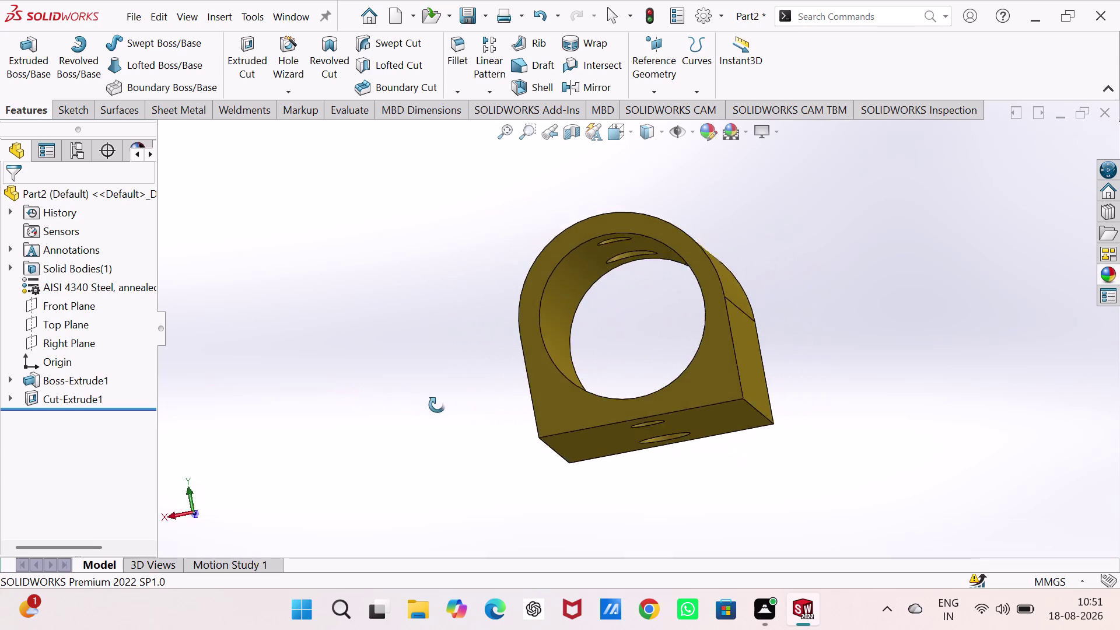
middle_drag(429, 403, 401, 309)
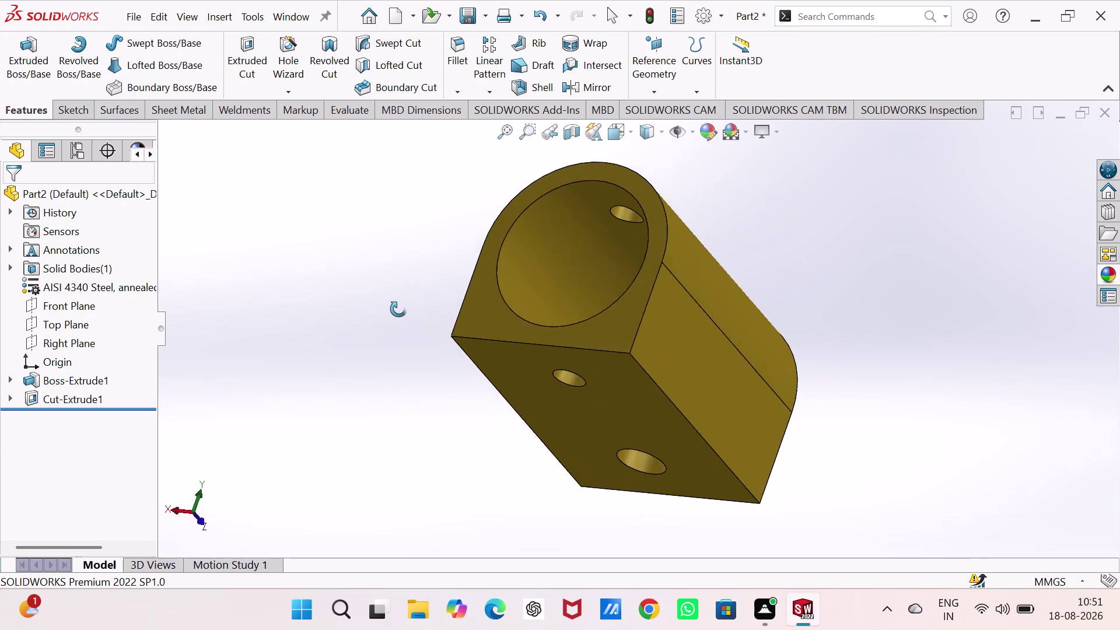
middle_drag(401, 309, 232, 257)
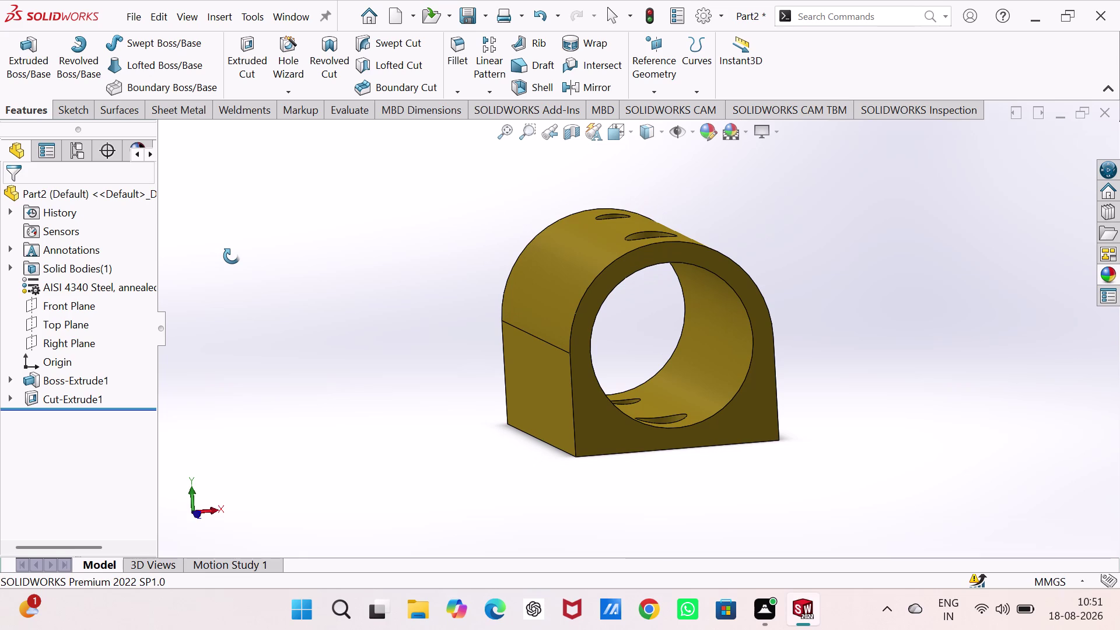
middle_drag(232, 256, 225, 280)
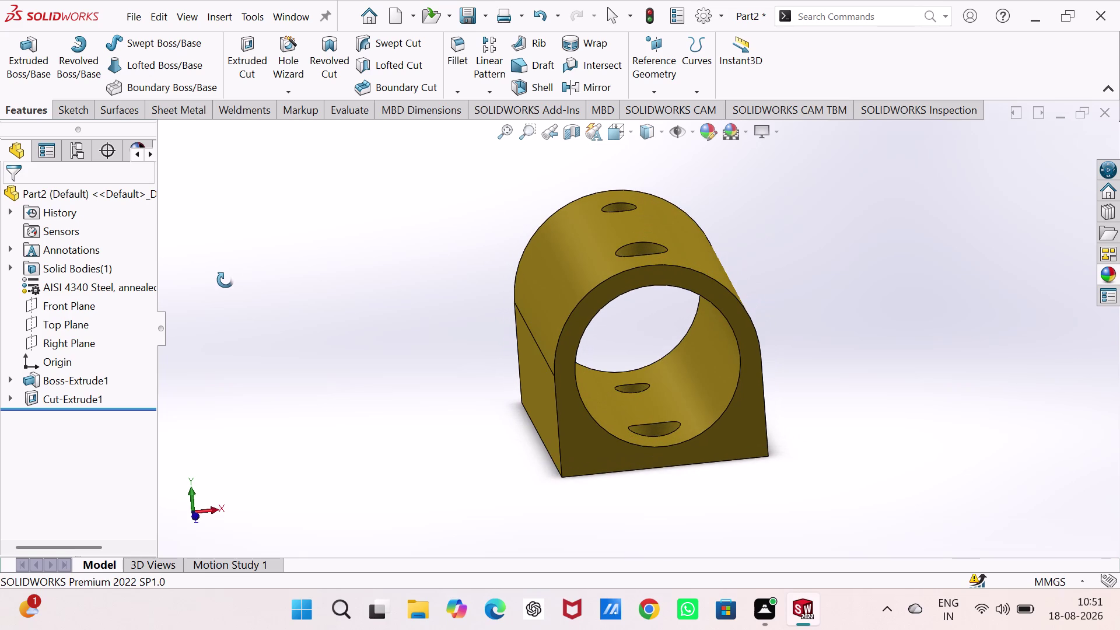
middle_drag(225, 280, 191, 371)
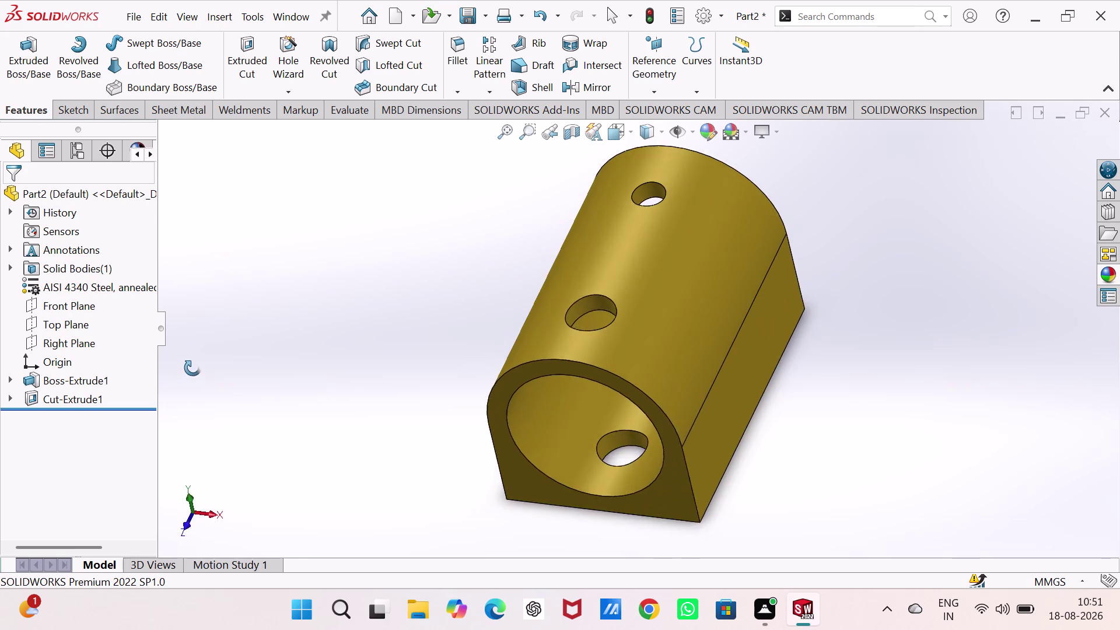
middle_drag(191, 371, 219, 317)
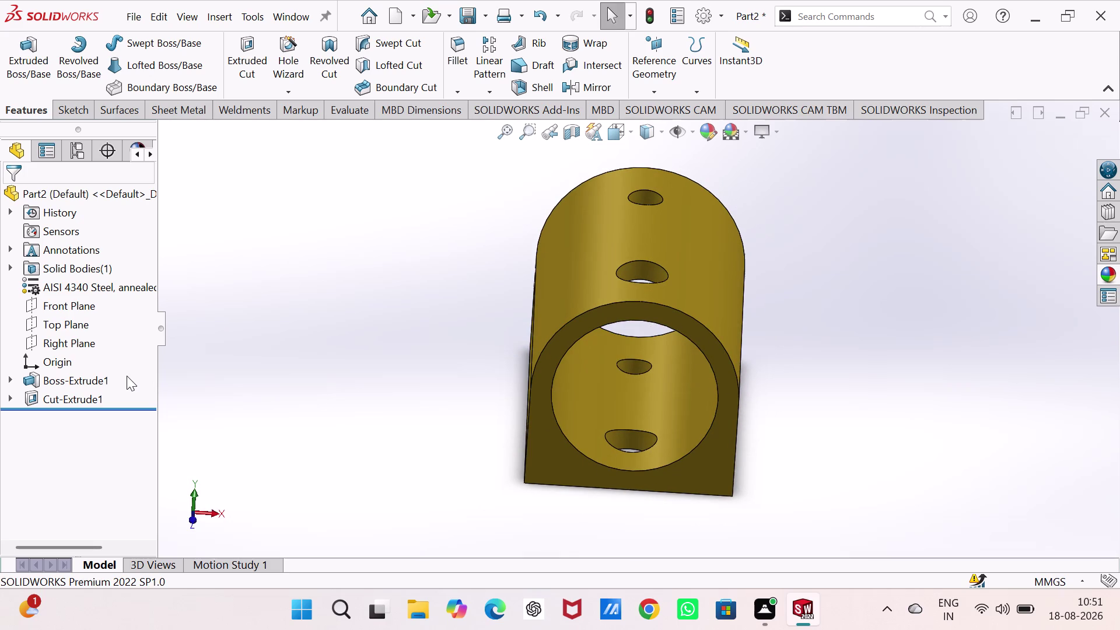
key(ctrl+1)
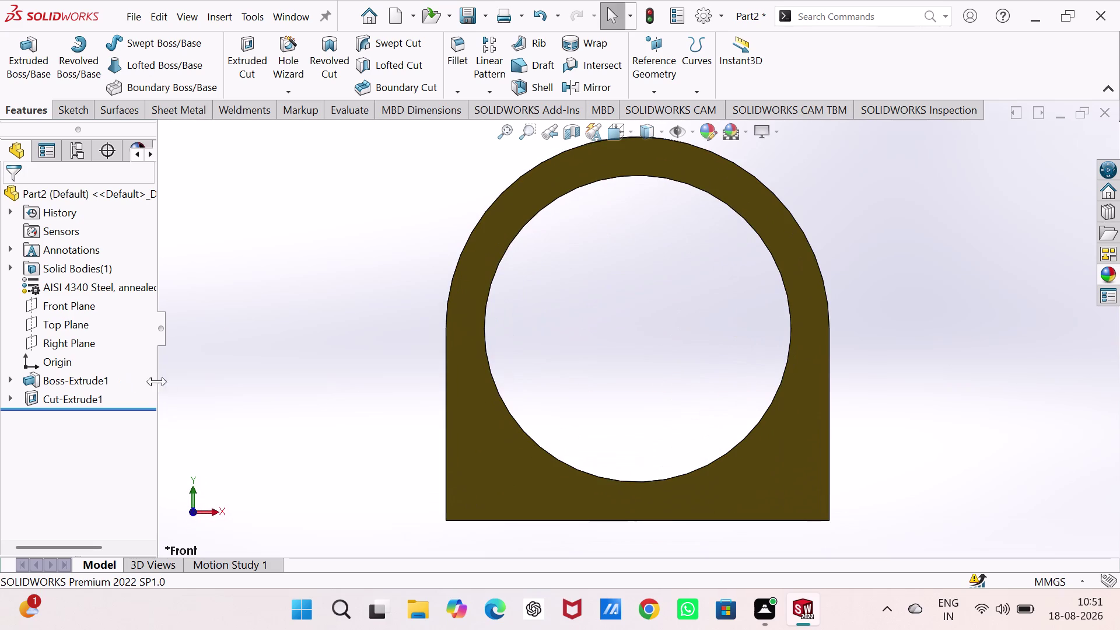
Measure the block's edges to confirm the 60 mm base width and 90 mm length.
scroll(down, 3)
scroll(up, 3)
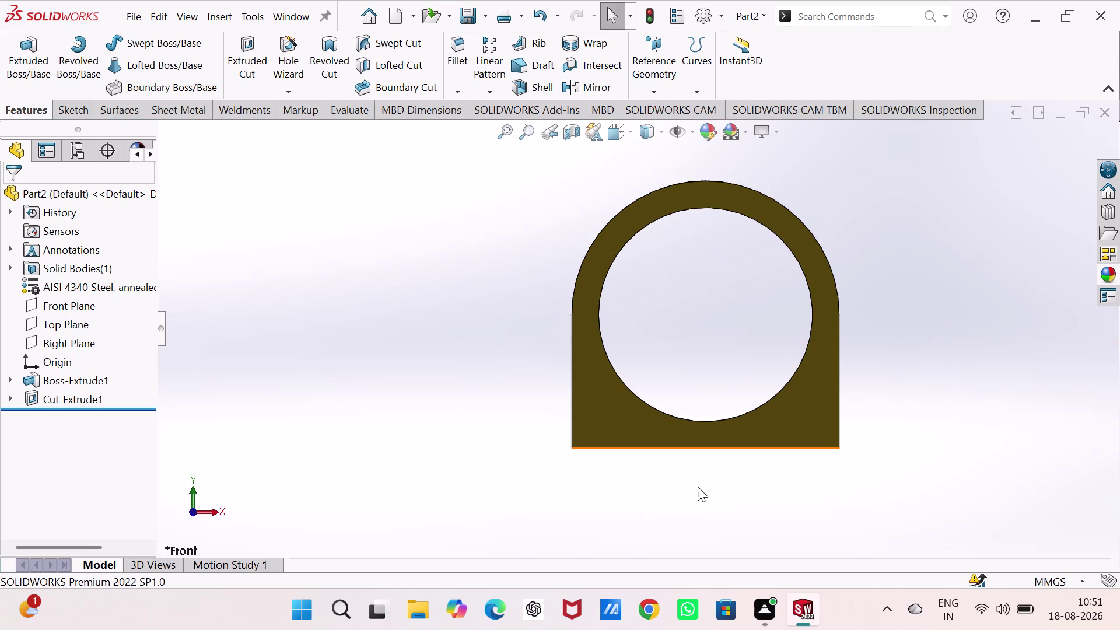
click(343, 119)
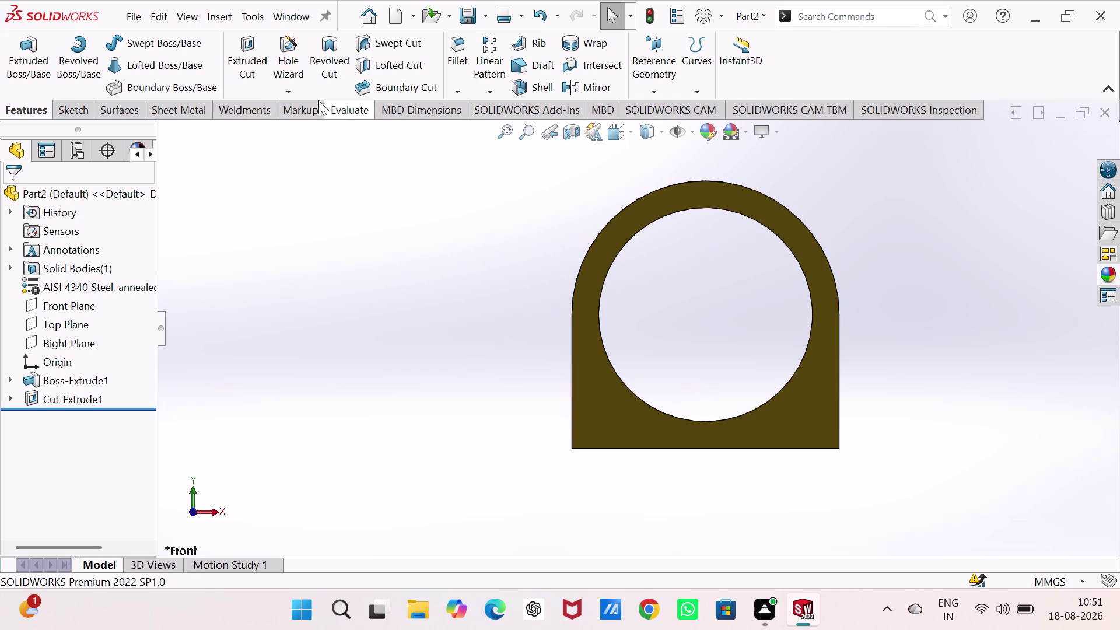
click(126, 48)
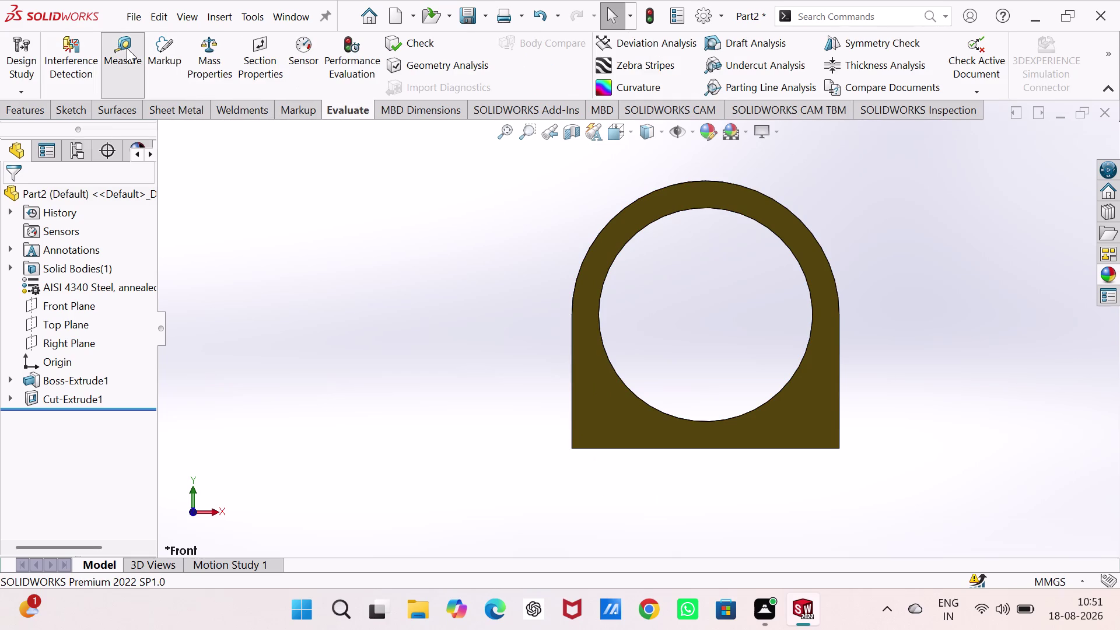
click(703, 447)
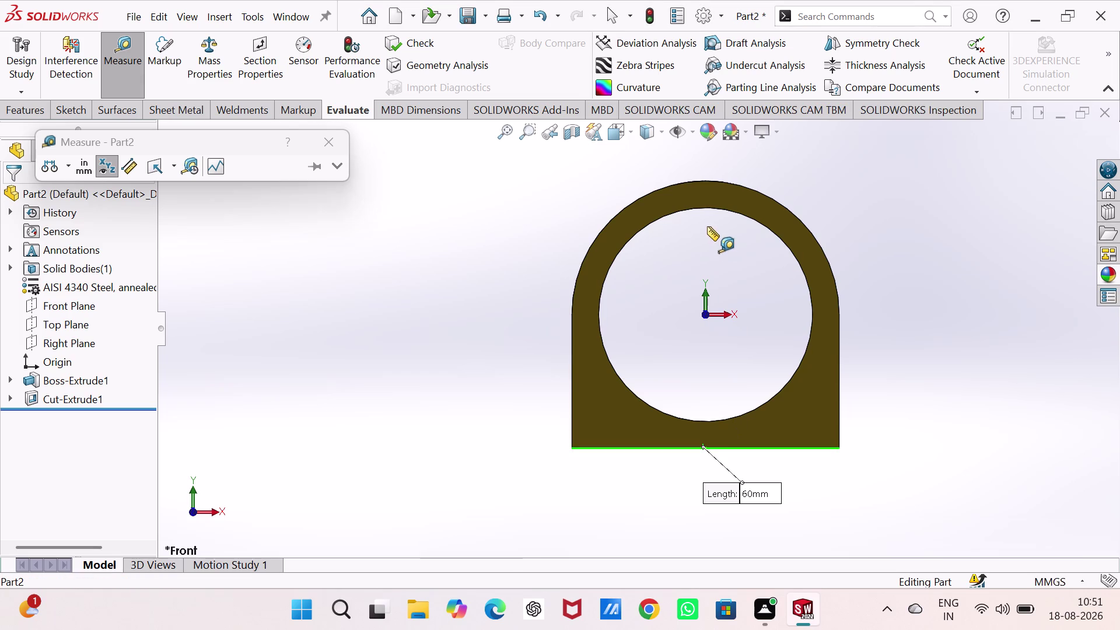
click(707, 180)
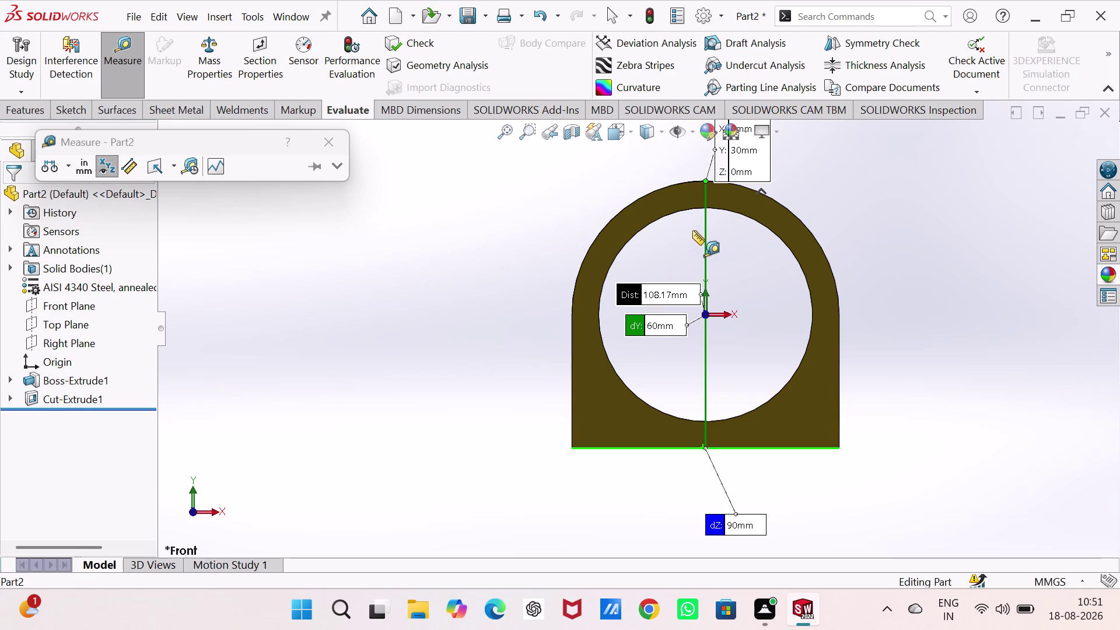
click(499, 197)
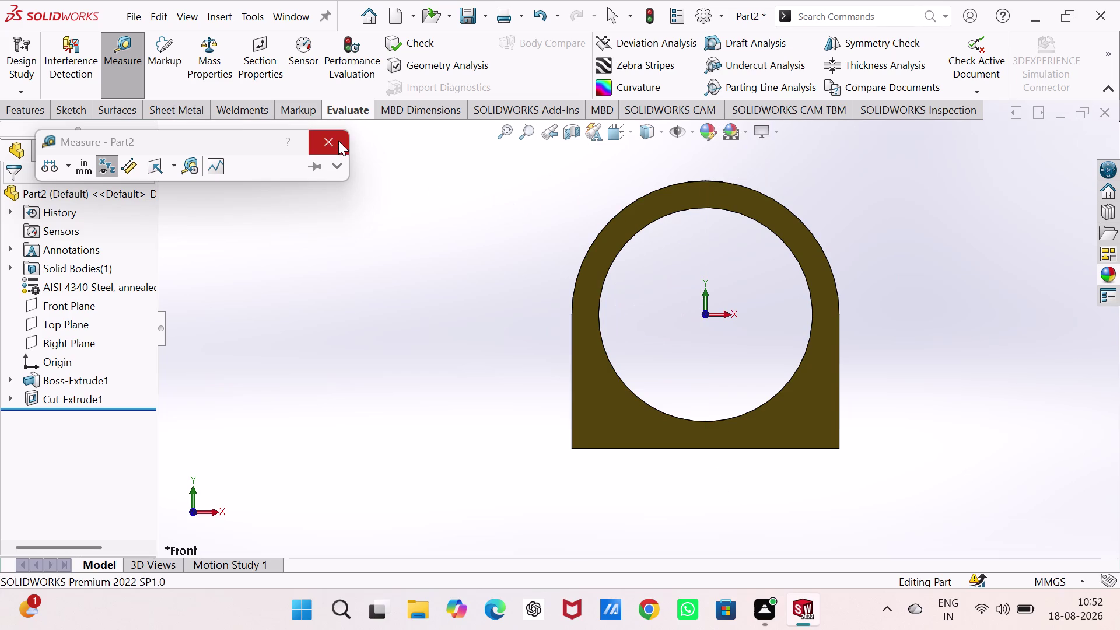
click(339, 141)
click(363, 237)
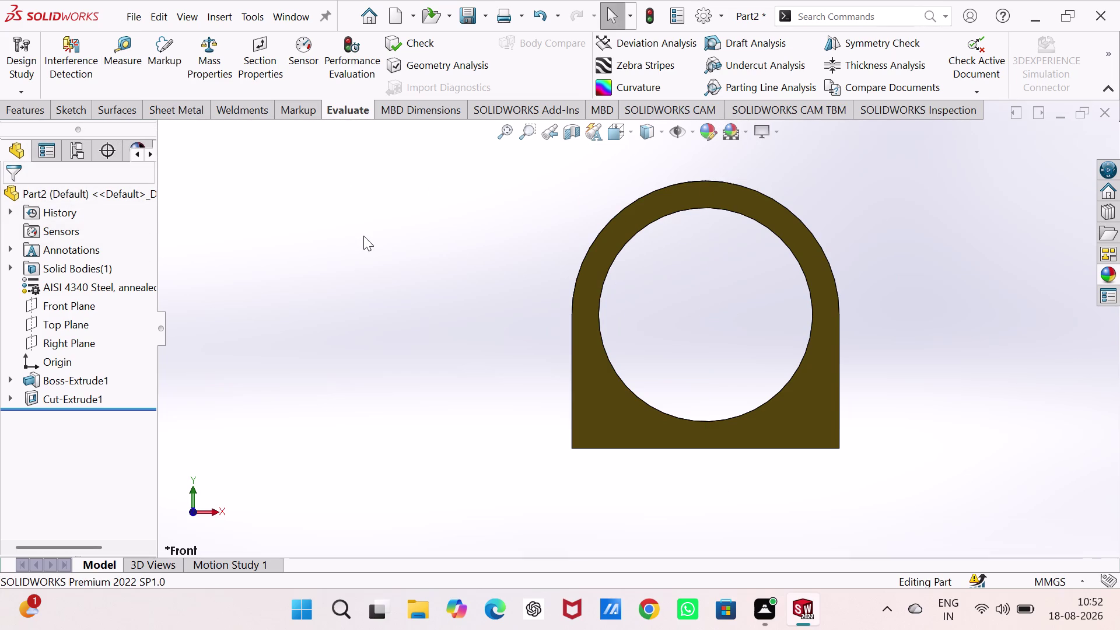
Cycle through the back, left, right, top and isometric standard views with Ctrl shortcuts.
key(ctrl+1)
key(ctrl+2)
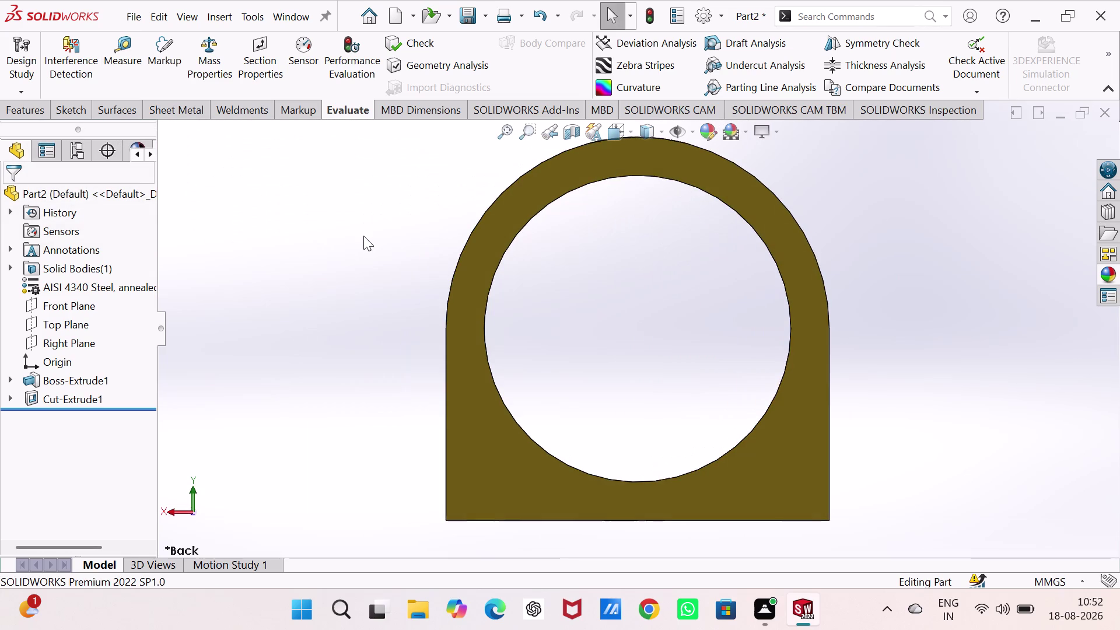
key(ctrl+3)
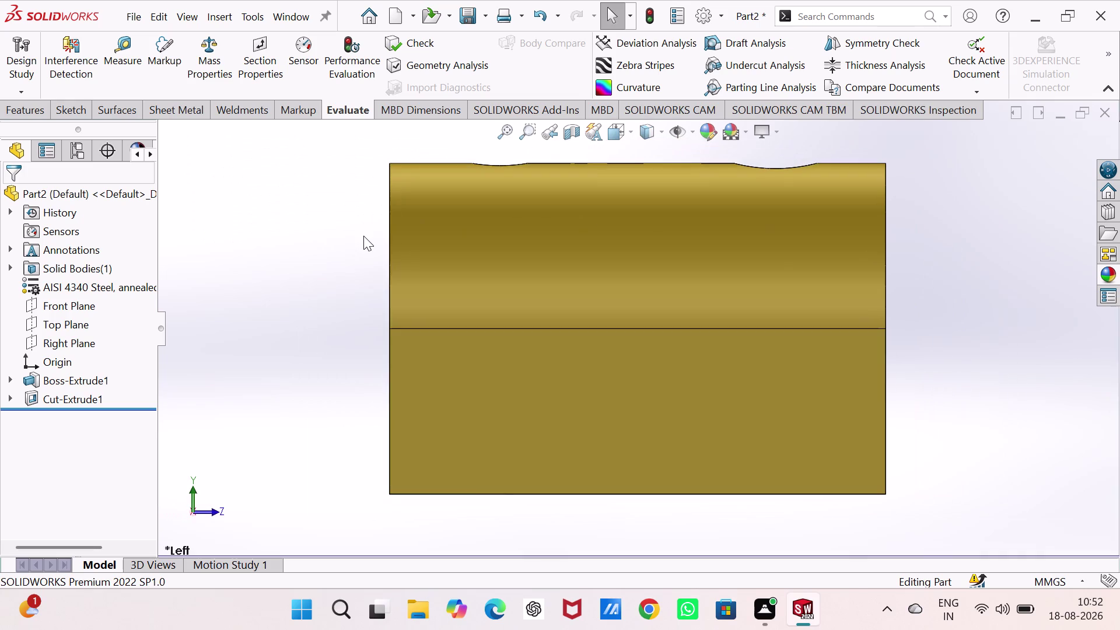
key(ctrl+4)
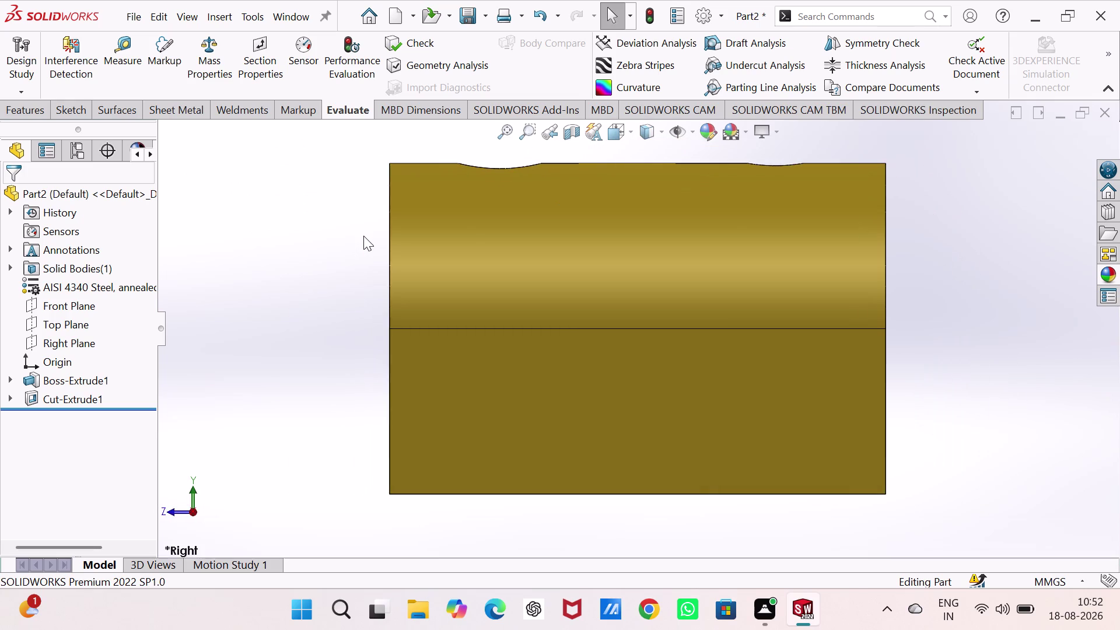
key(ctrl+5)
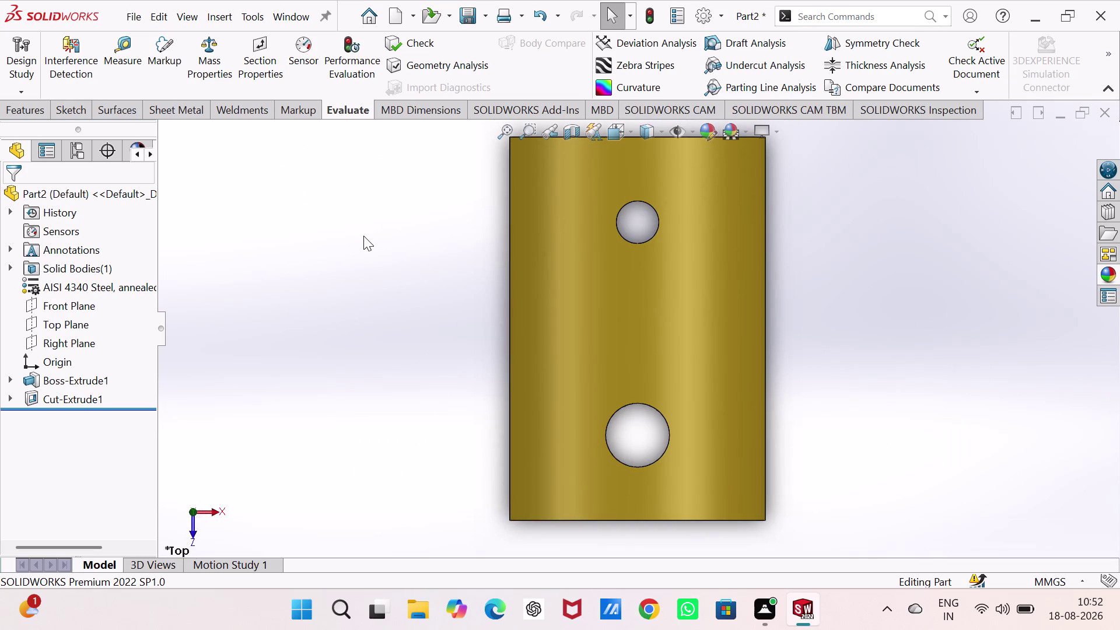
key(ctrl+6)
key(ctrl+7)
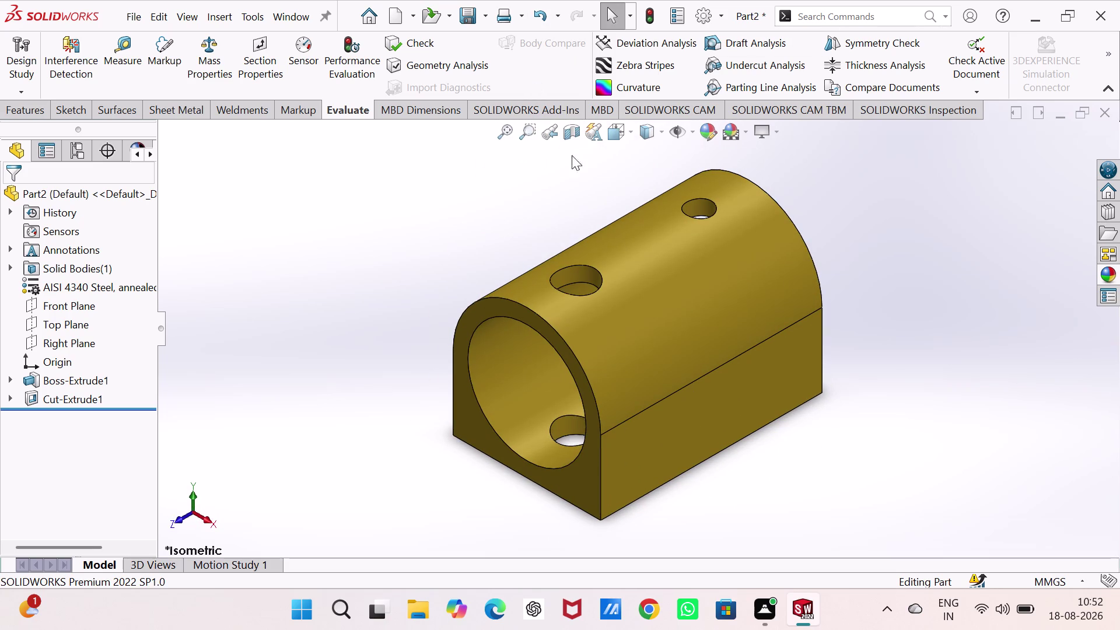
click(666, 133)
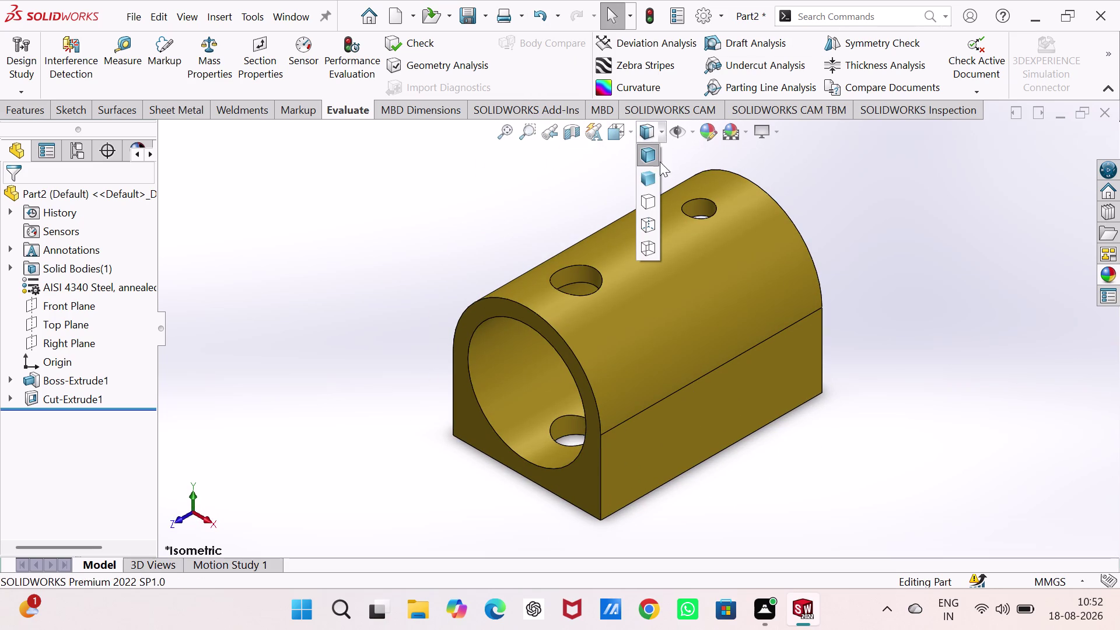
Show the block as wireframe, then with hidden lines visible, from the front.
click(647, 222)
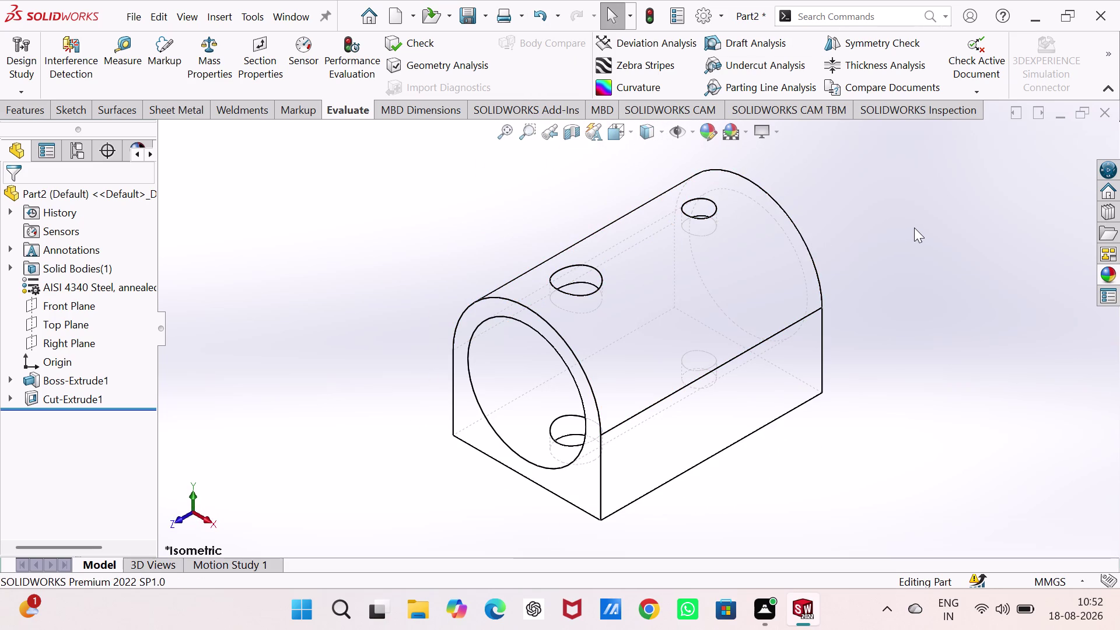
click(663, 129)
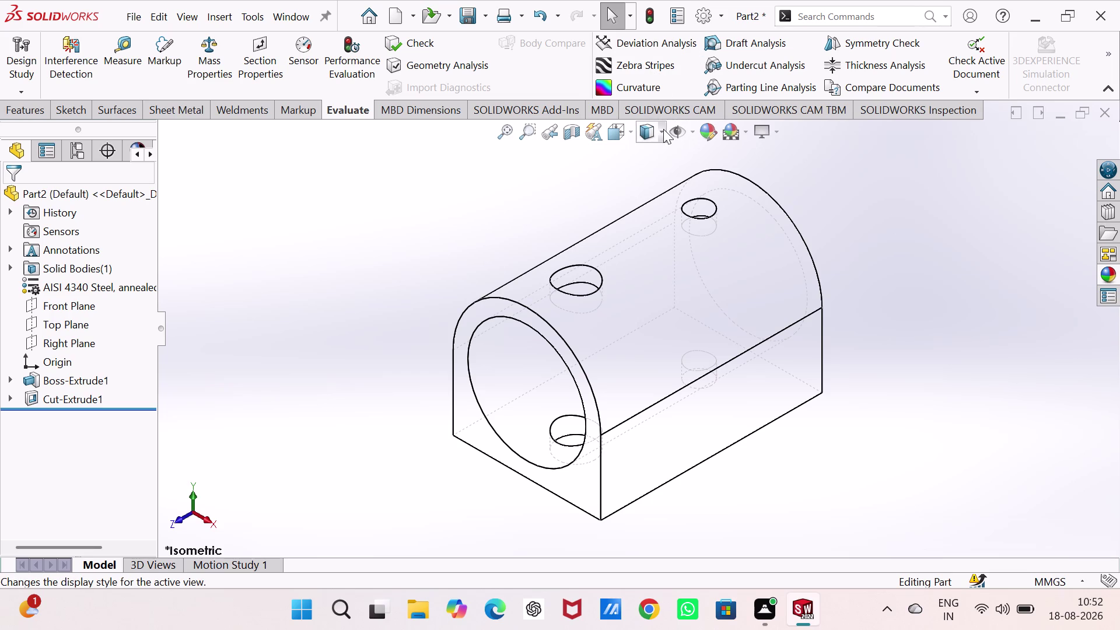
click(644, 243)
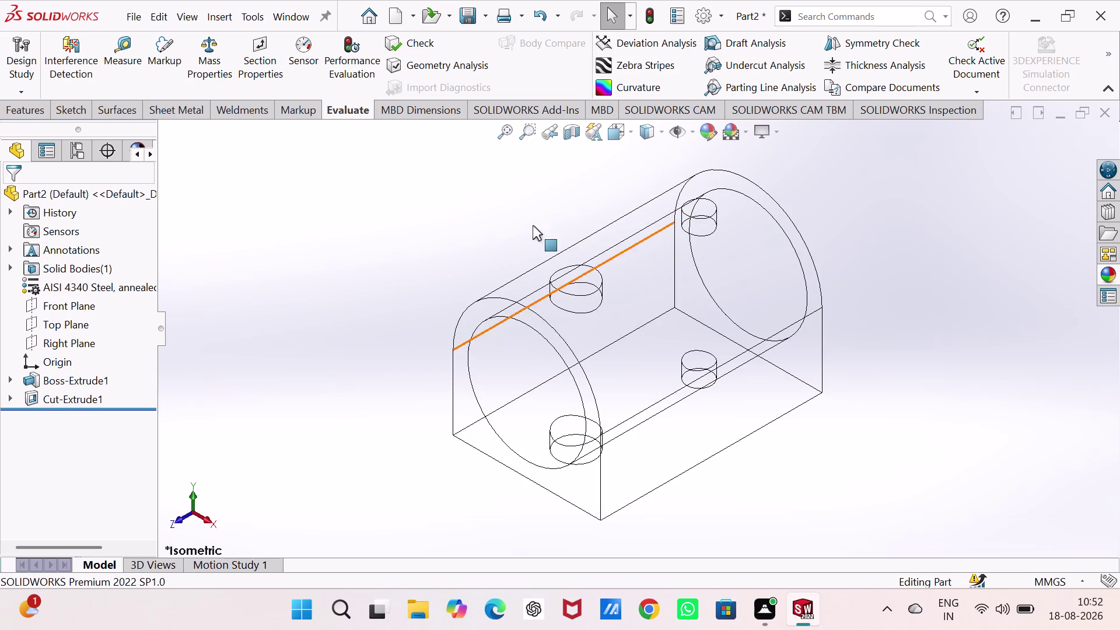
click(492, 223)
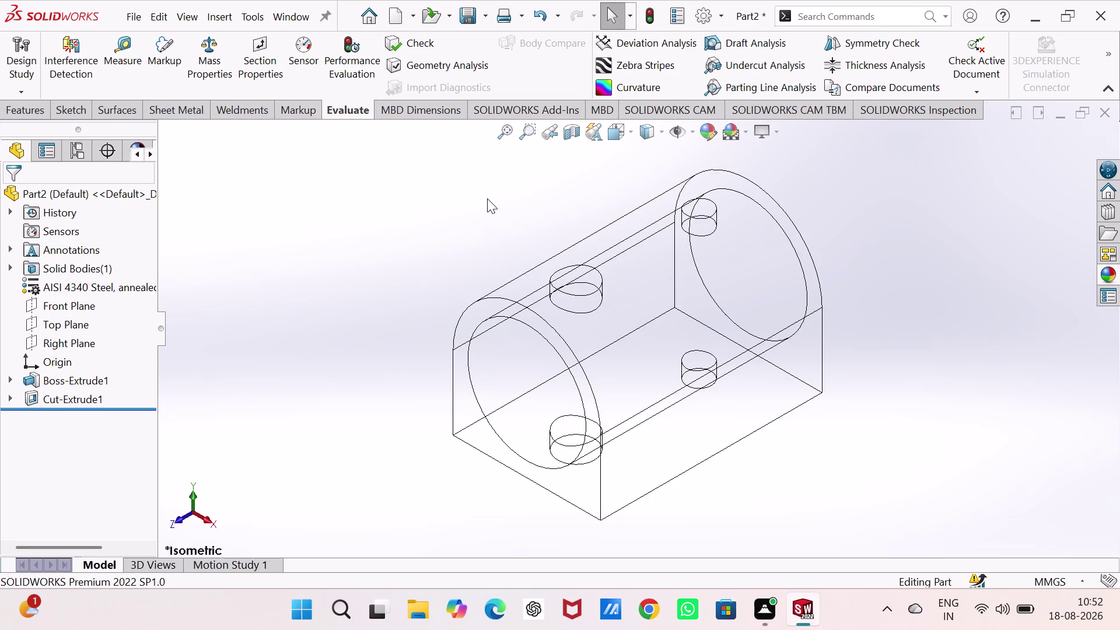
key(ctrl+1)
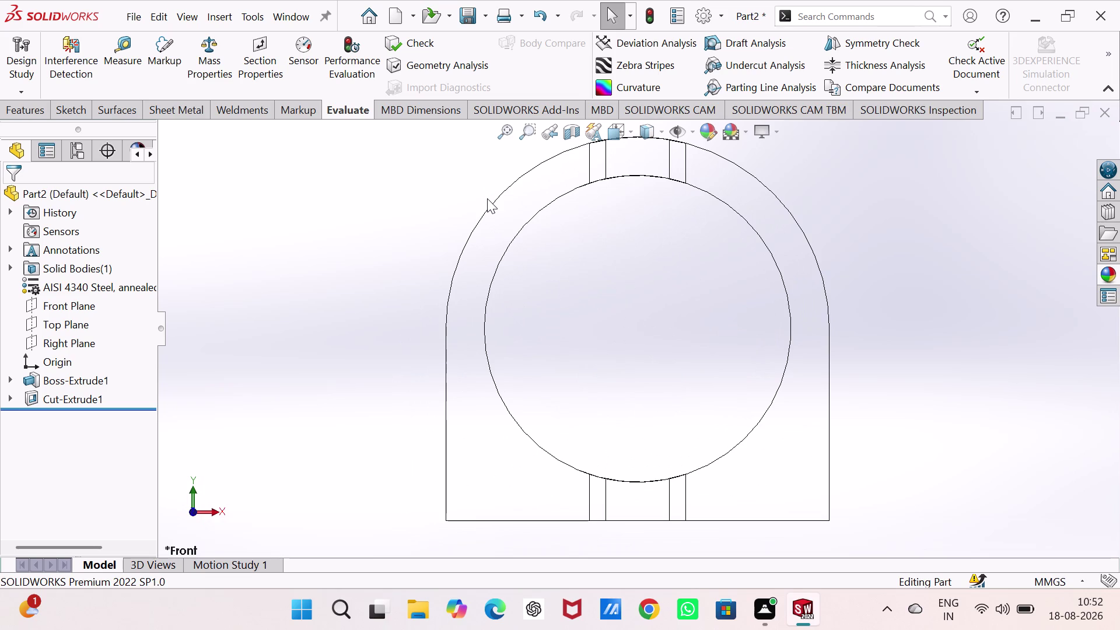
click(663, 131)
click(647, 220)
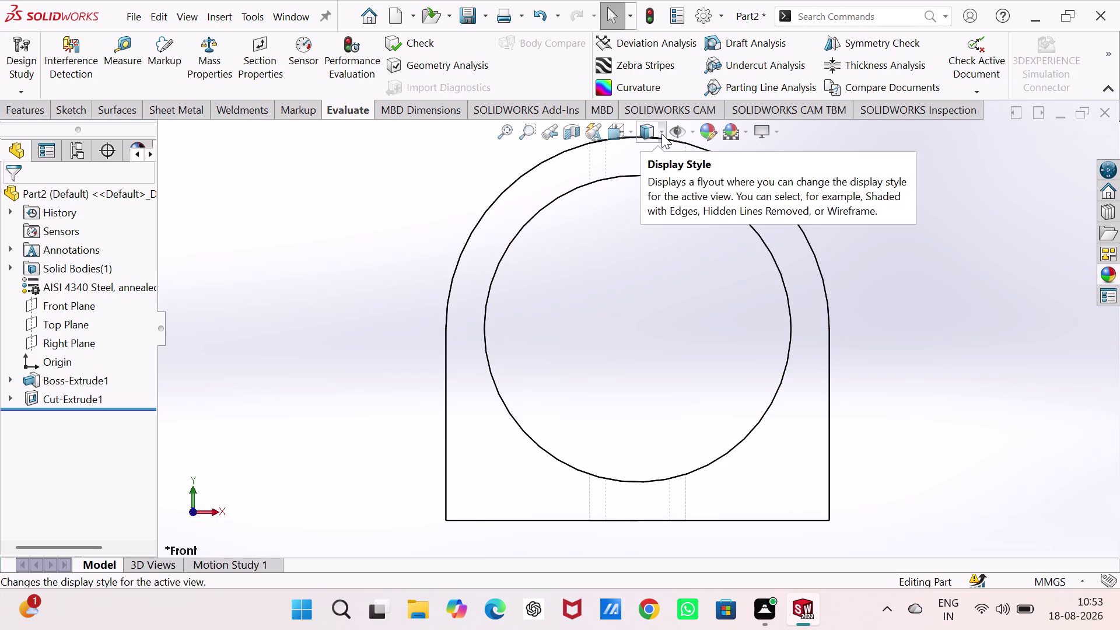
Check the right, left, top and bottom views, then return to isometric.
key(ctrl+4)
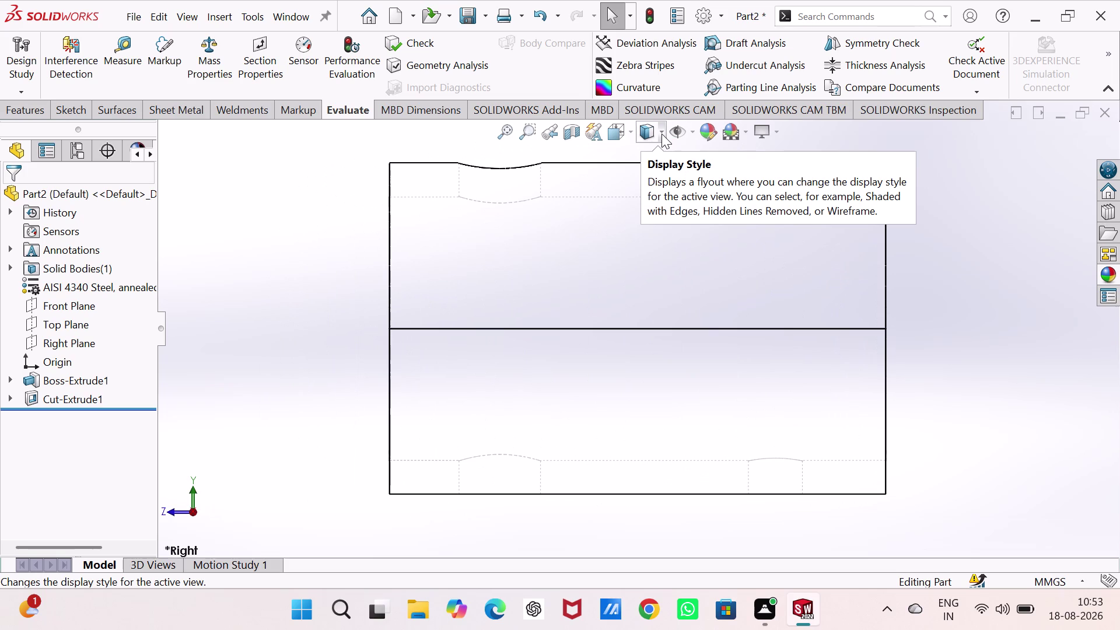
key(ctrl+3)
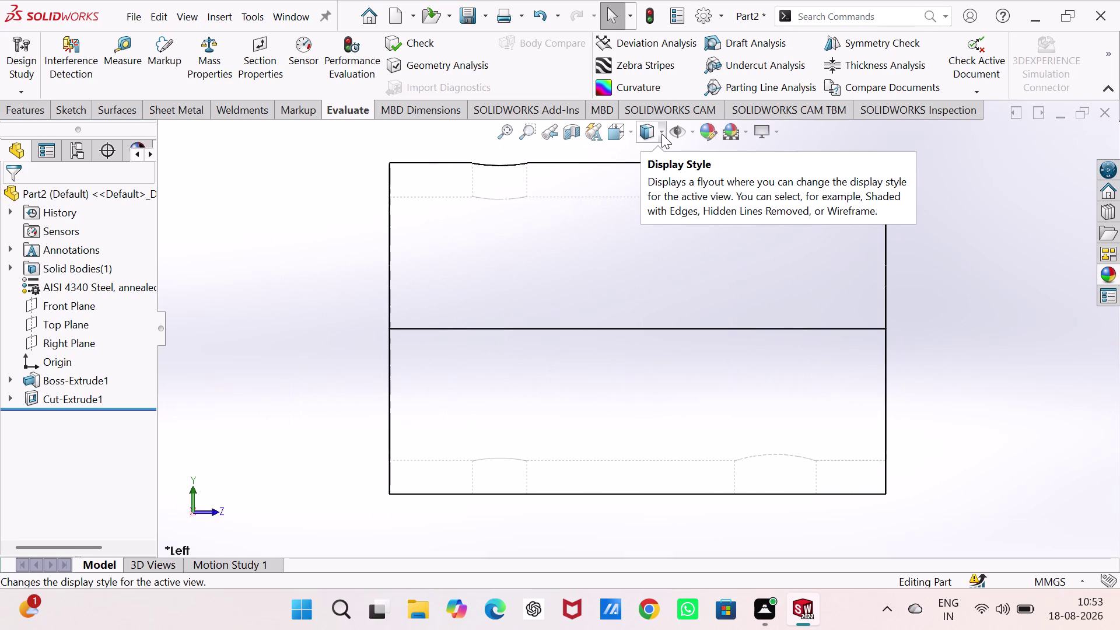
key(ctrl+5)
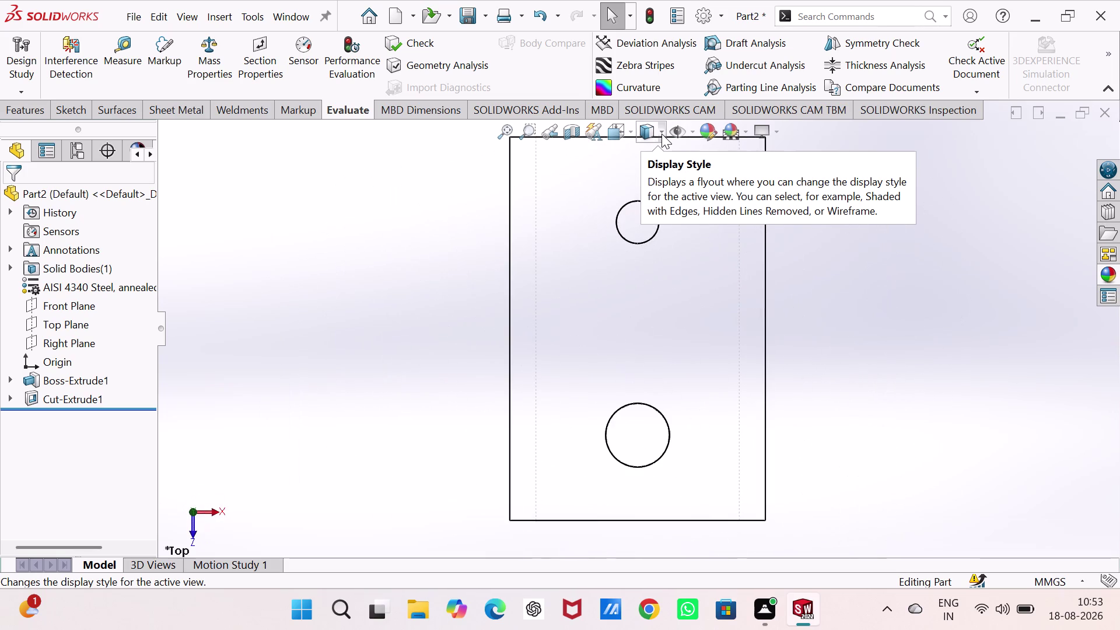
key(ctrl+6)
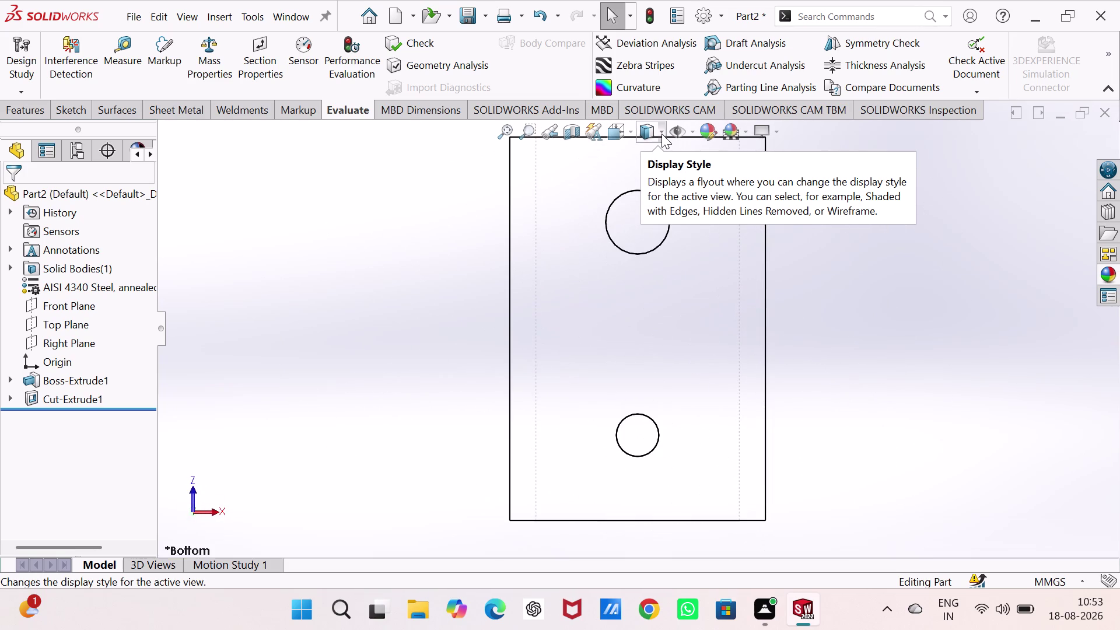
key(ctrl+5)
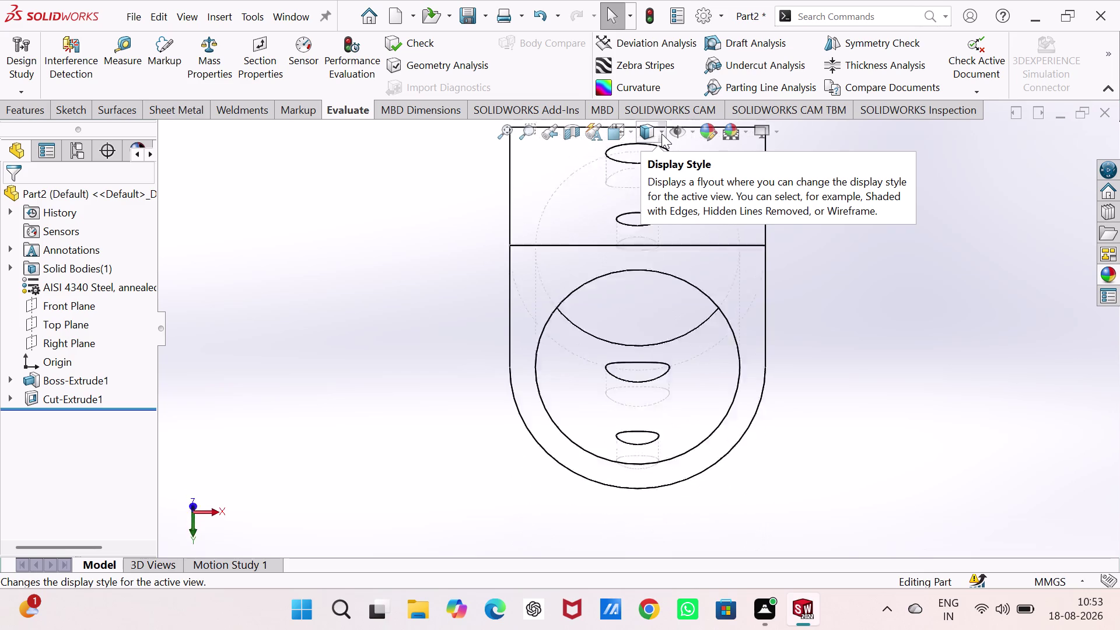
key(ctrl+6)
key(ctrl+5)
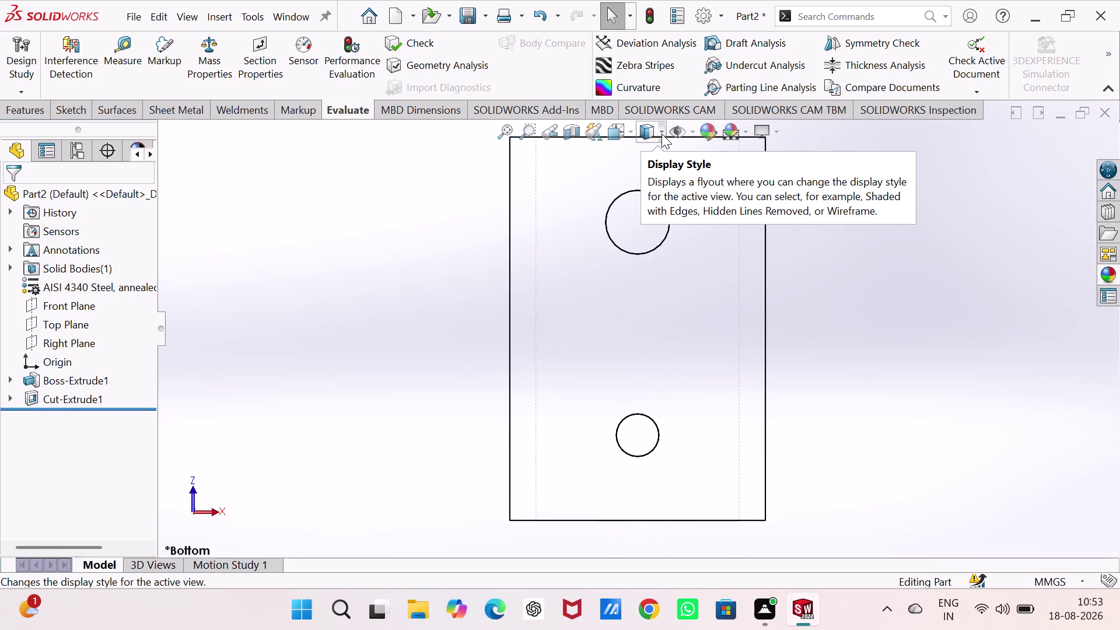
key(ctrl+7)
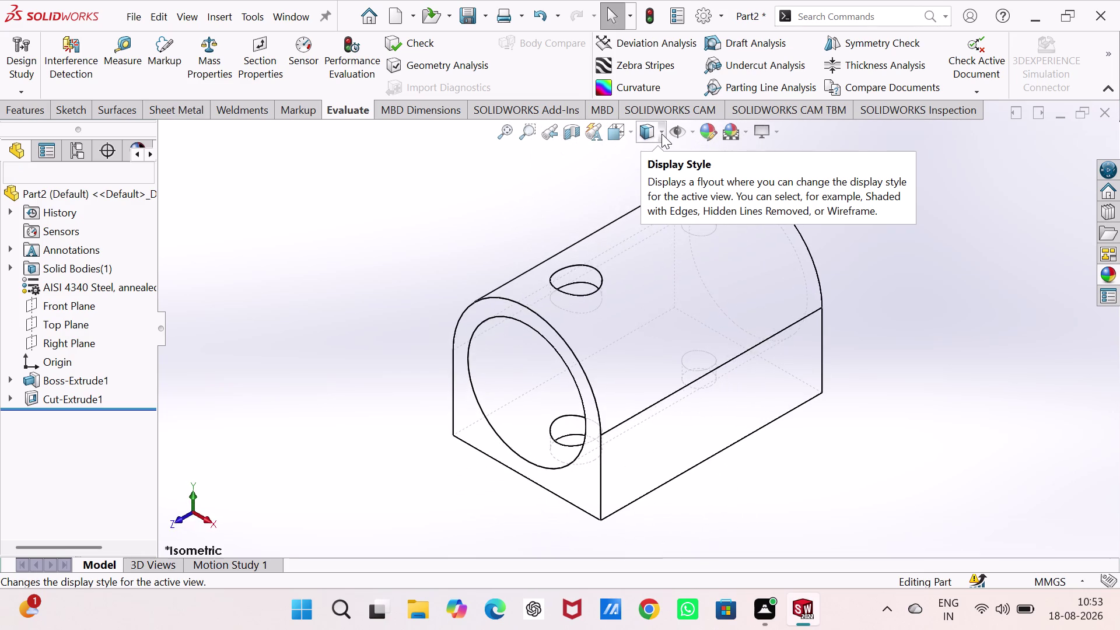
Switch the display style to Shaded With Edges.
click(664, 134)
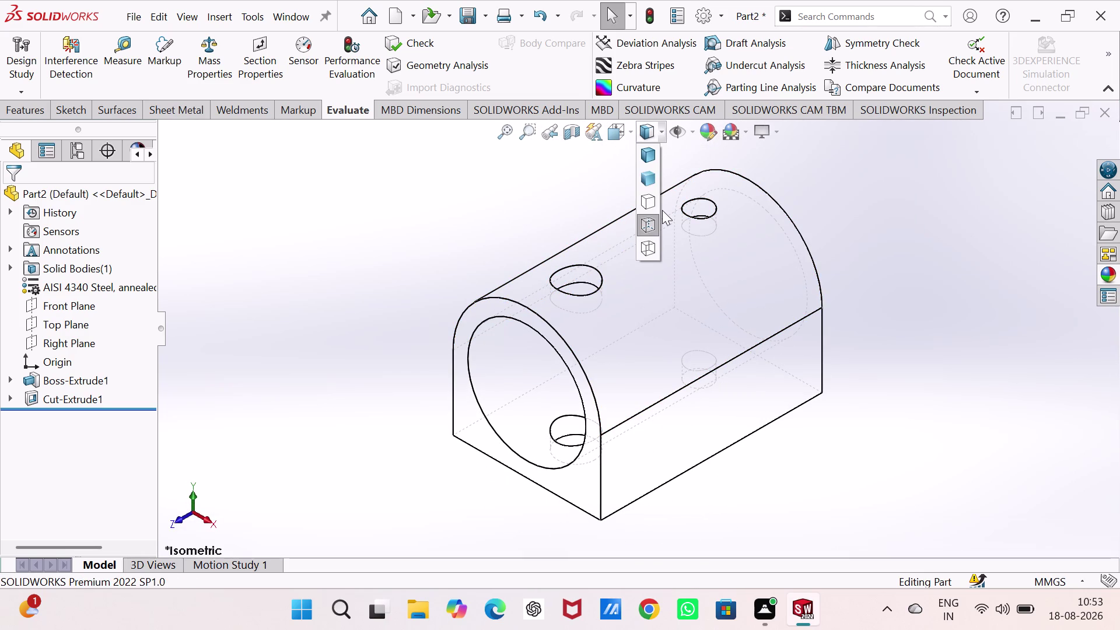
click(648, 177)
click(657, 131)
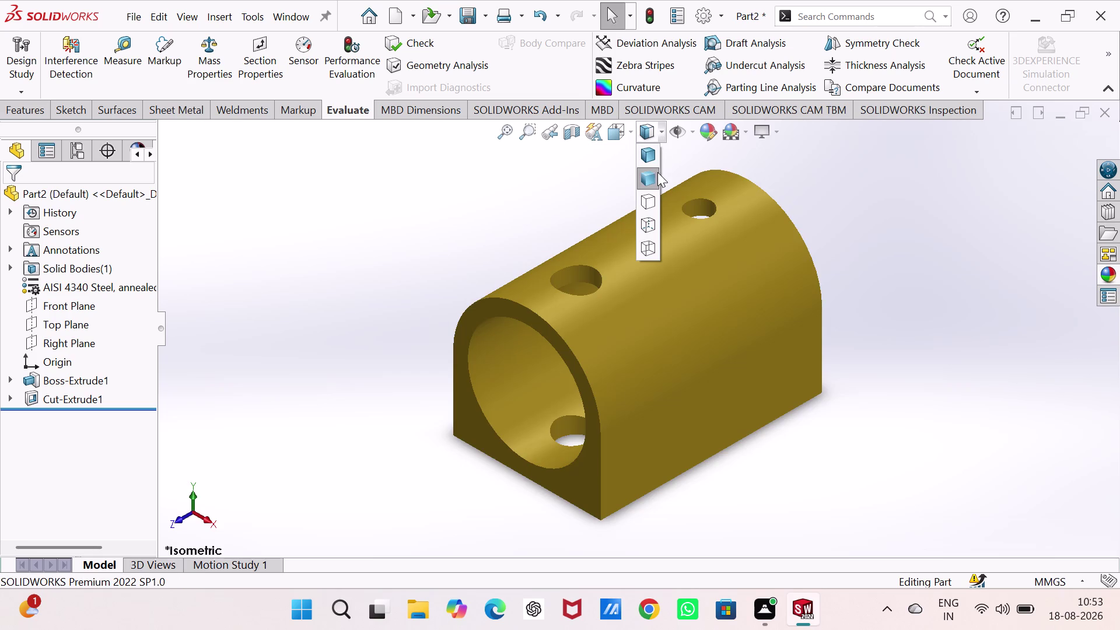
click(654, 158)
click(885, 242)
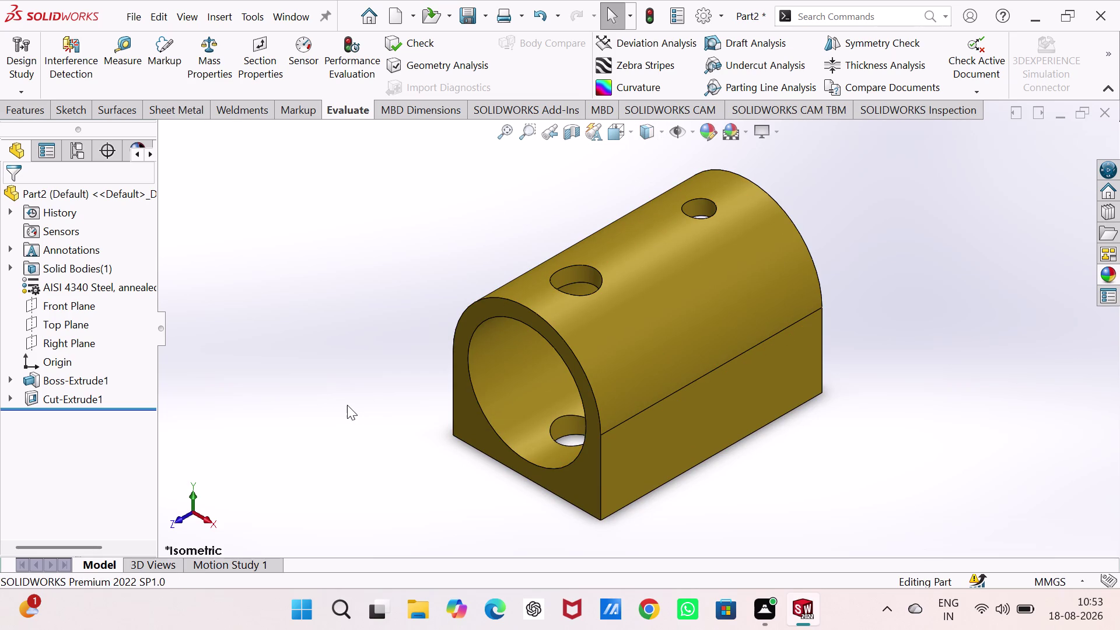
Orbit the brass block to inspect its underside, sides and both bore ends.
middle_drag(346, 400, 591, 354)
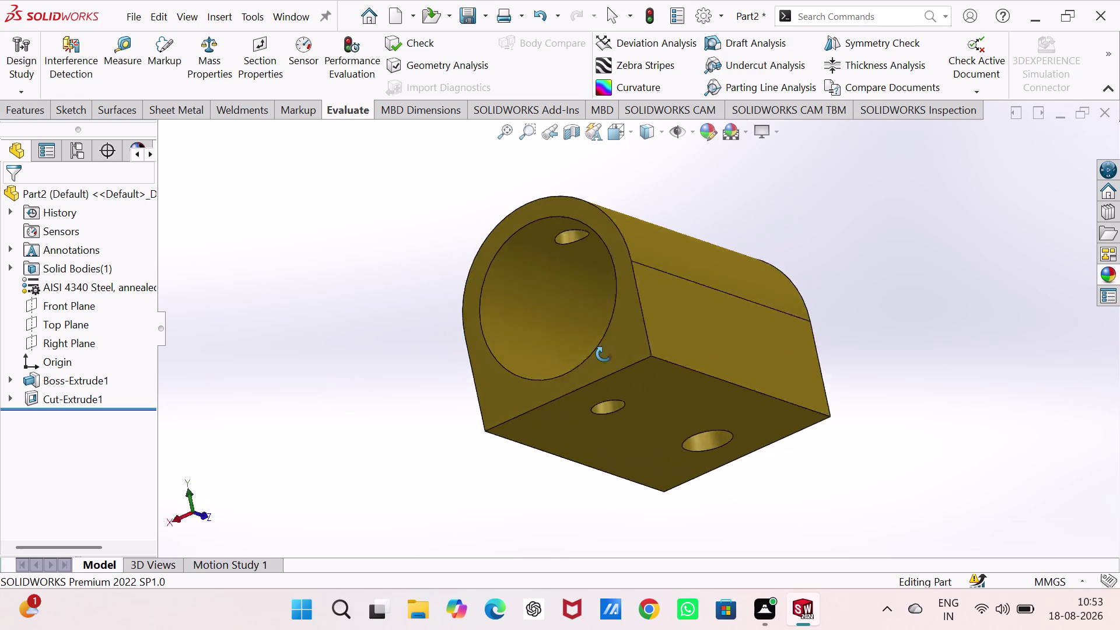
middle_drag(591, 354, 762, 342)
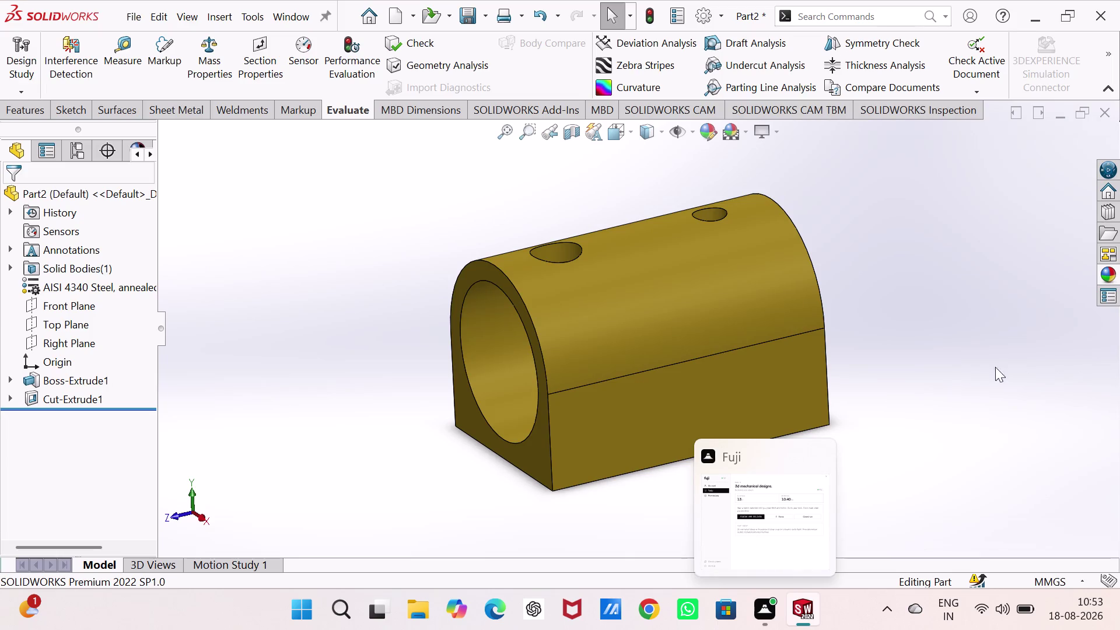
click(963, 365)
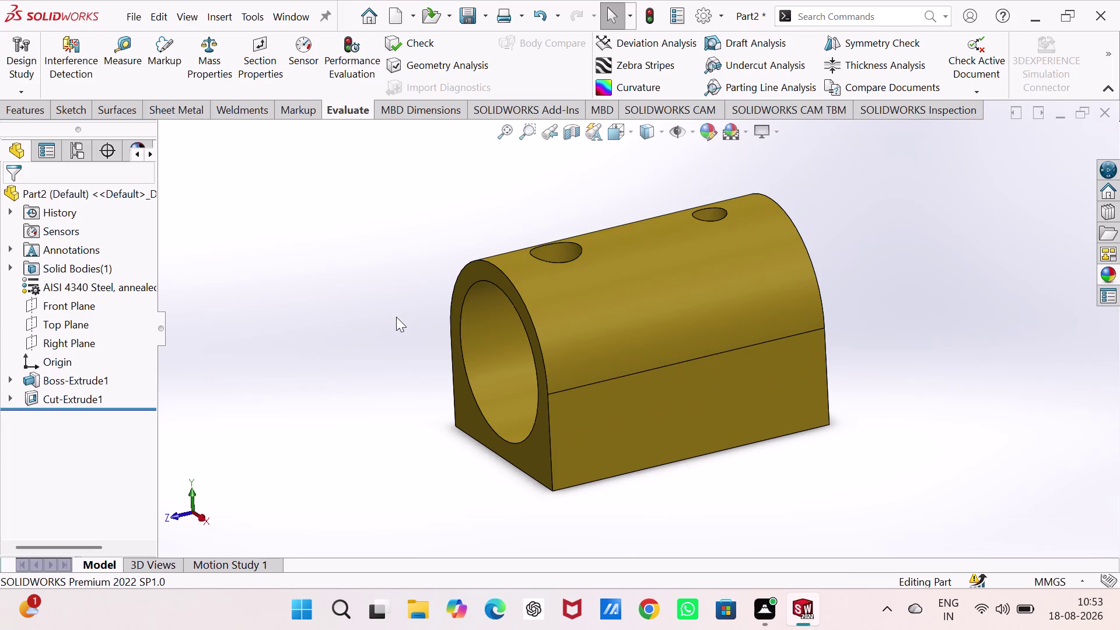
middle_drag(292, 326, 334, 298)
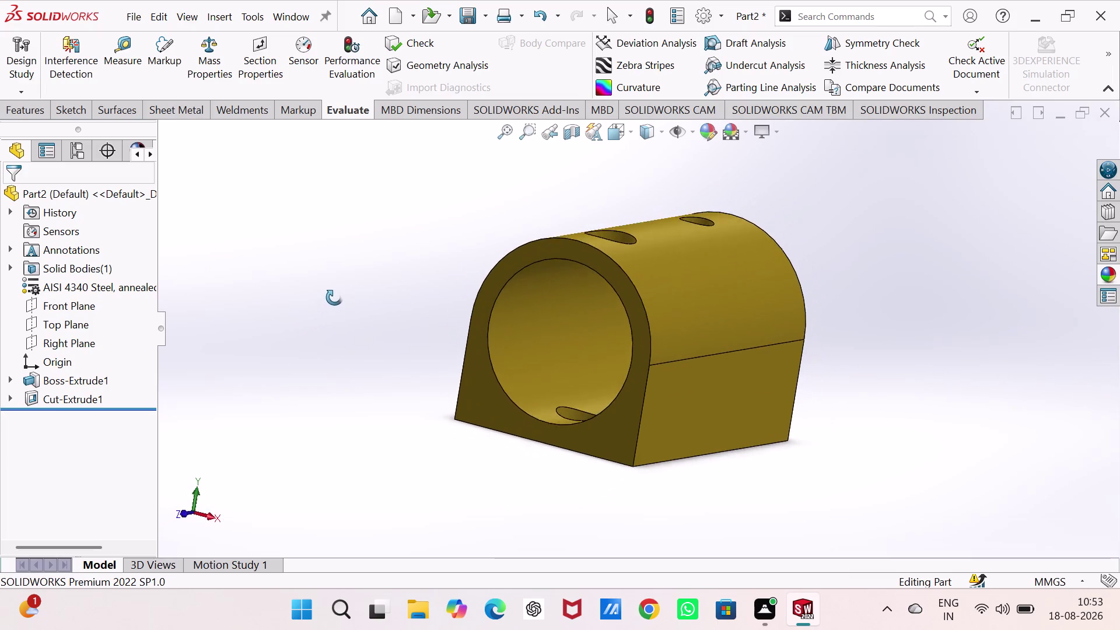
middle_drag(334, 298, 300, 278)
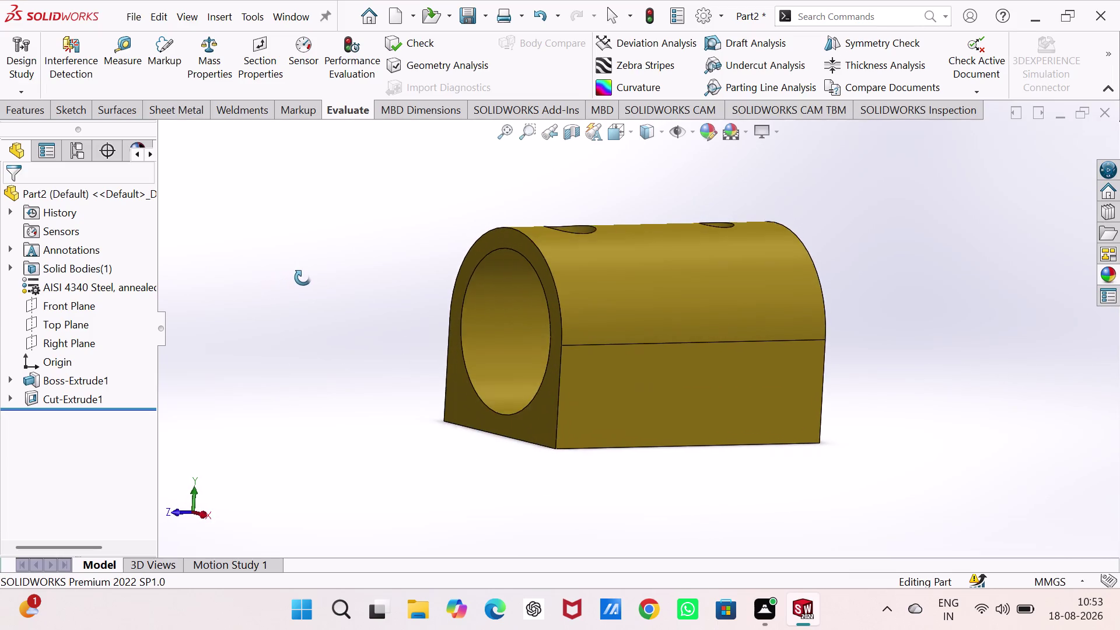
middle_drag(300, 277, 380, 298)
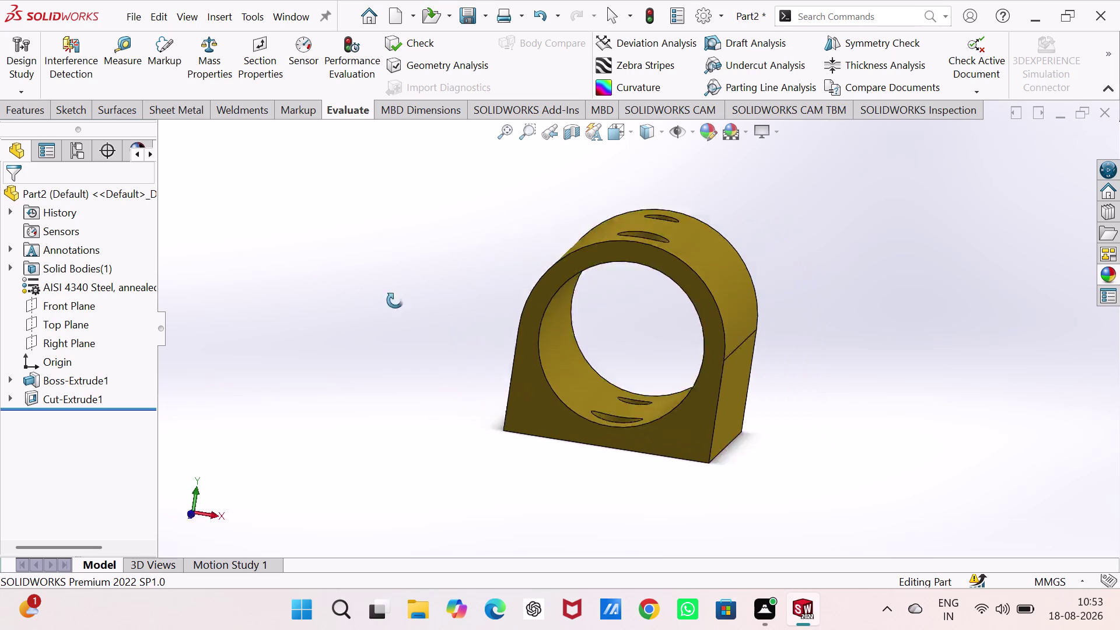
middle_drag(380, 298, 378, 333)
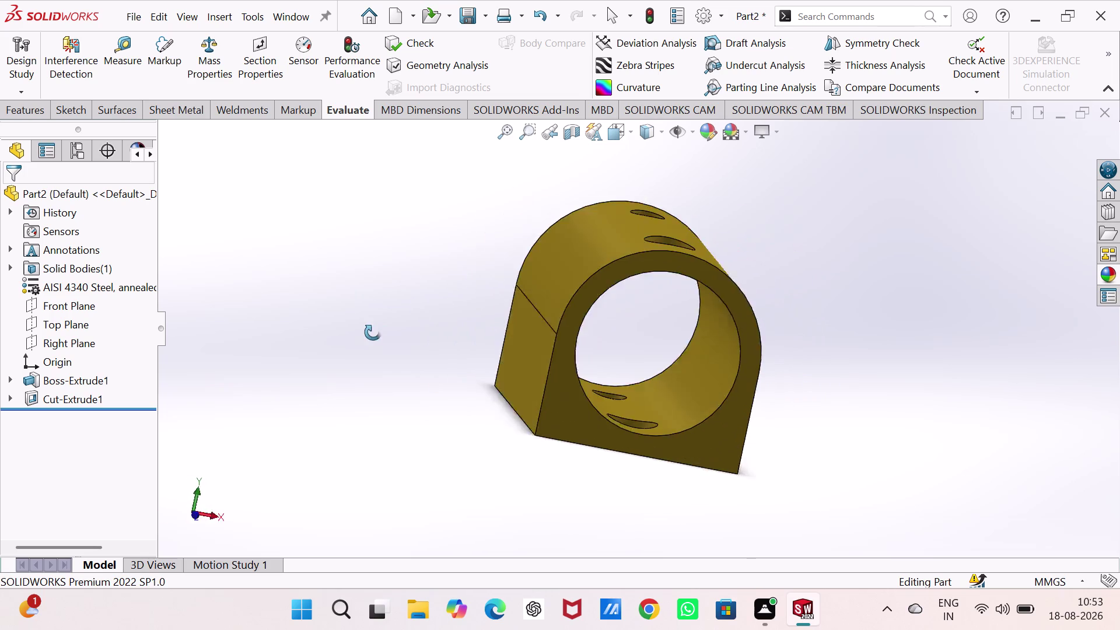
middle_drag(377, 332, 274, 350)
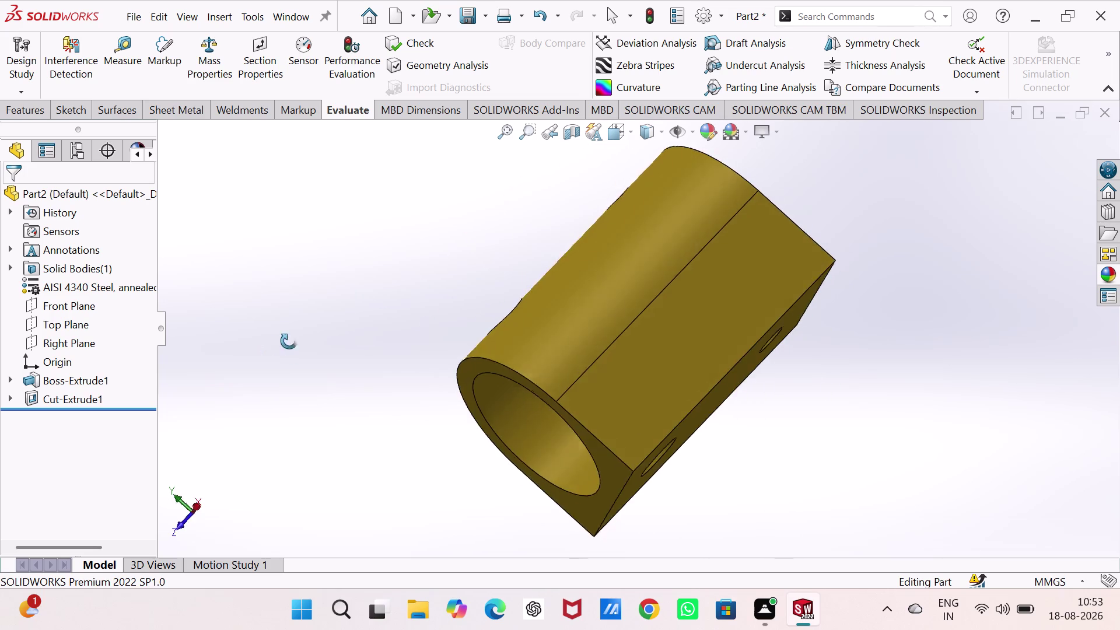
Orbit to check the top, base and bore holes, then start a new document with Ctrl+N.
middle_drag(274, 350, 473, 299)
middle_drag(630, 495, 626, 486)
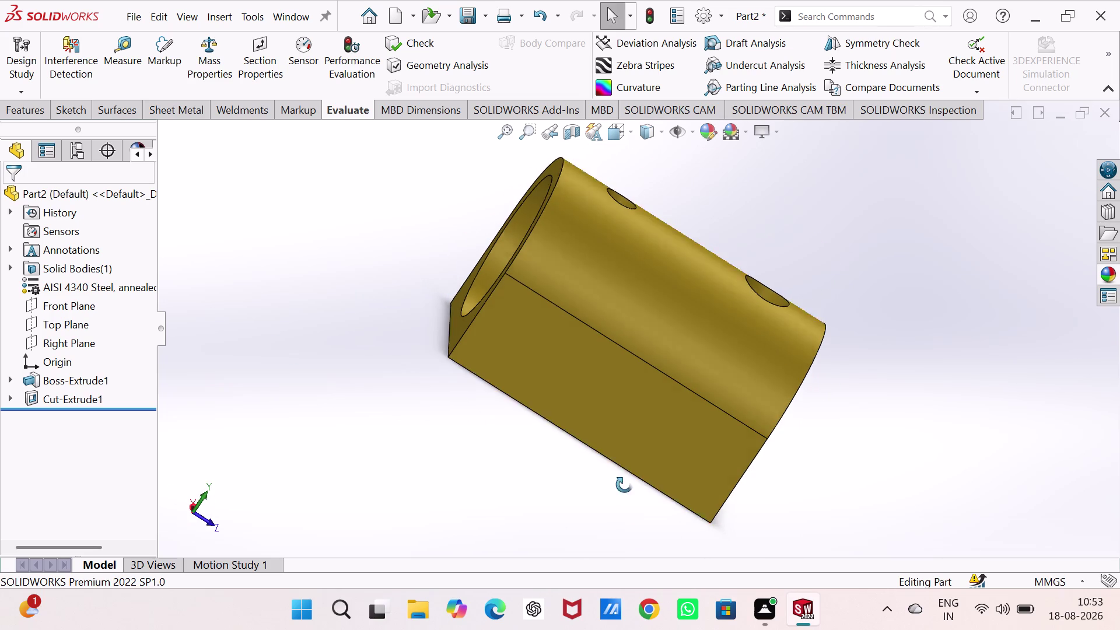
middle_drag(626, 487, 496, 271)
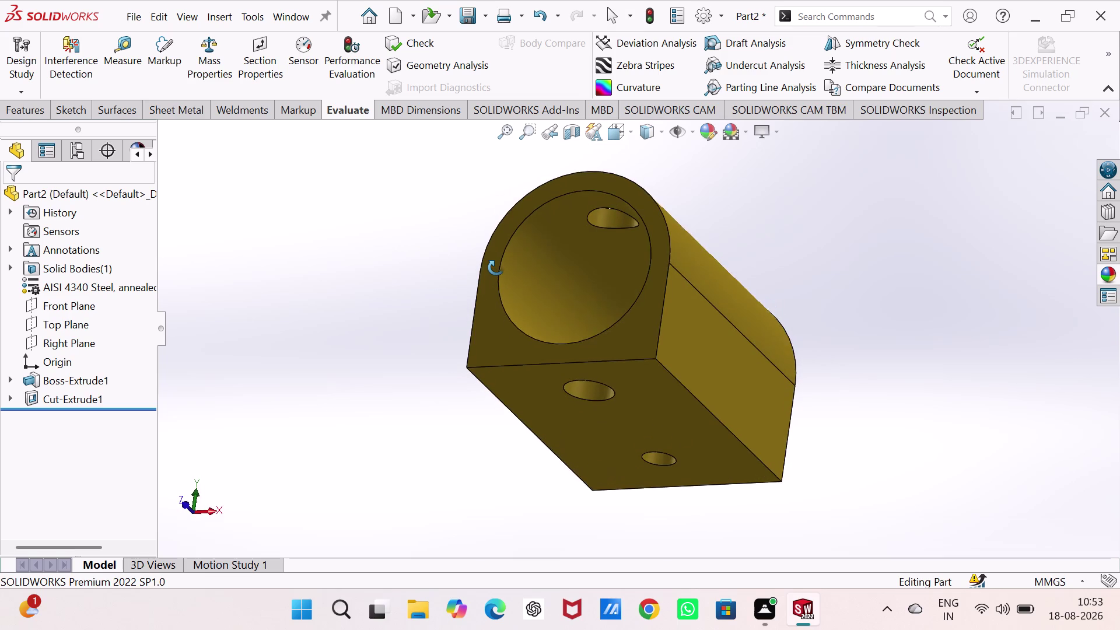
middle_drag(496, 271, 492, 256)
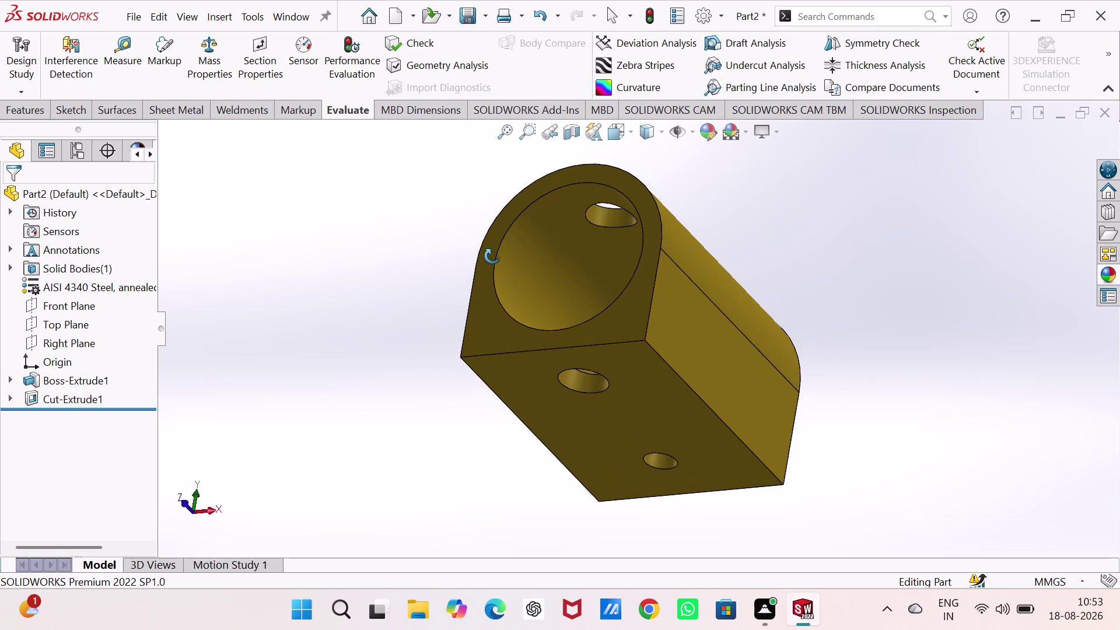
middle_drag(493, 256, 571, 129)
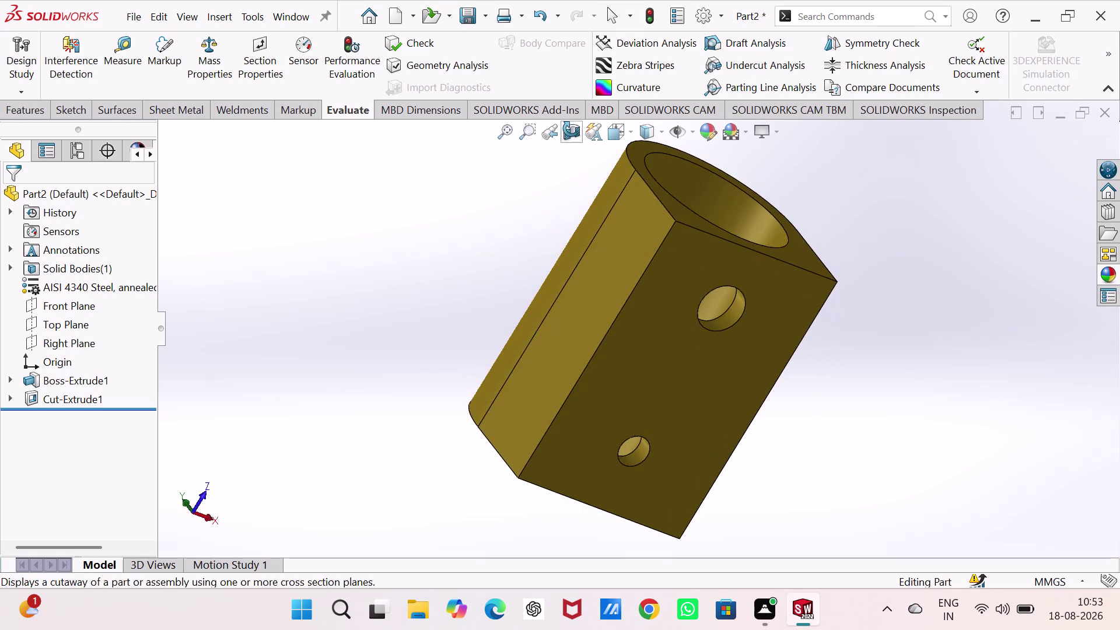
middle_drag(572, 128, 768, 256)
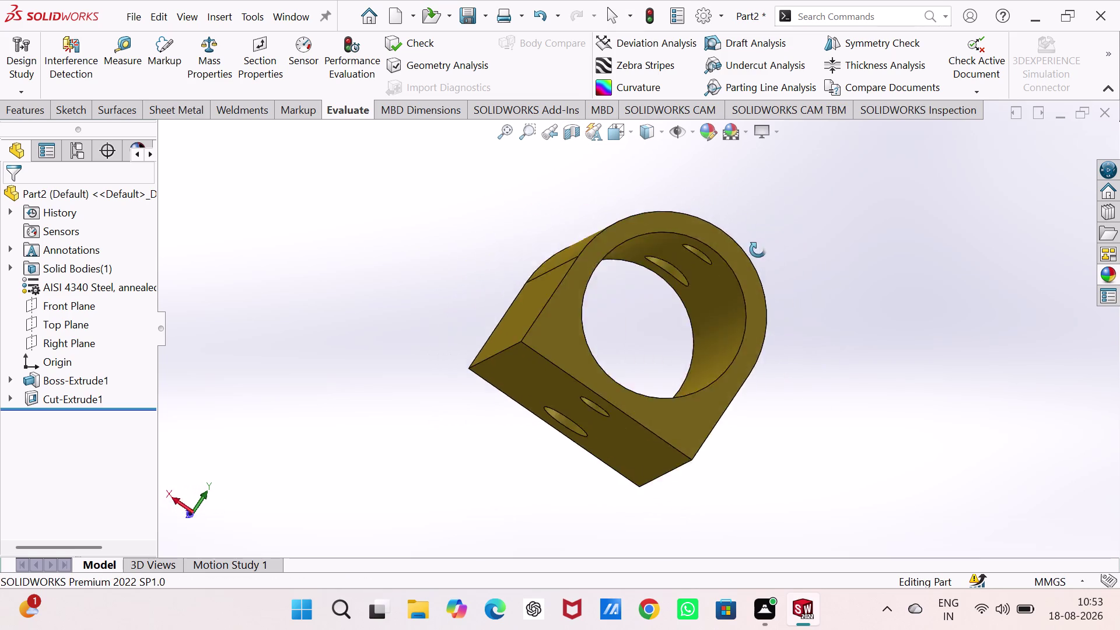
middle_drag(768, 257, 552, 209)
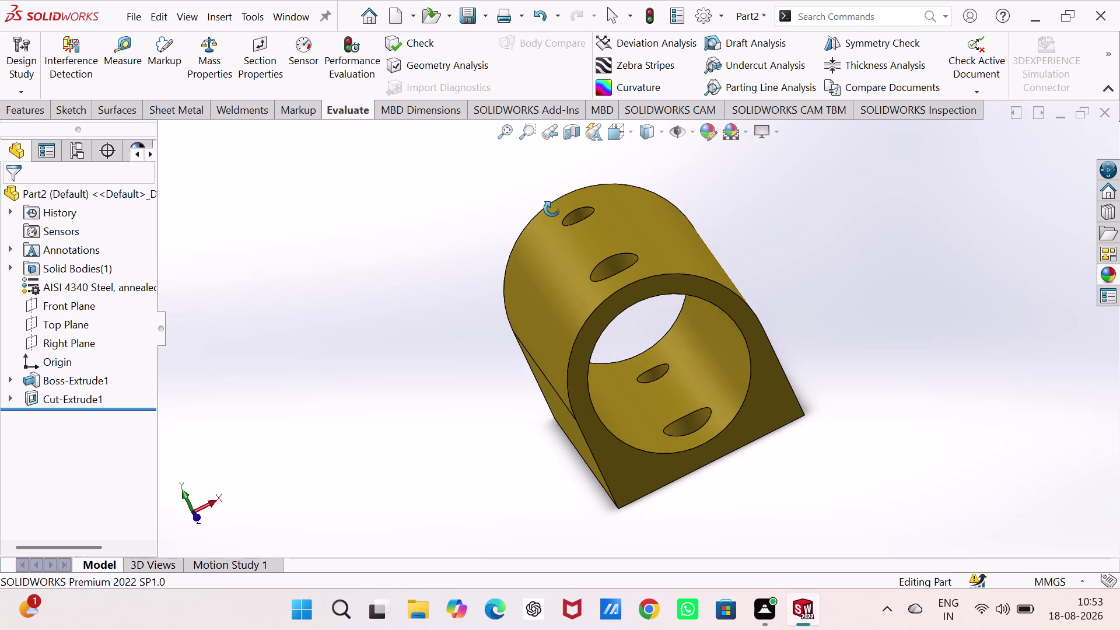
middle_drag(552, 209, 529, 190)
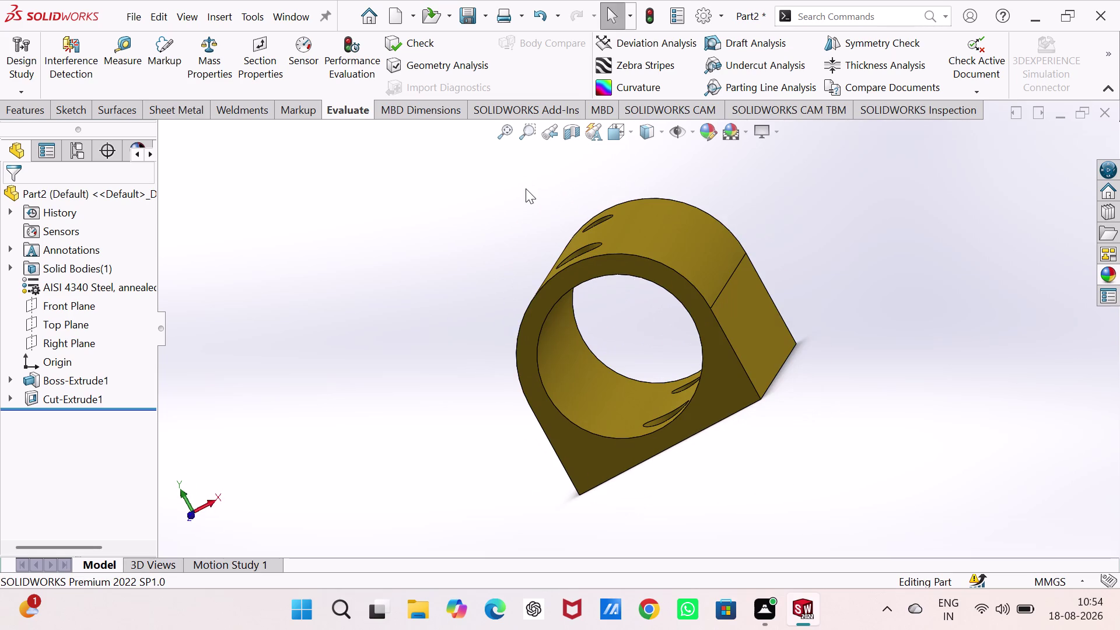
key(ctrl+n)
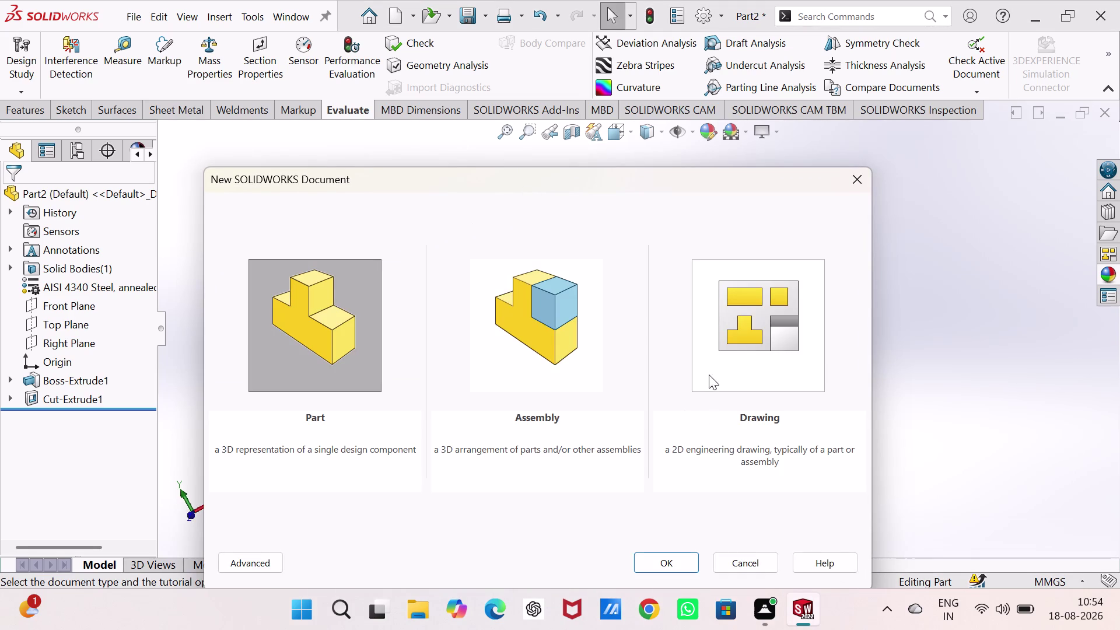
Create drawing Draw2 on an A3 (ISO) sheet and dismiss the model-browse warning.
click(730, 360)
click(670, 563)
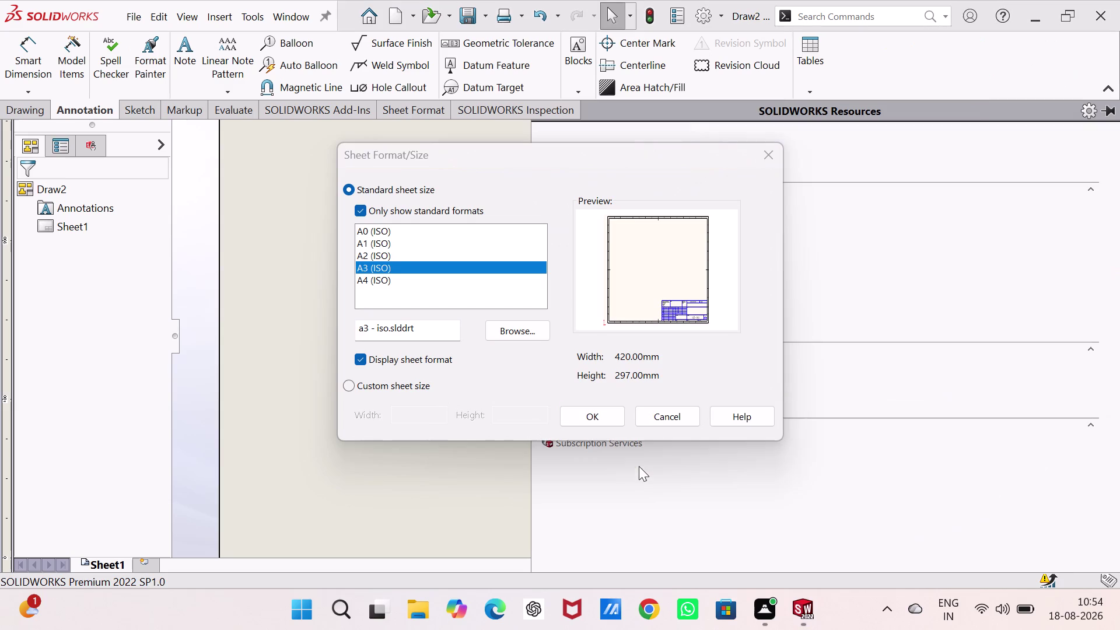
click(573, 420)
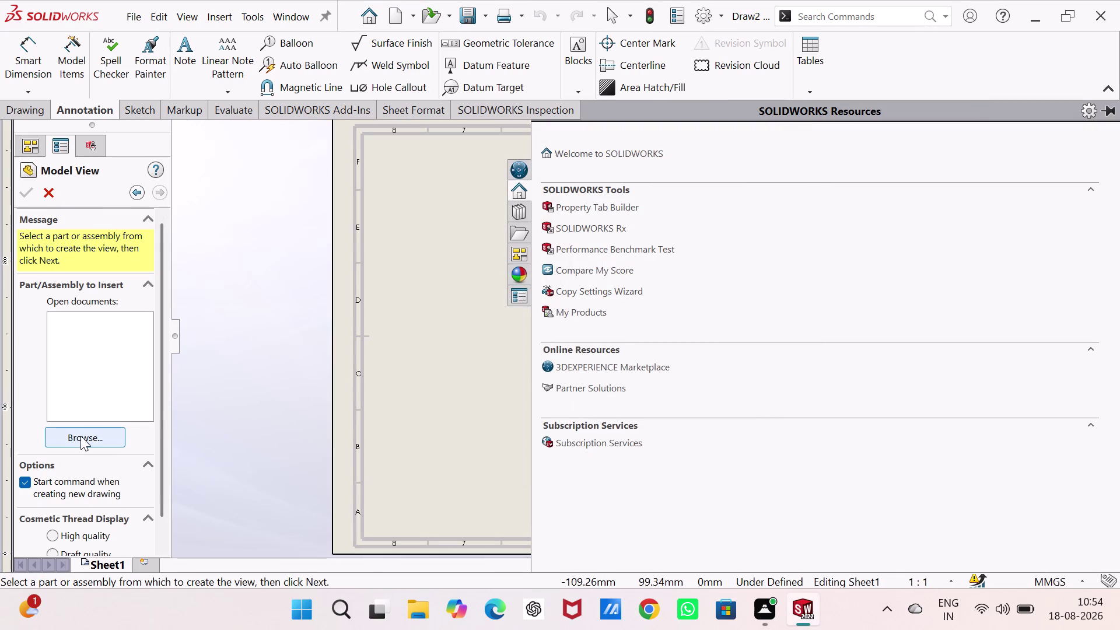
click(391, 357)
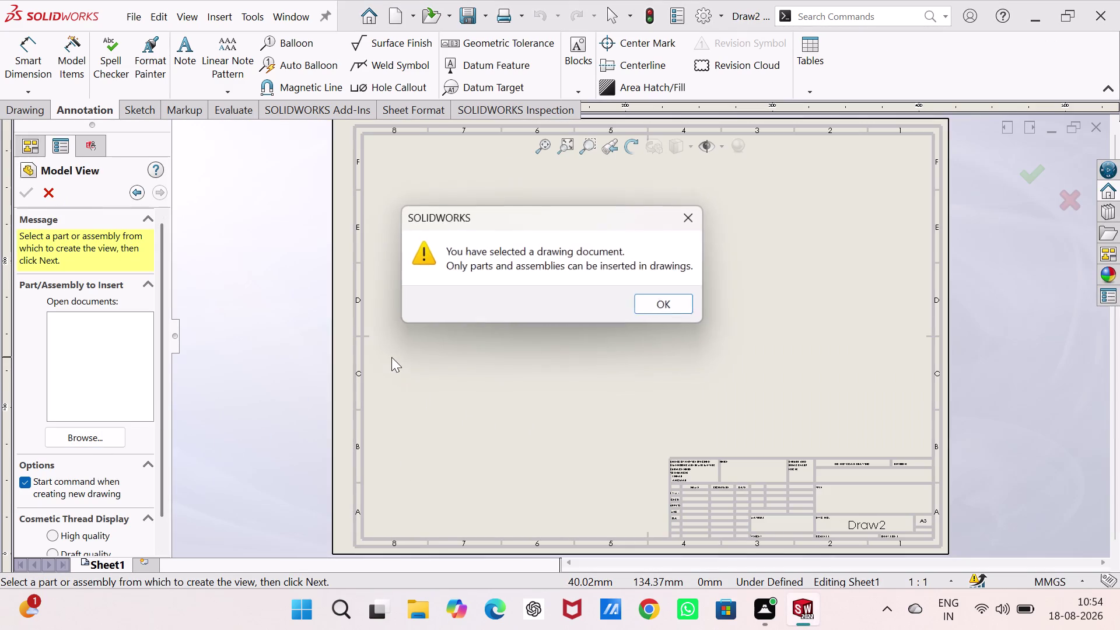
click(660, 304)
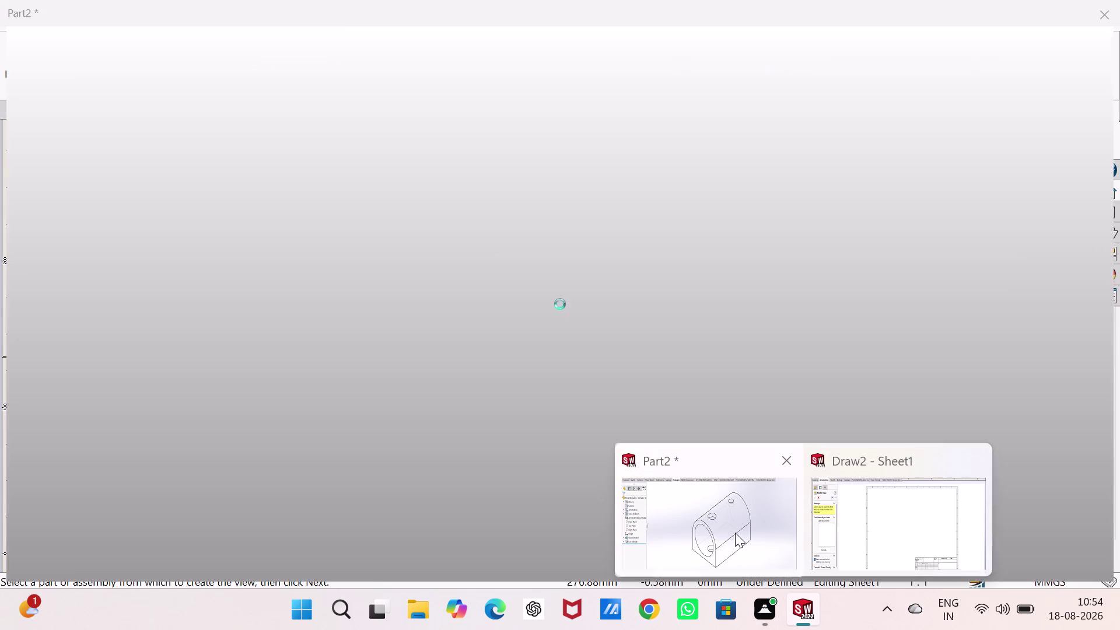
Set Part2 to isometric view, save it in the projects folder, and return to Draw2.
click(735, 533)
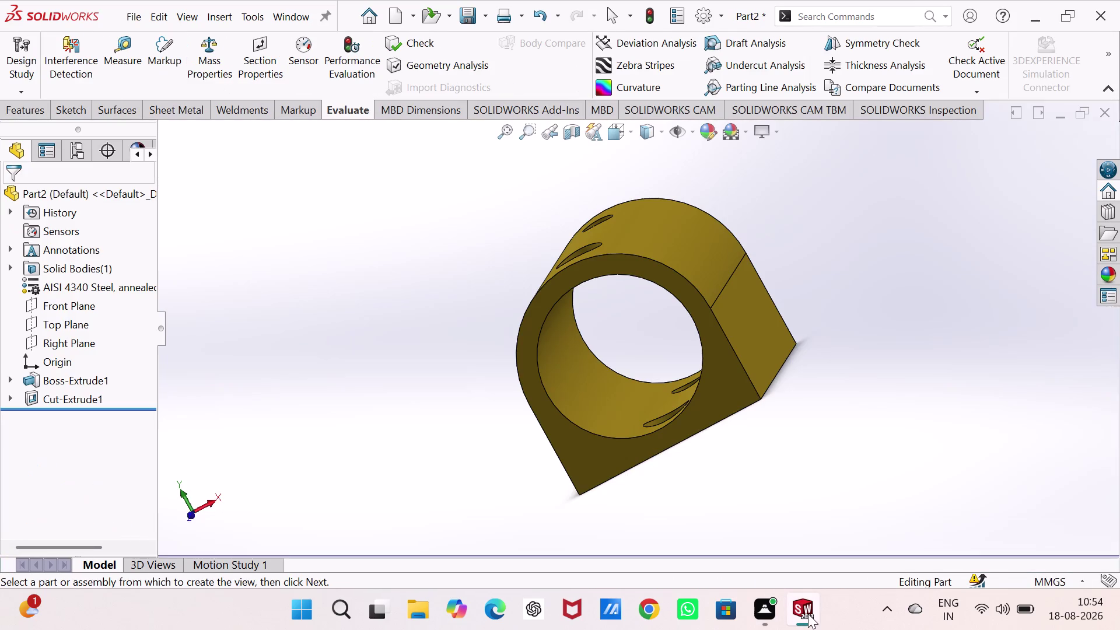
click(411, 348)
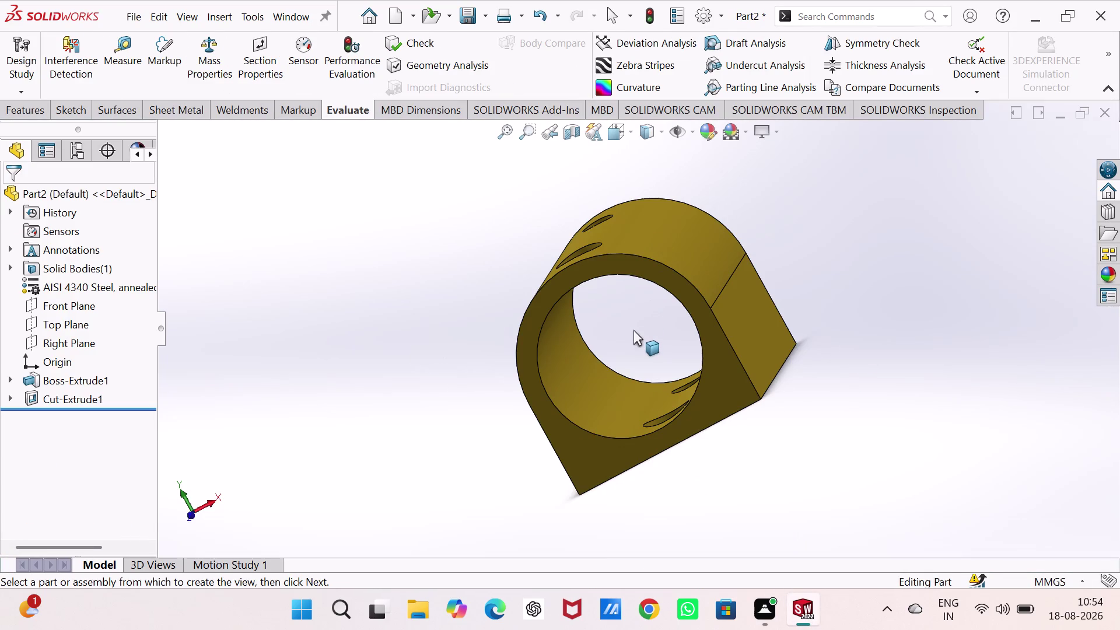
key(ctrl+7)
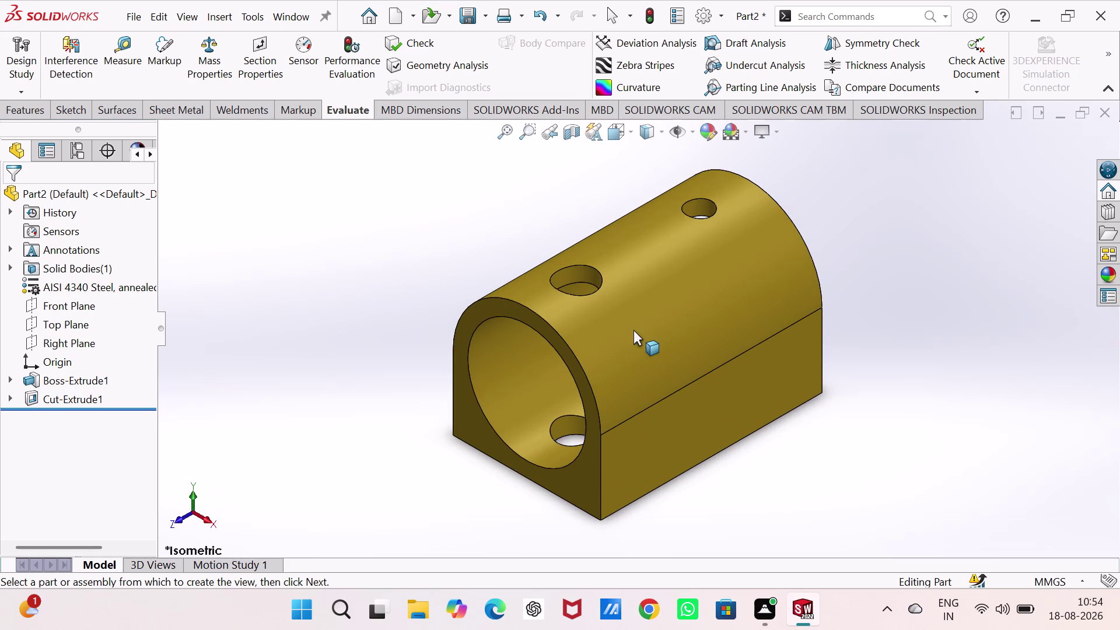
key(ctrl+s)
scroll(down, 3)
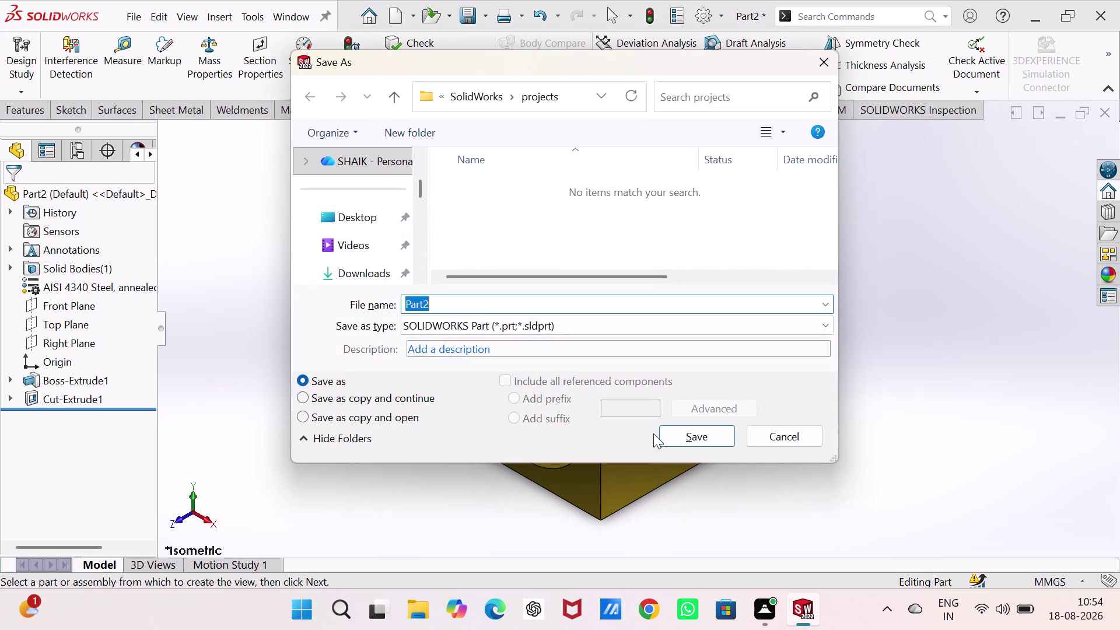
click(689, 431)
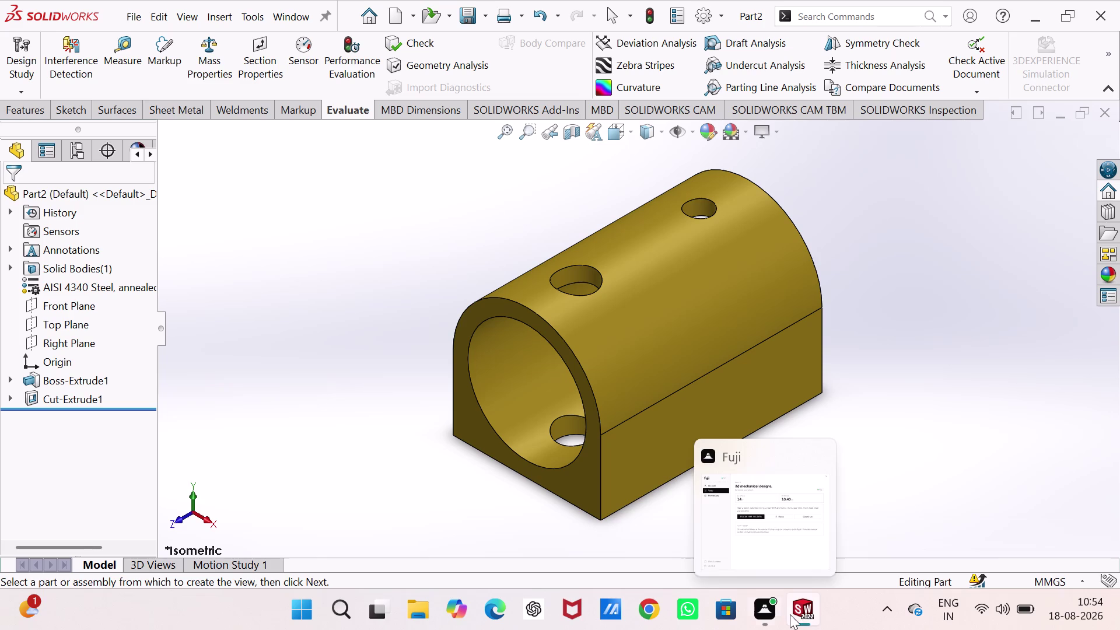
click(855, 533)
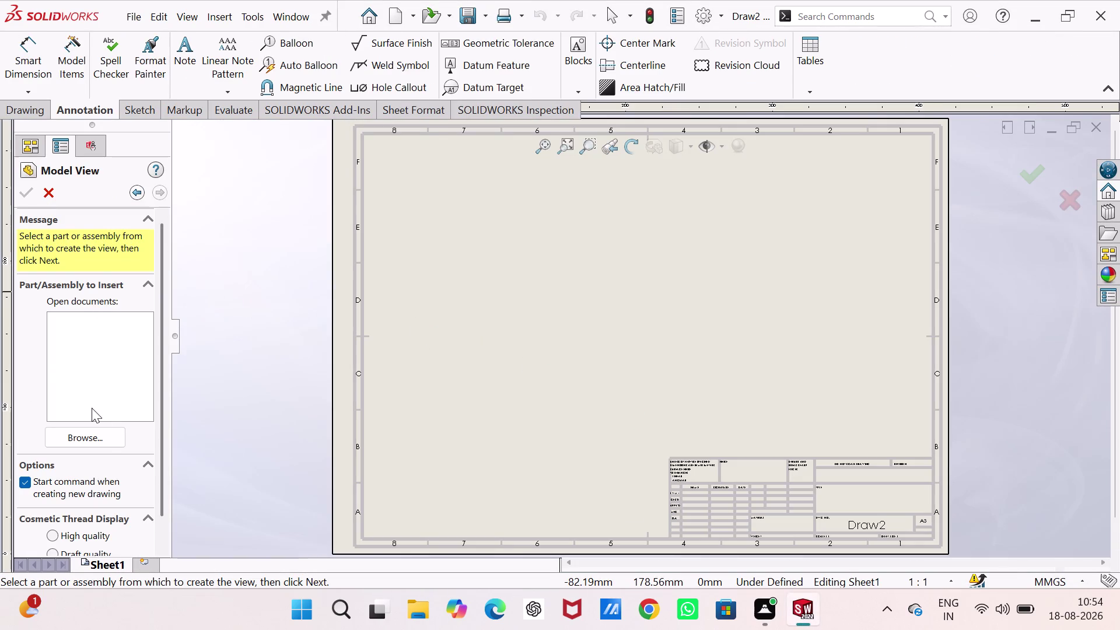
Browse to Part2 for the Model View and pick the first view's orientation.
click(100, 436)
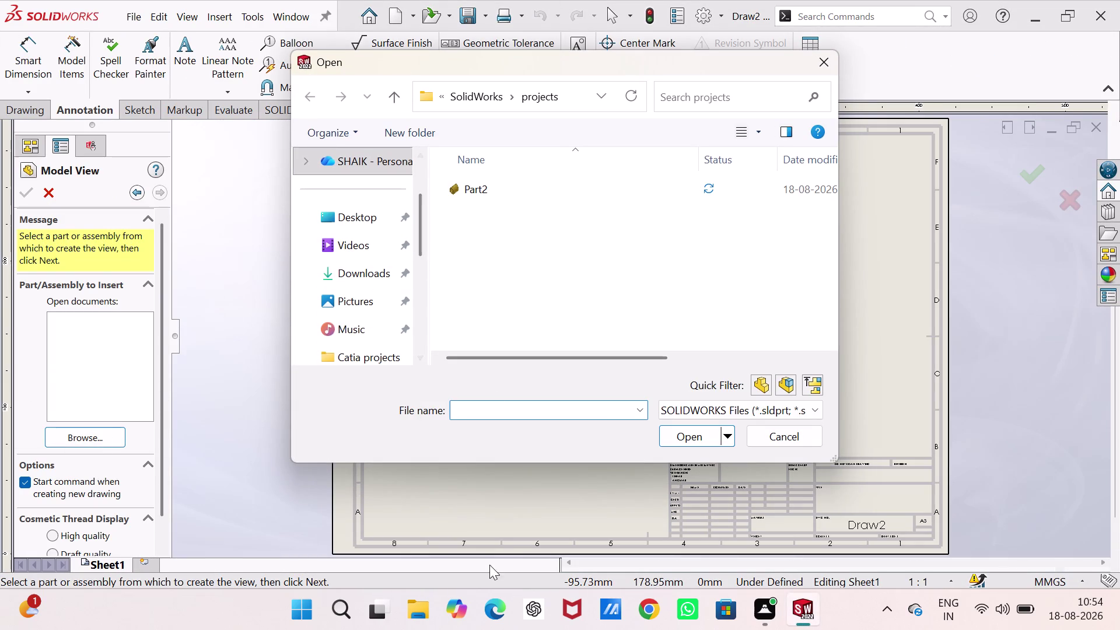
click(569, 193)
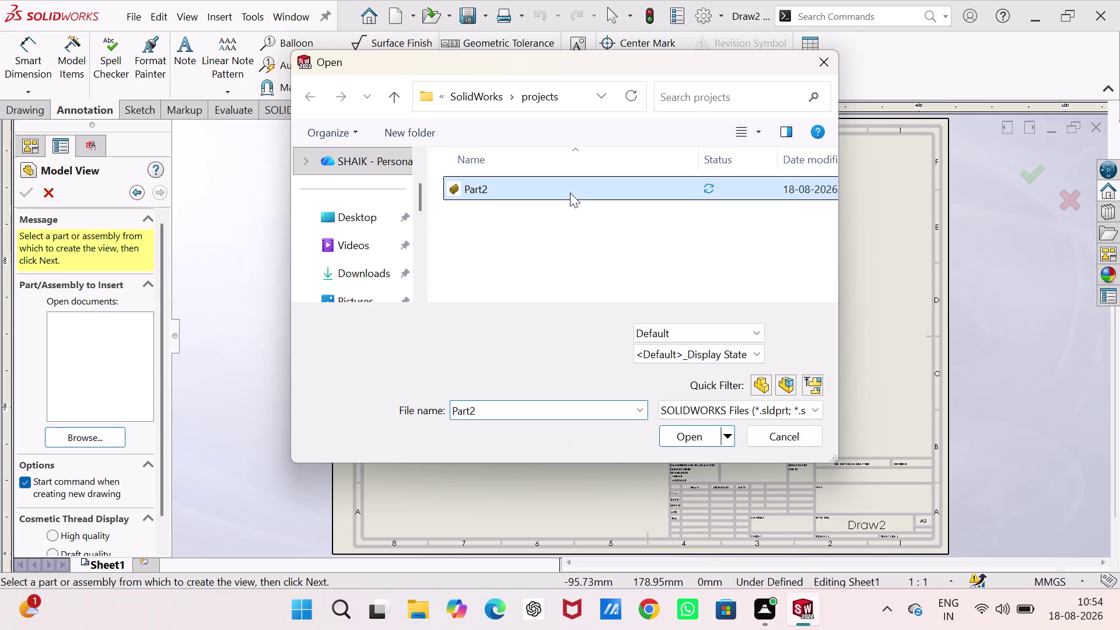
click(682, 436)
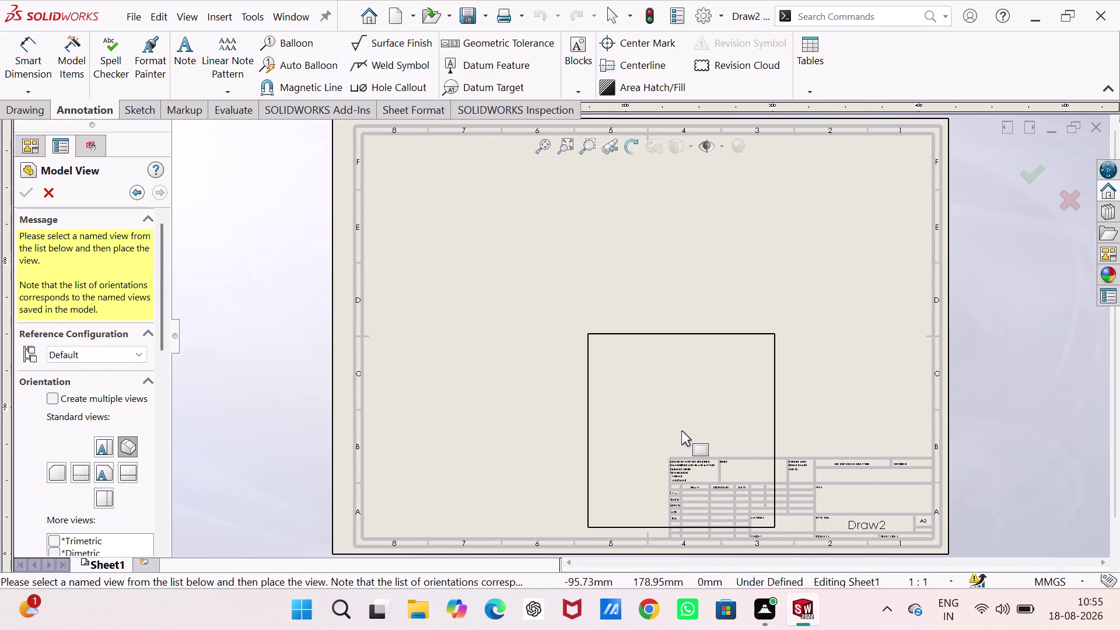
click(106, 469)
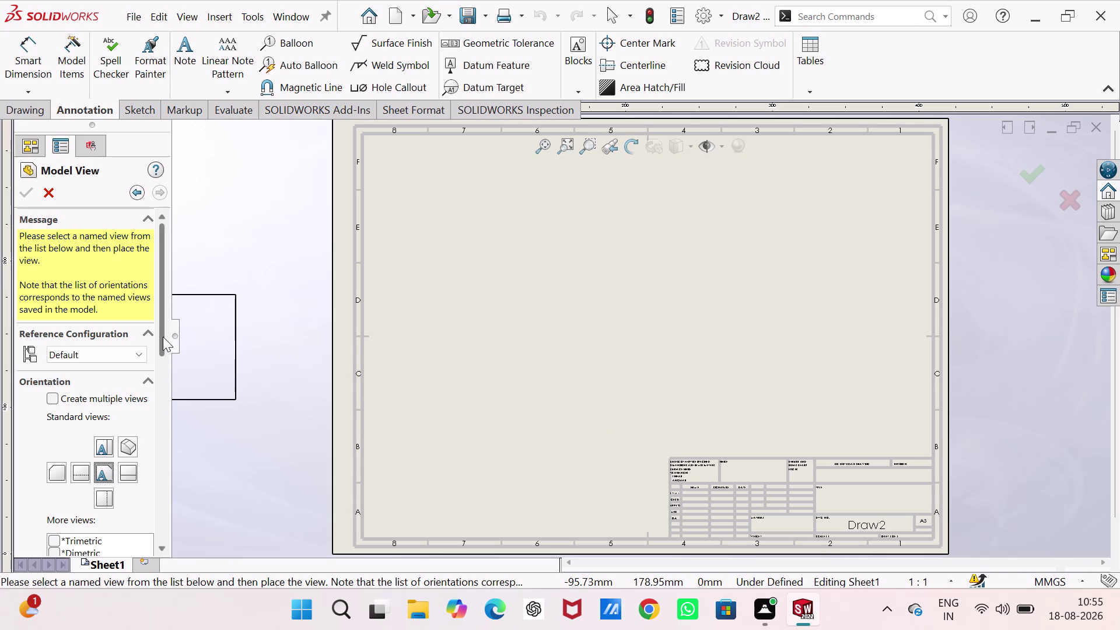
Set Hidden Lines Visible with a custom 2:1 scale and place the front view.
drag(163, 337, 160, 399)
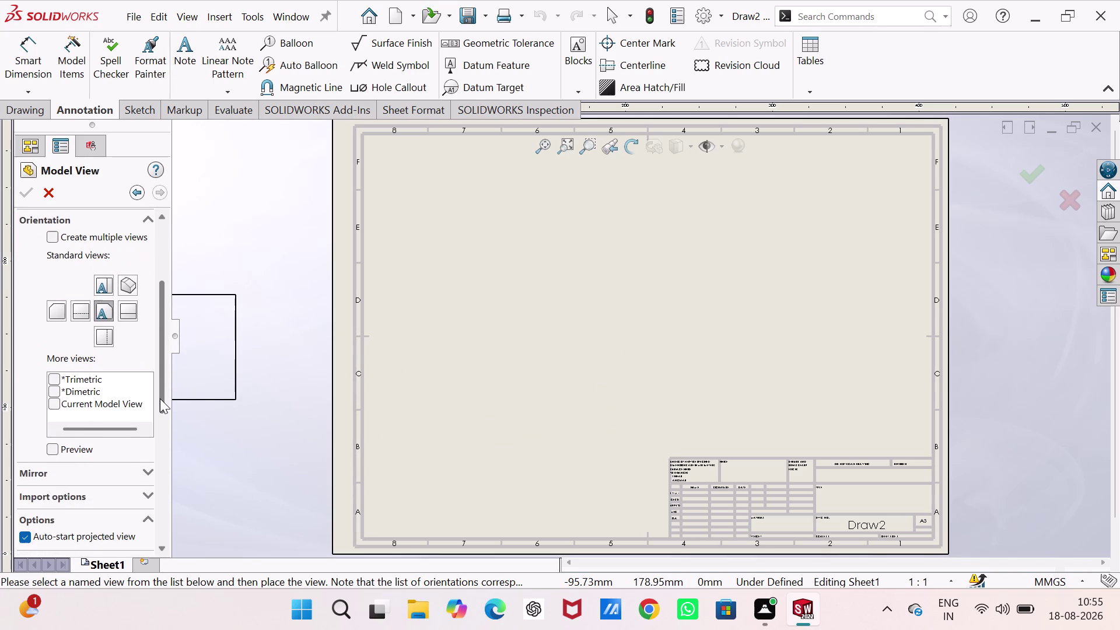
drag(160, 399, 157, 406)
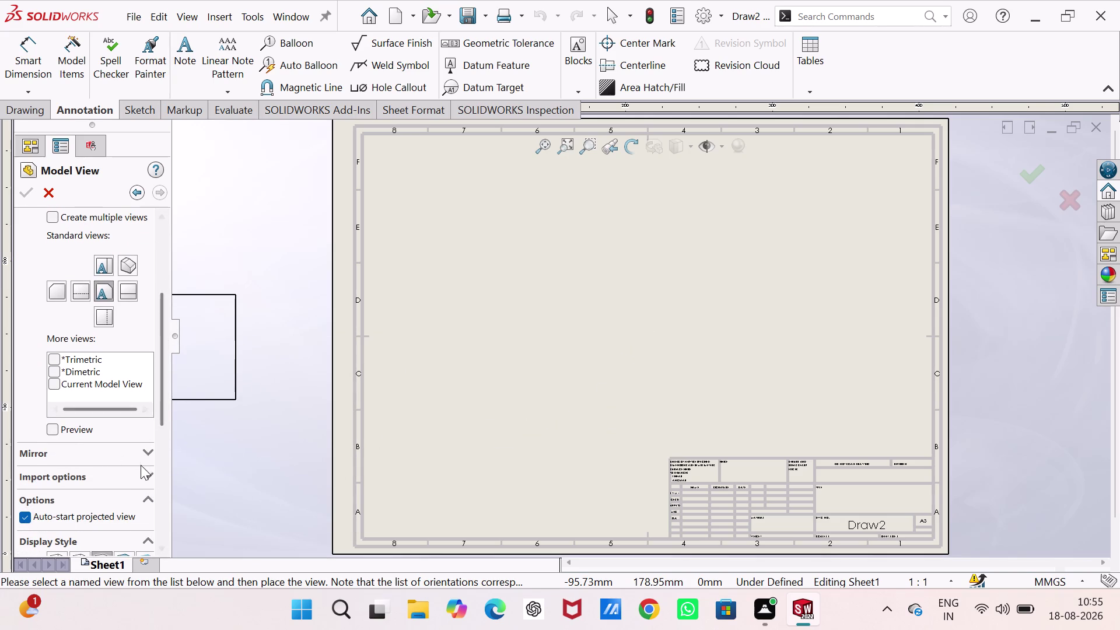
drag(162, 416, 167, 475)
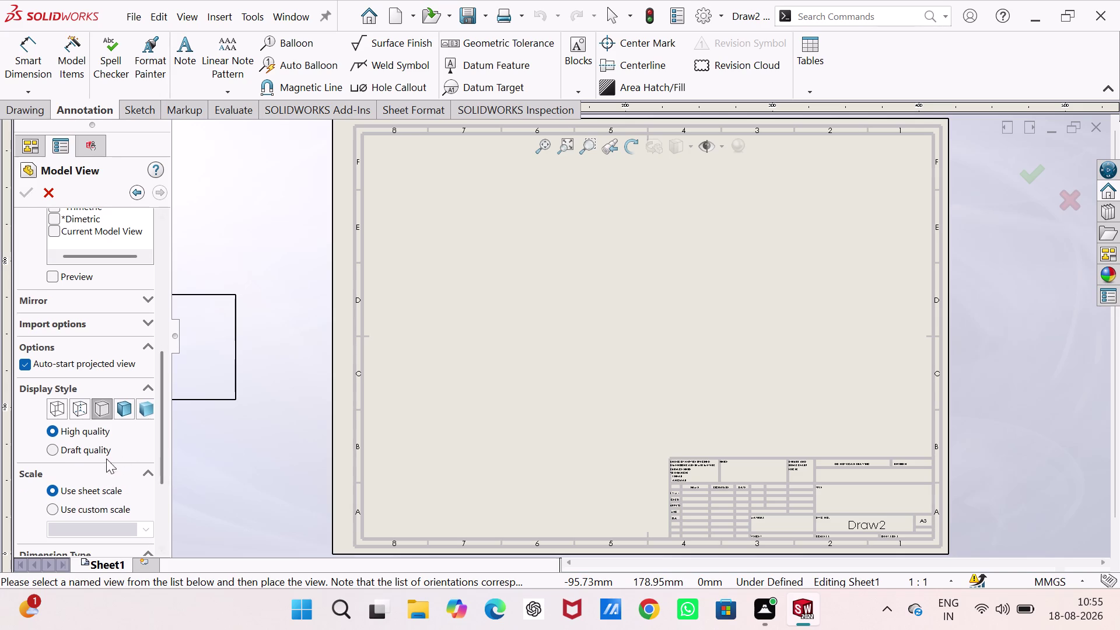
click(76, 408)
click(143, 494)
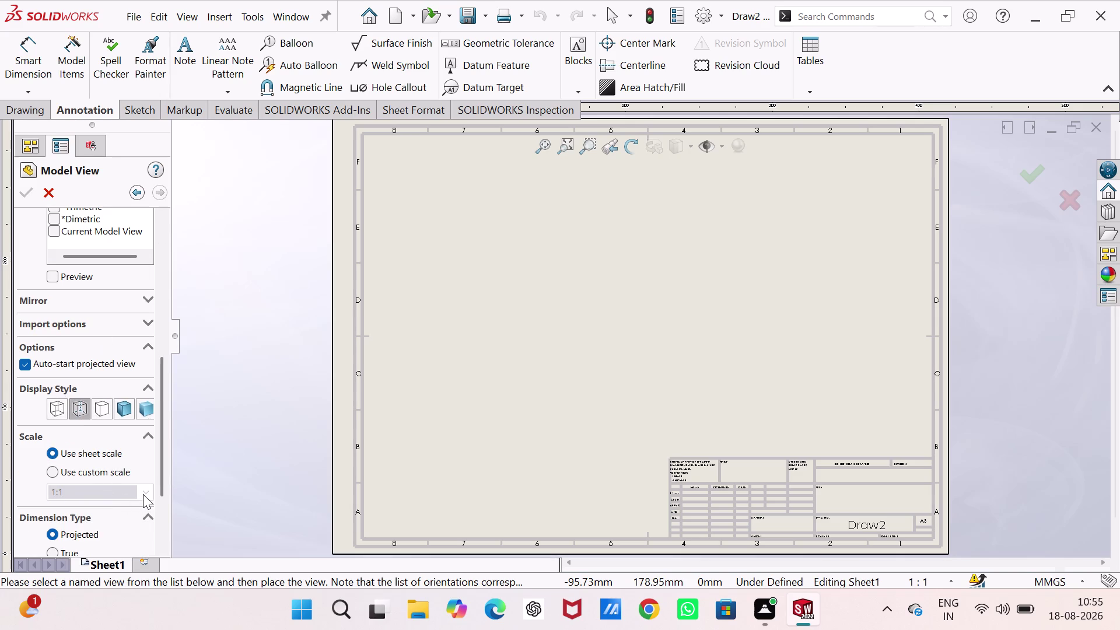
click(85, 469)
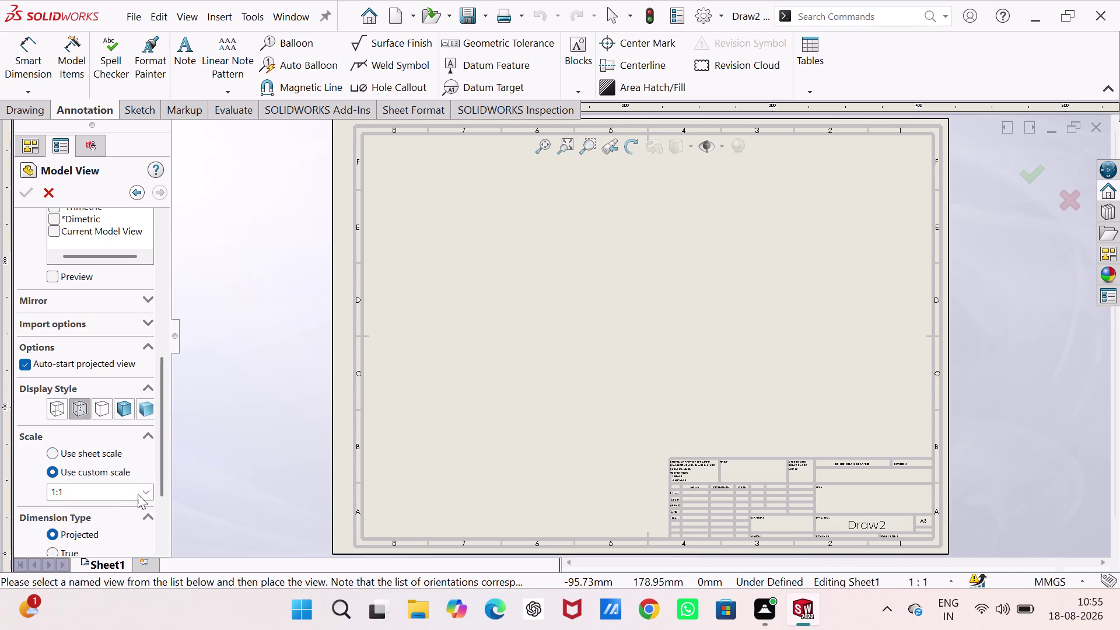
click(139, 495)
click(147, 490)
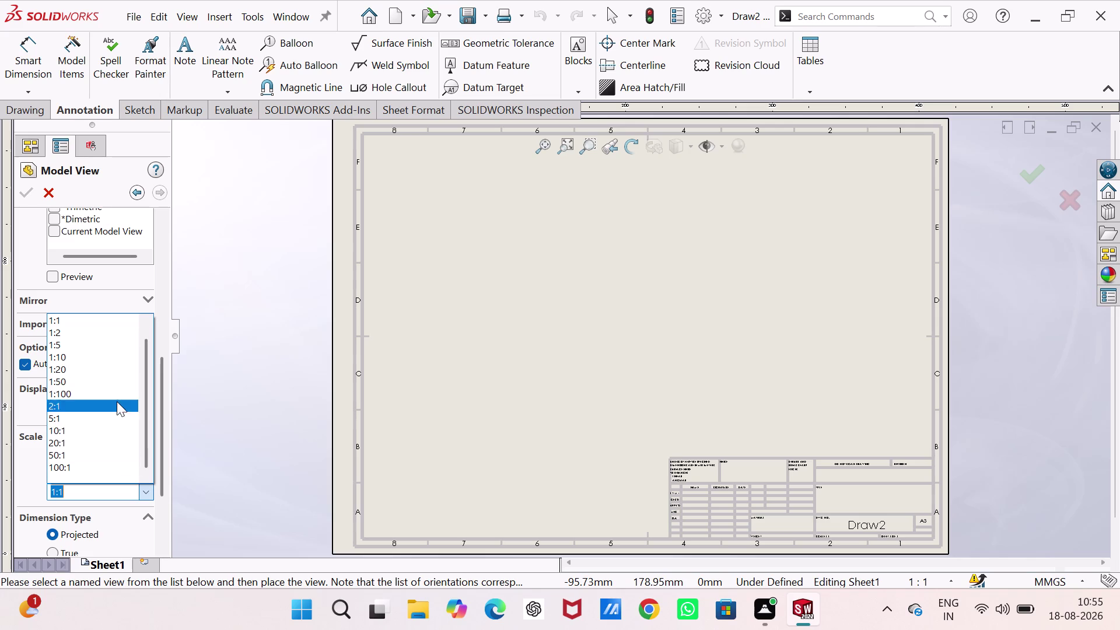
click(106, 404)
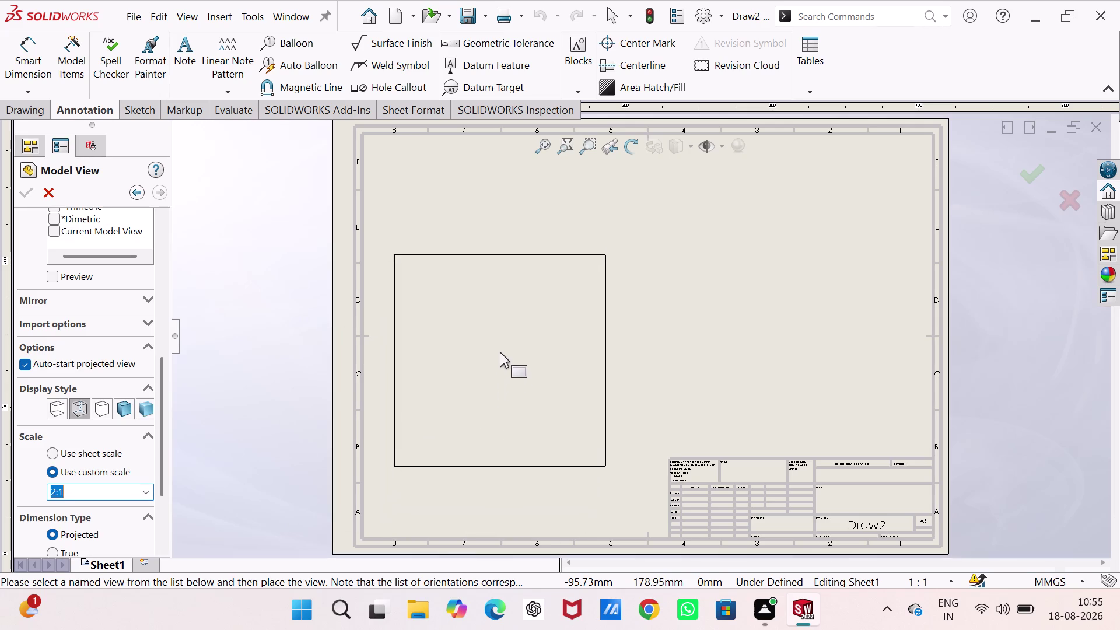
click(500, 341)
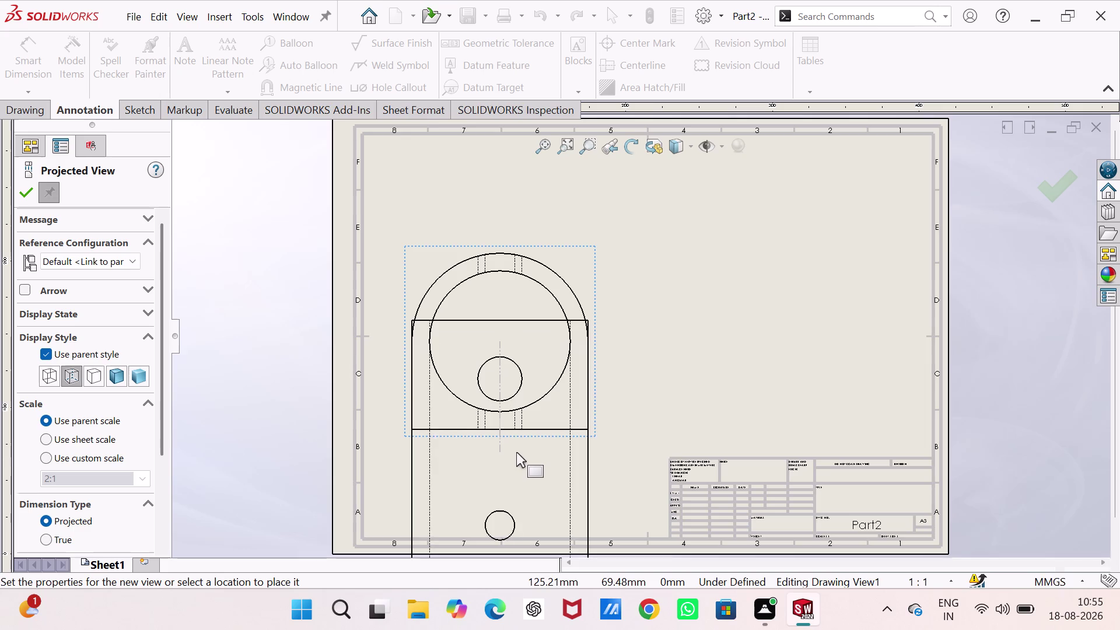
Place the projected side view to the right, then position a shaded projected preview.
middle_drag(516, 452, 549, 289)
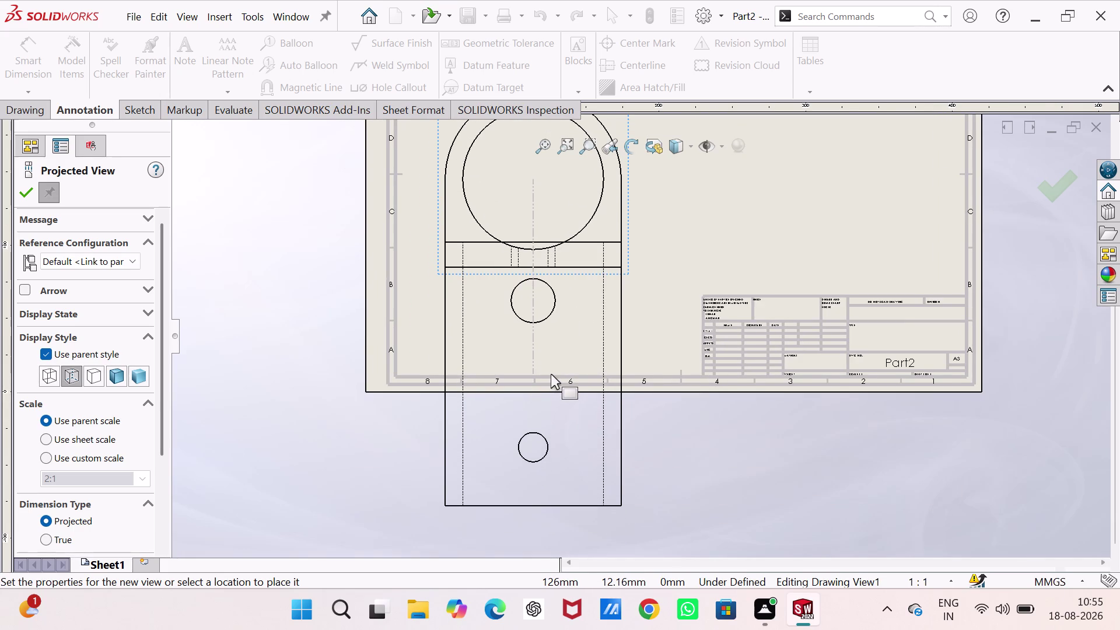
middle_drag(551, 367, 498, 565)
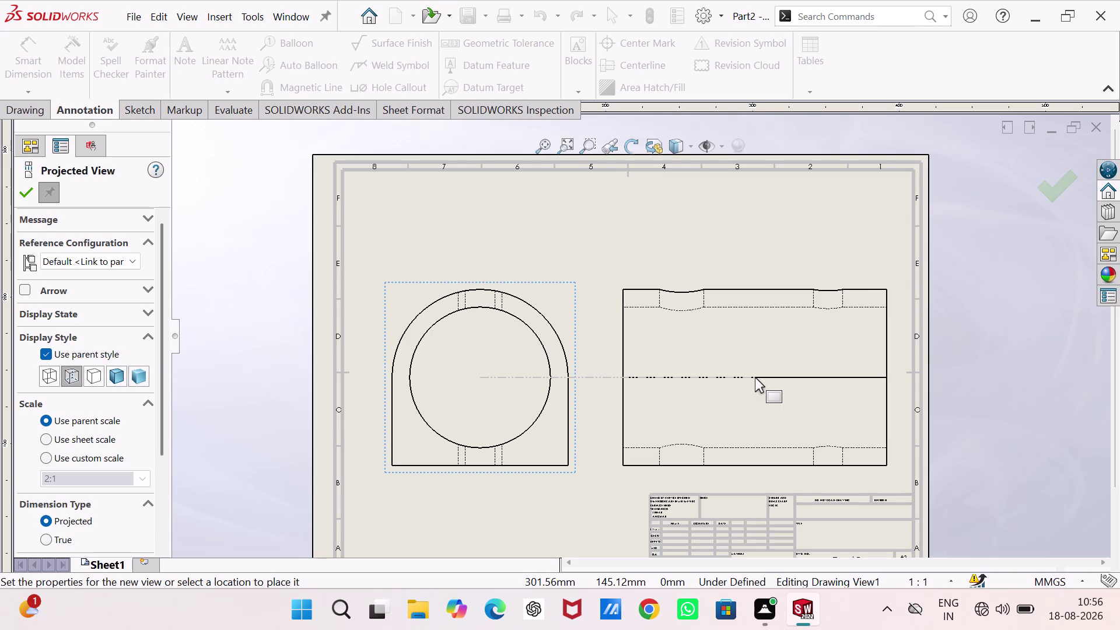
click(755, 378)
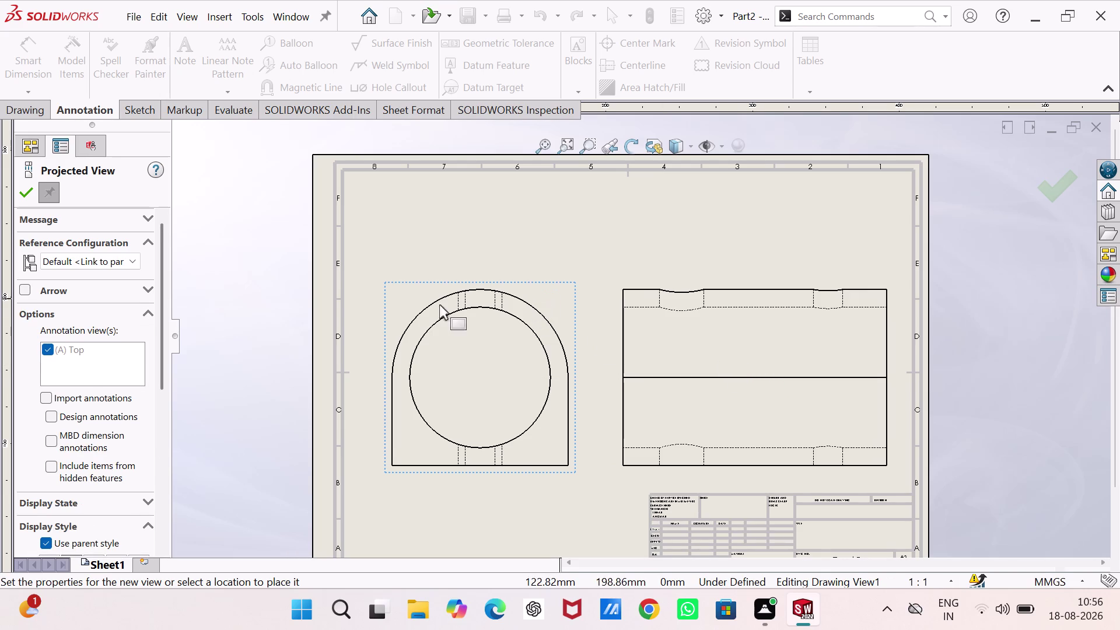
click(136, 373)
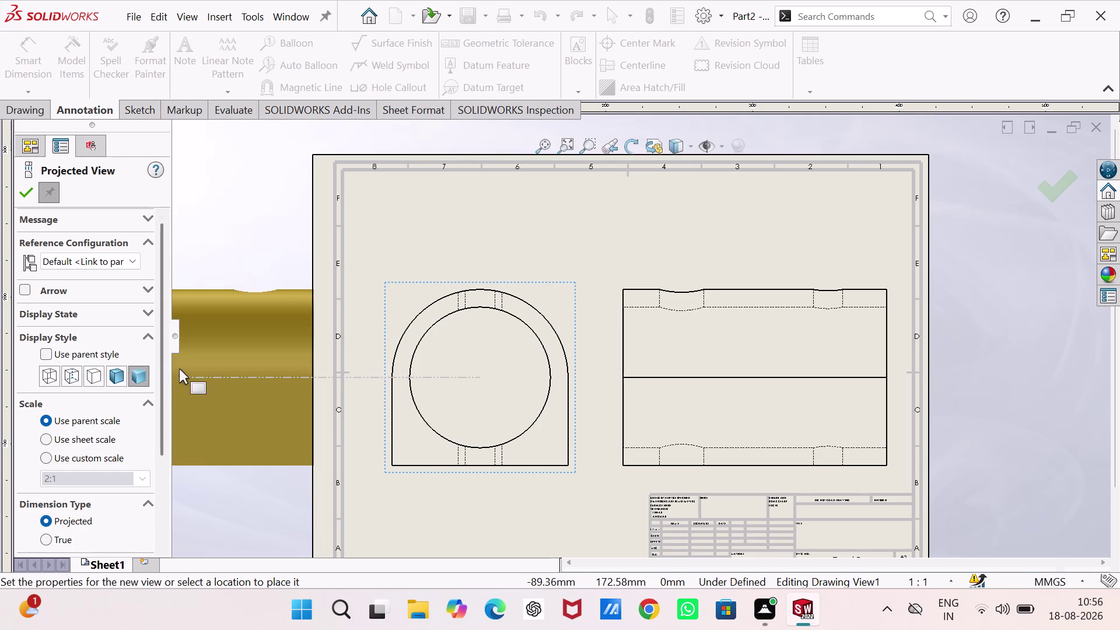
middle_drag(213, 363, 250, 281)
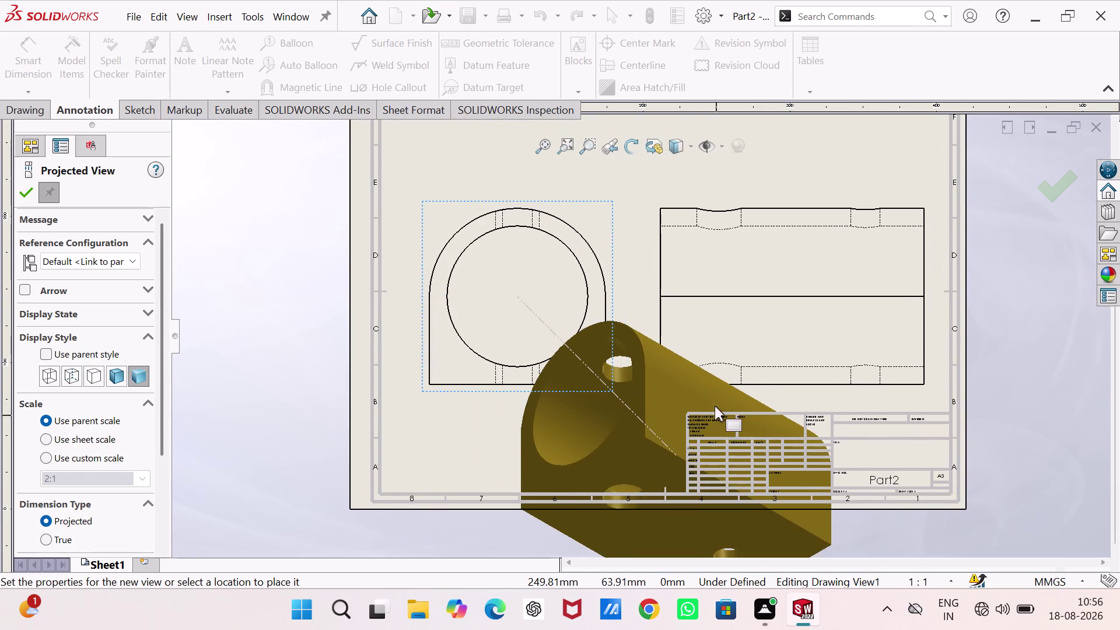
middle_drag(701, 359, 634, 554)
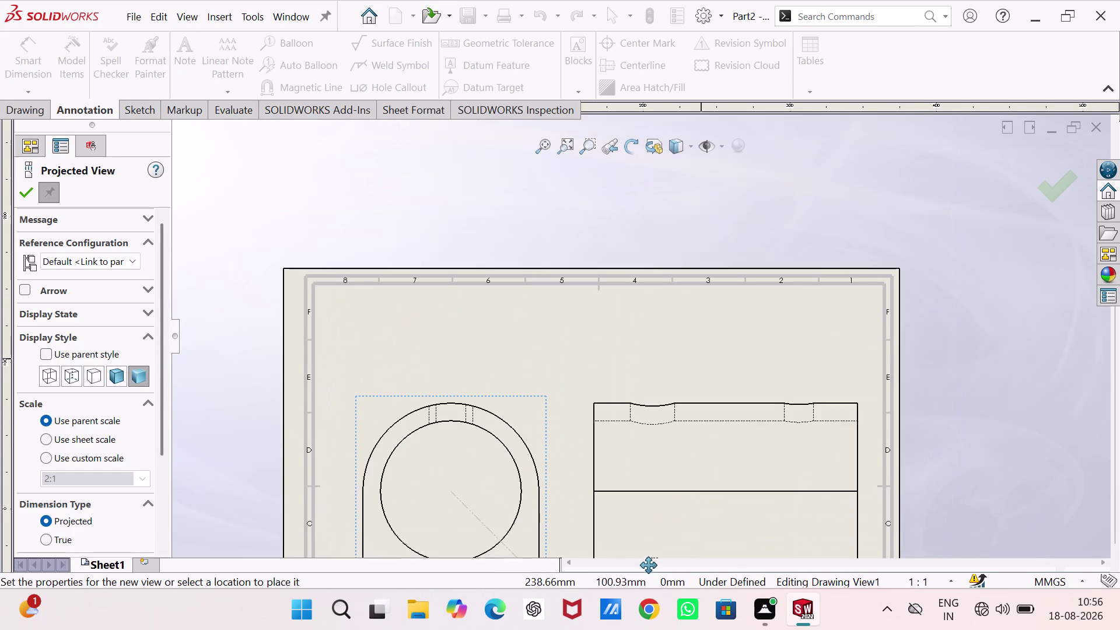
middle_drag(634, 554, 635, 539)
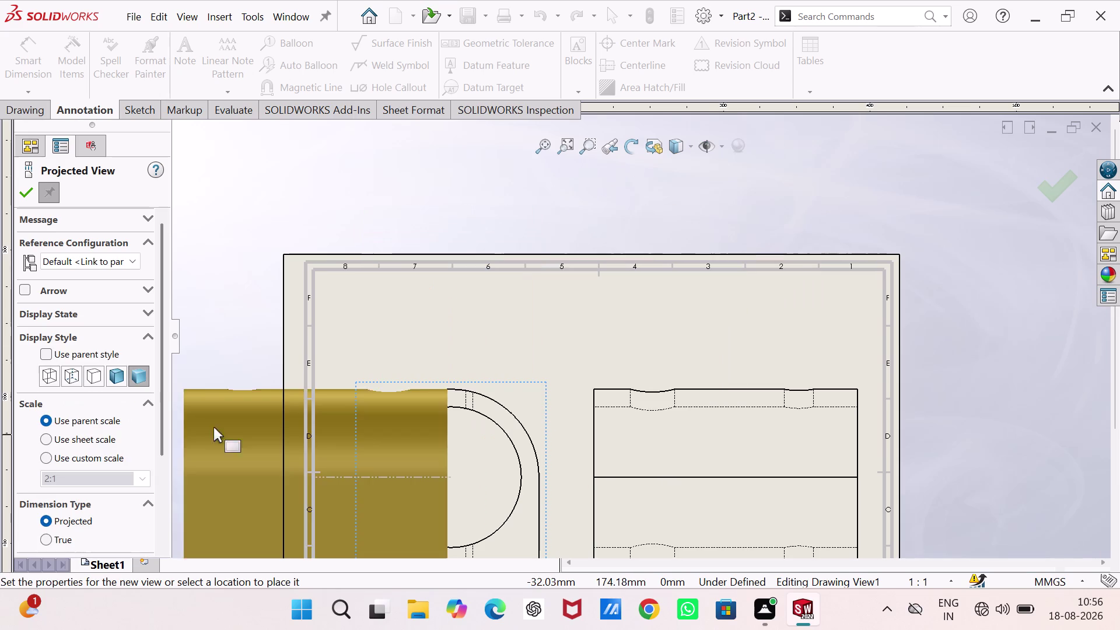
drag(161, 391, 164, 477)
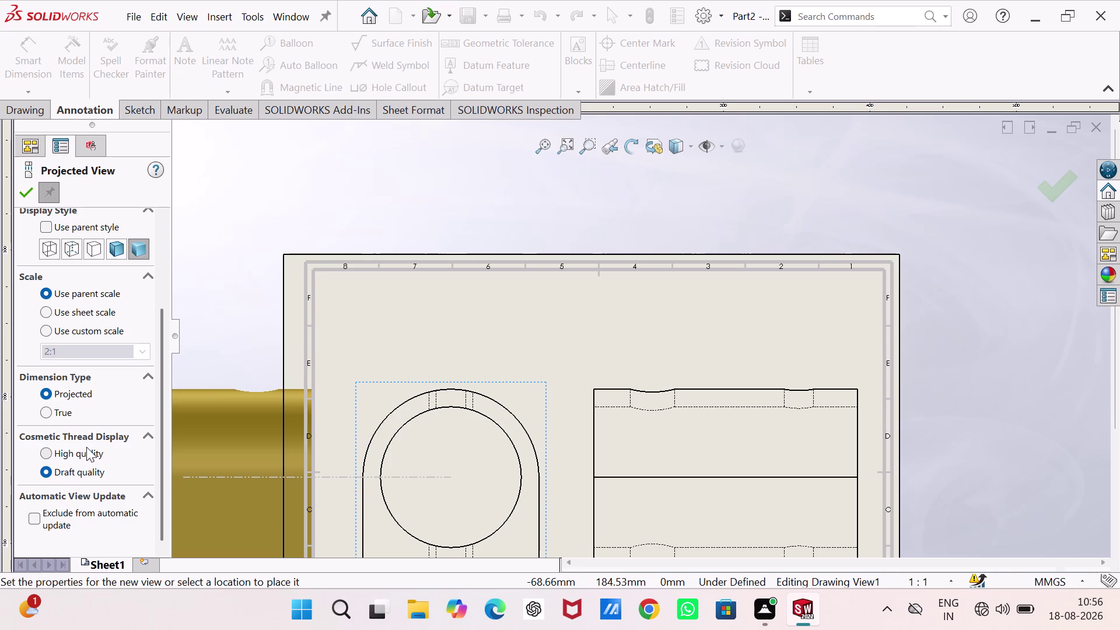
Give the new view a custom 1:1 scale and place it at the sheet's upper right.
scroll(down, 3)
scroll(down, 3)
click(144, 351)
click(98, 326)
click(144, 352)
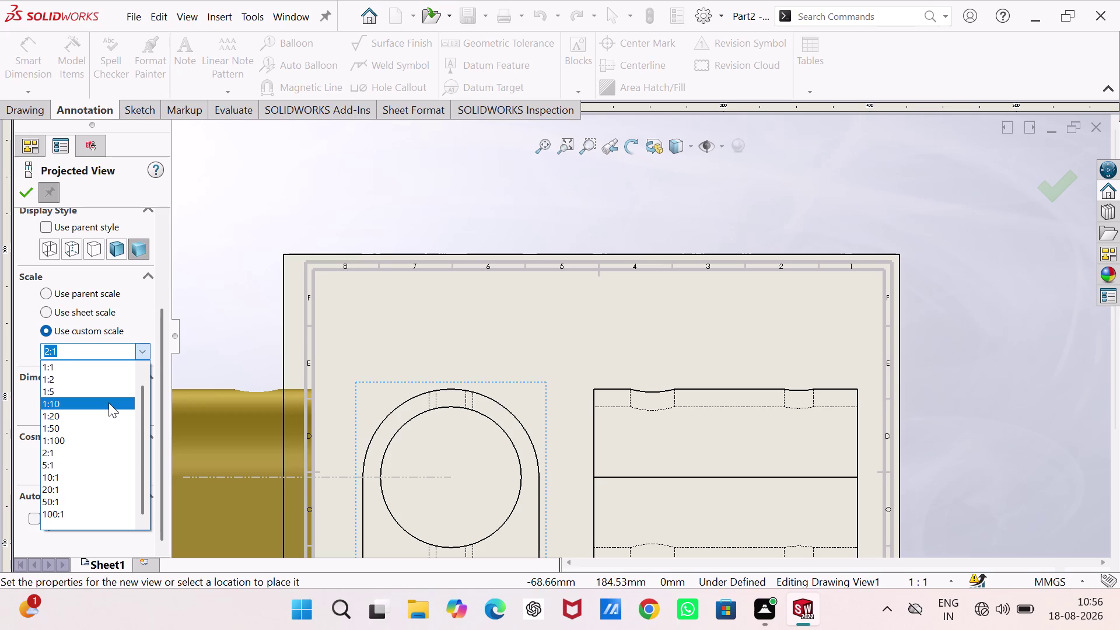
click(91, 368)
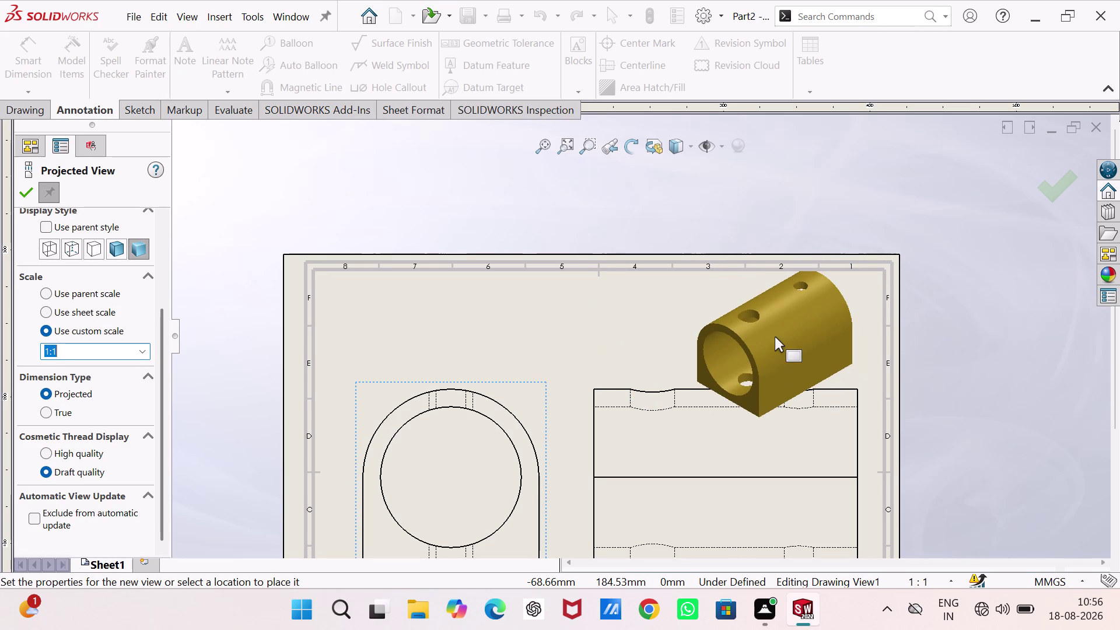
click(773, 354)
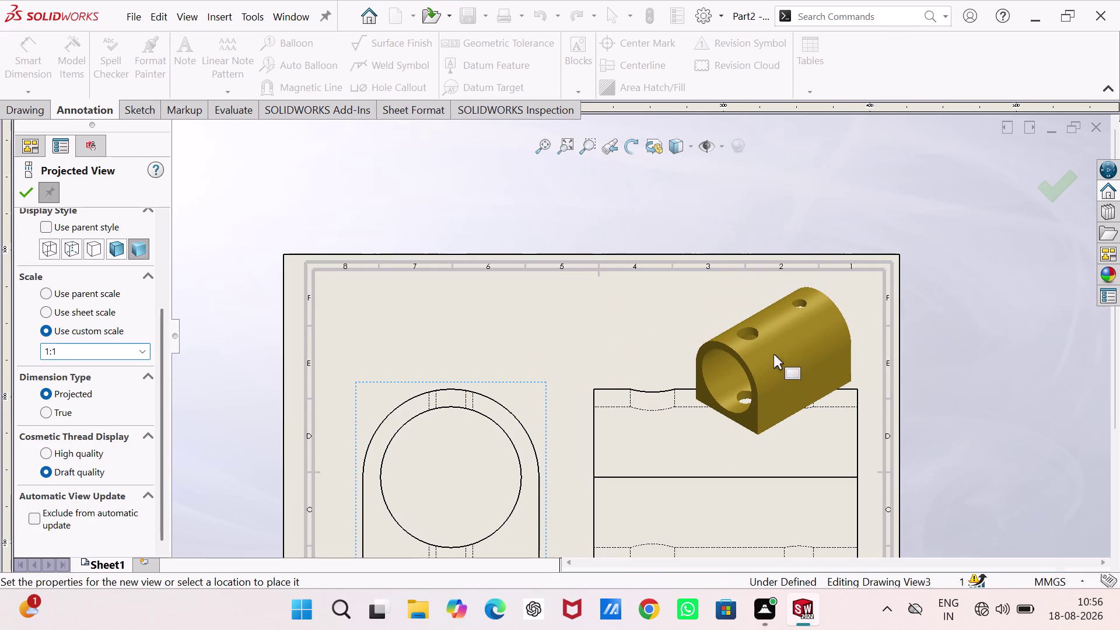
scroll(up, 3)
scroll(up, 3)
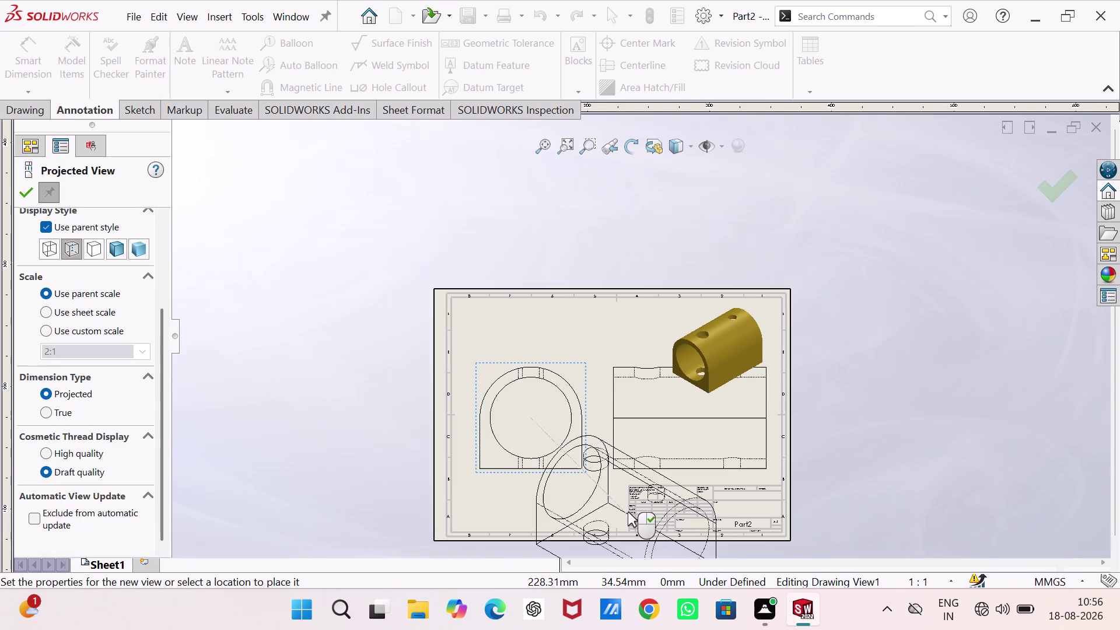
key(Escape)
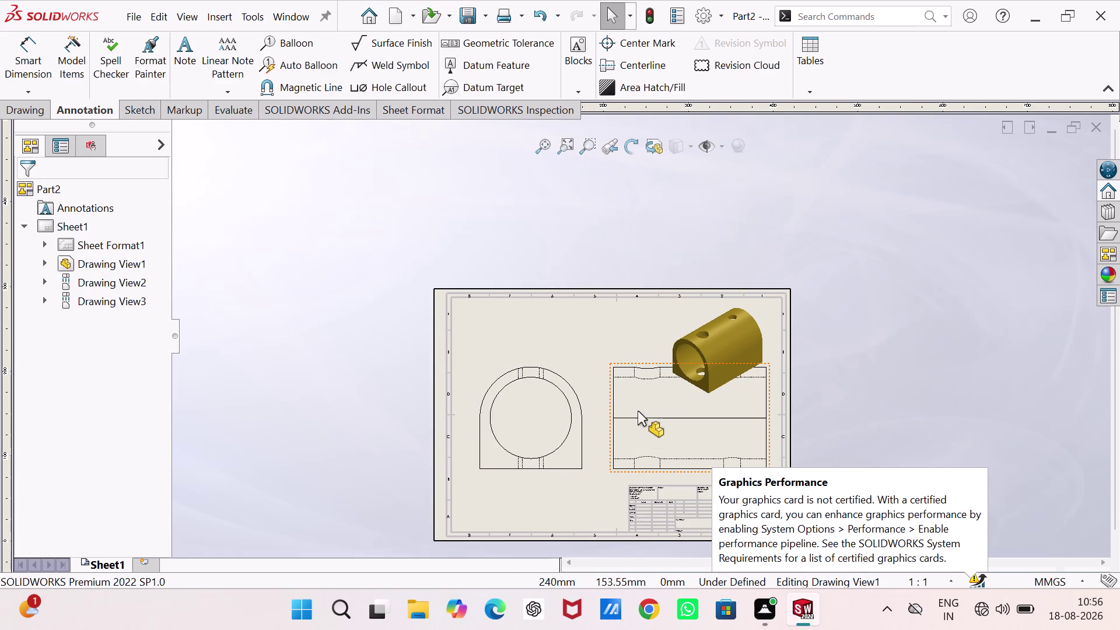
Drag Drawing View1 slightly lower on the sheet, keeping its projected view aligned.
scroll(up, 3)
scroll(down, 3)
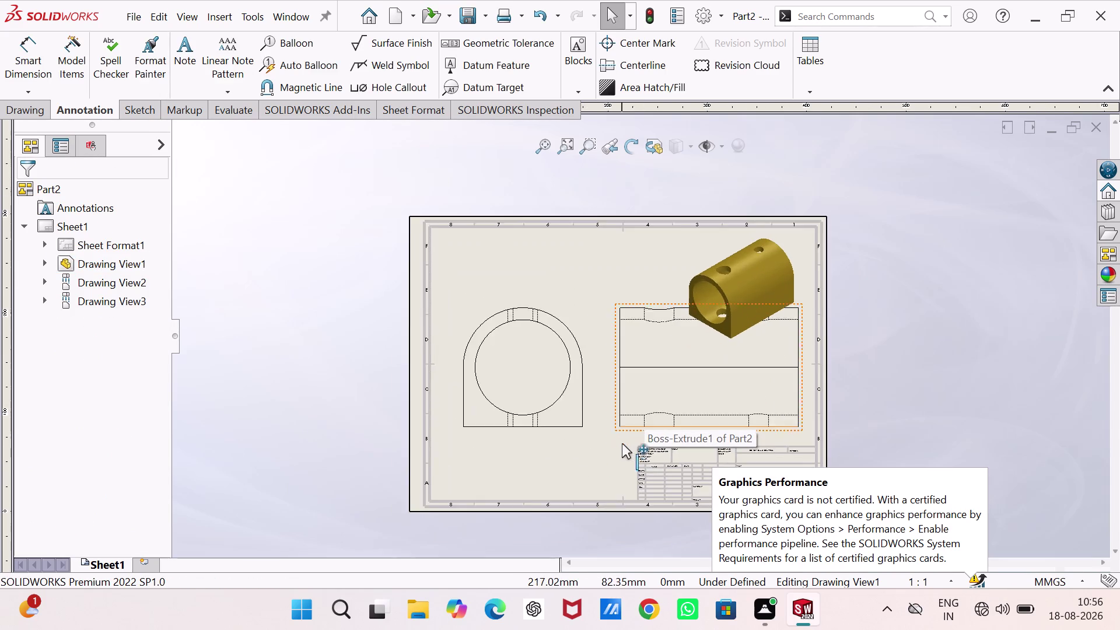
scroll(down, 3)
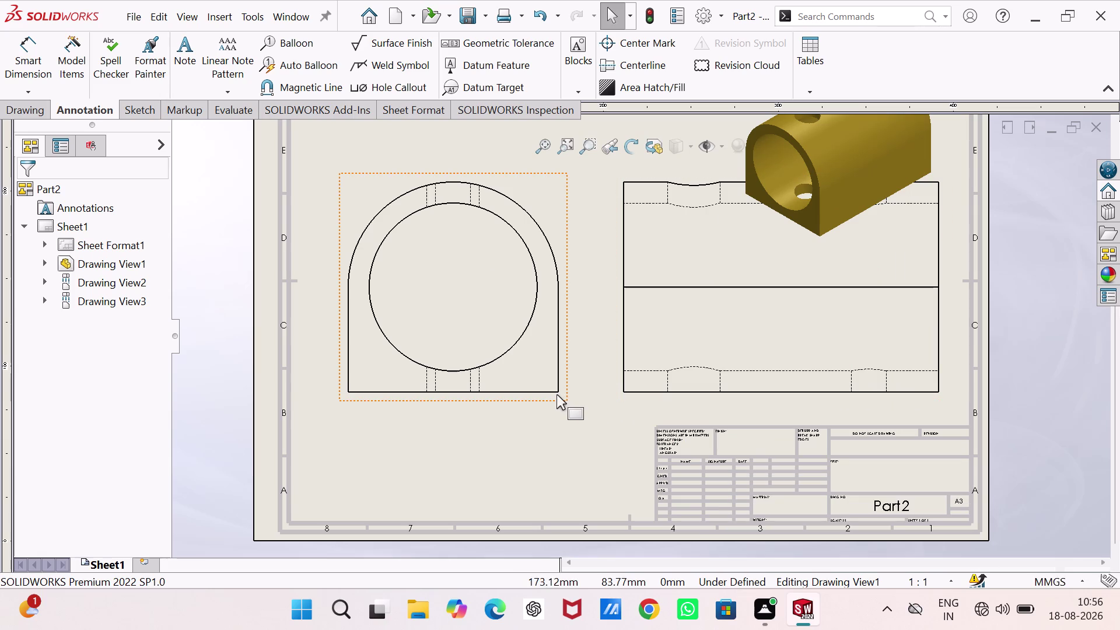
drag(560, 402, 560, 427)
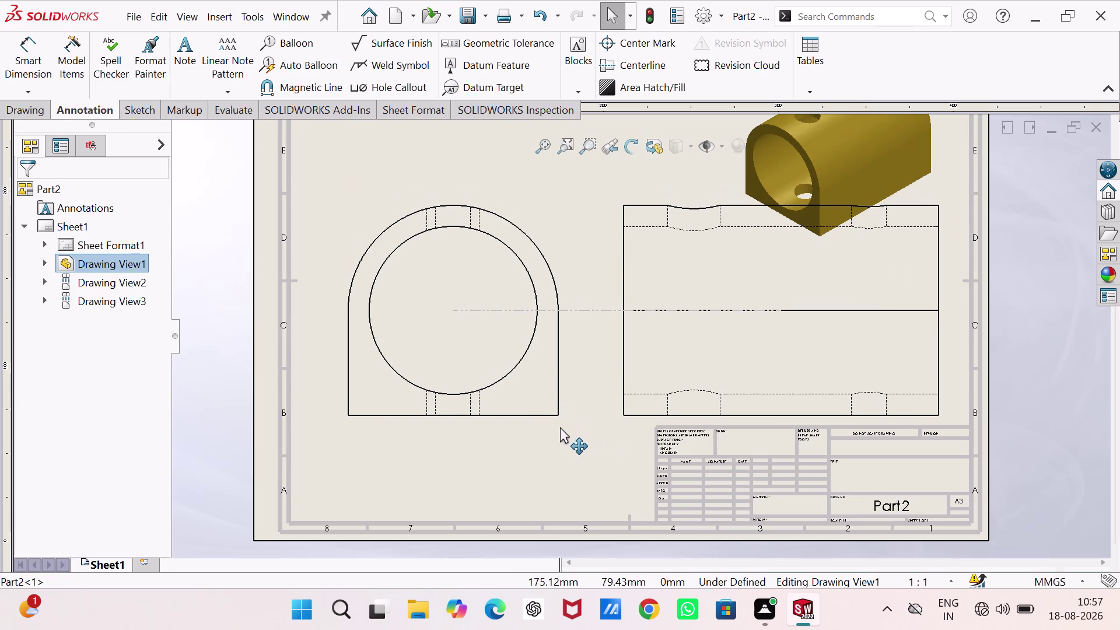
drag(560, 426, 559, 427)
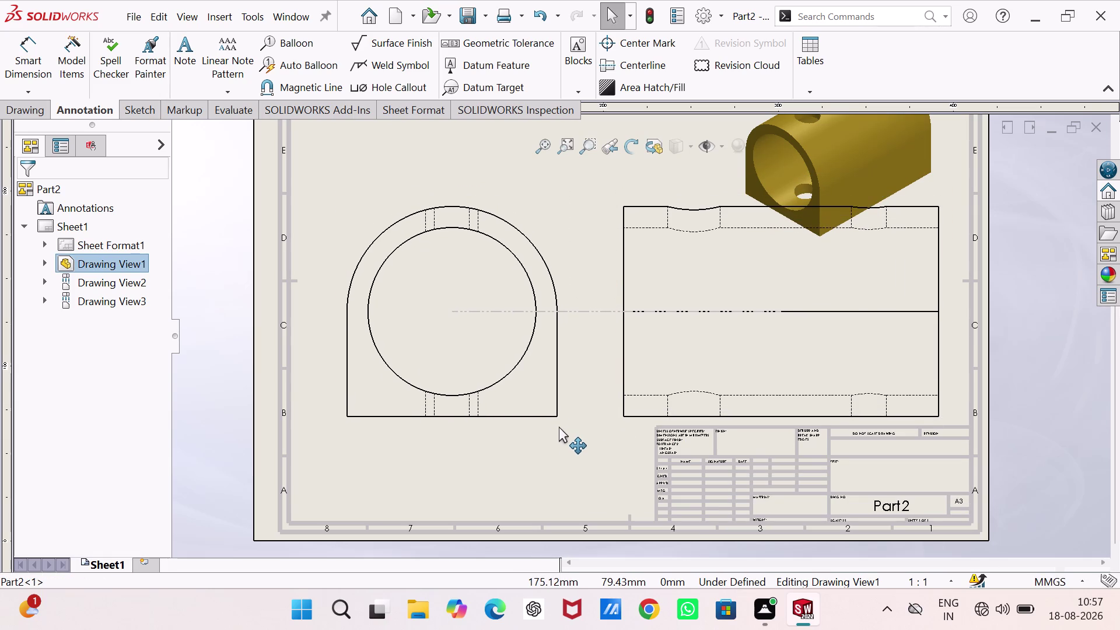
drag(559, 427, 556, 425)
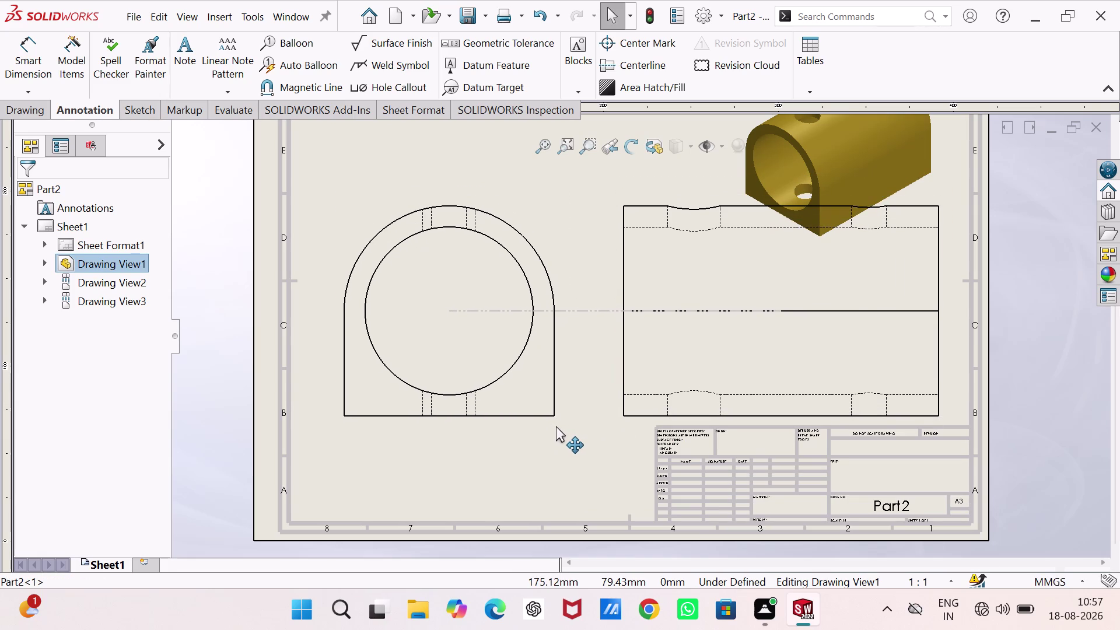
drag(556, 426, 557, 423)
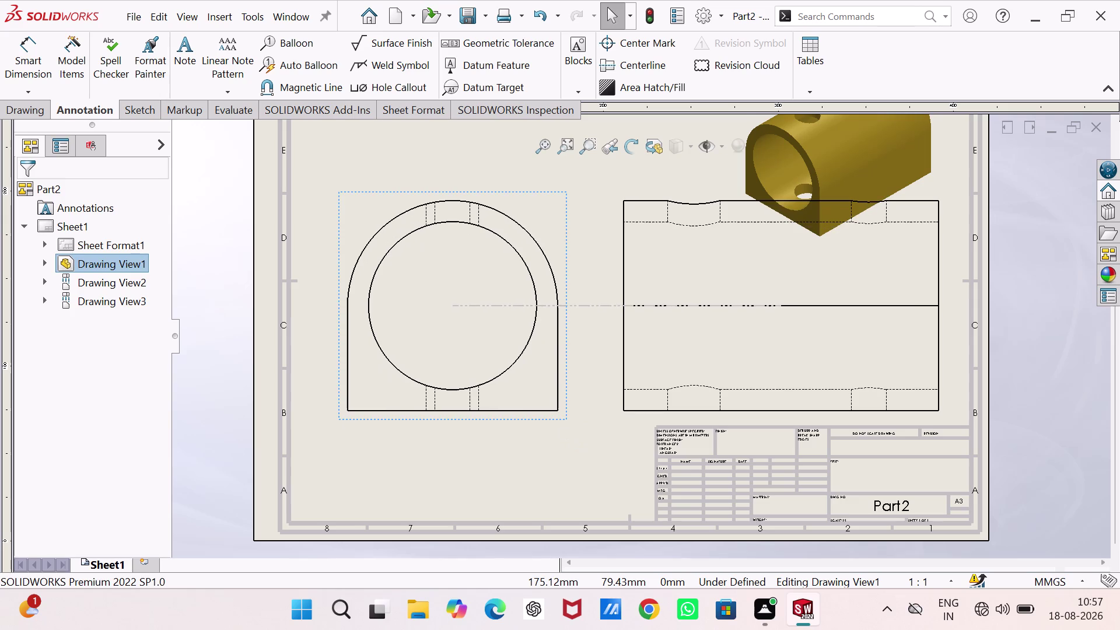
Zoom around the sheet and grab the isometric view to reposition it.
scroll(up, 3)
scroll(up, 3)
scroll(down, 3)
scroll(down, 3)
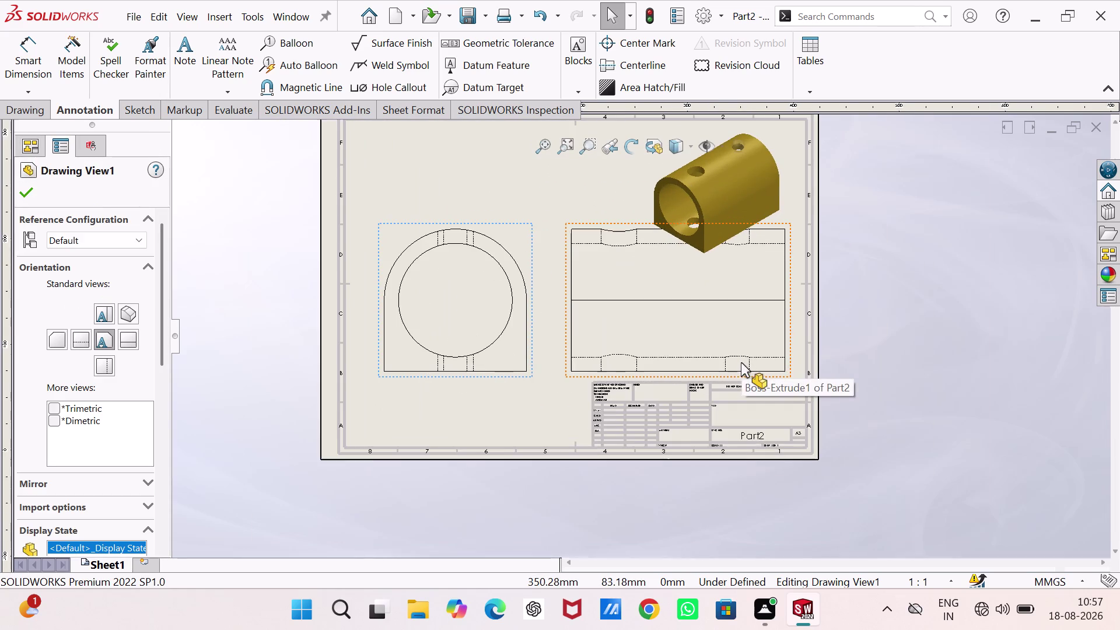
scroll(up, 3)
scroll(down, 3)
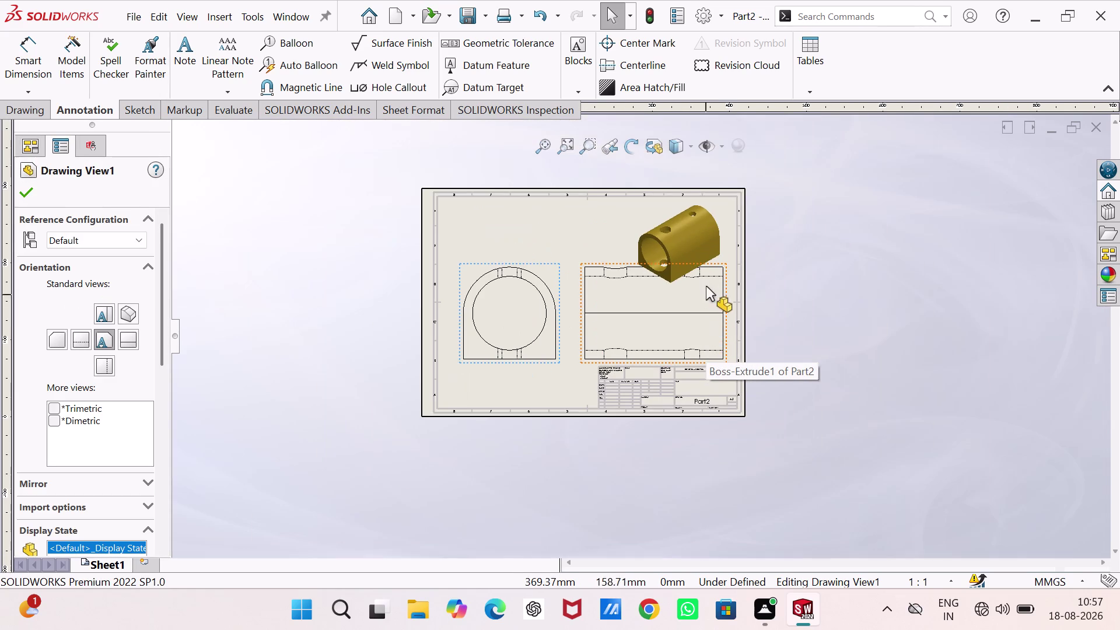
drag(703, 238, 704, 232)
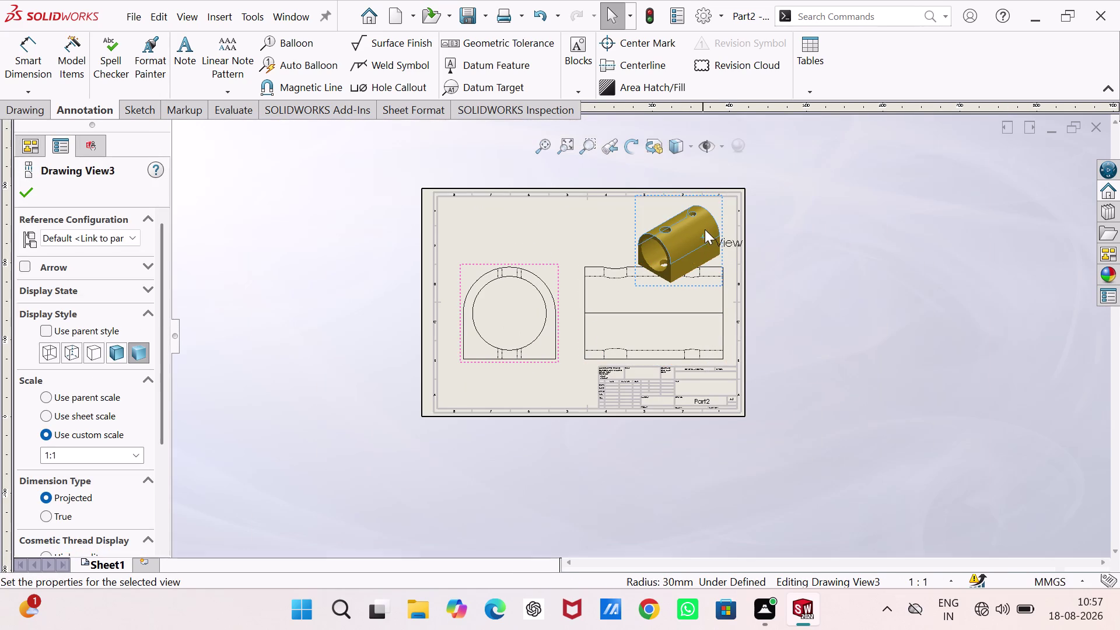
Move the isometric view into the top-right corner at 1:1, then start Smart Dimension.
drag(704, 232, 709, 218)
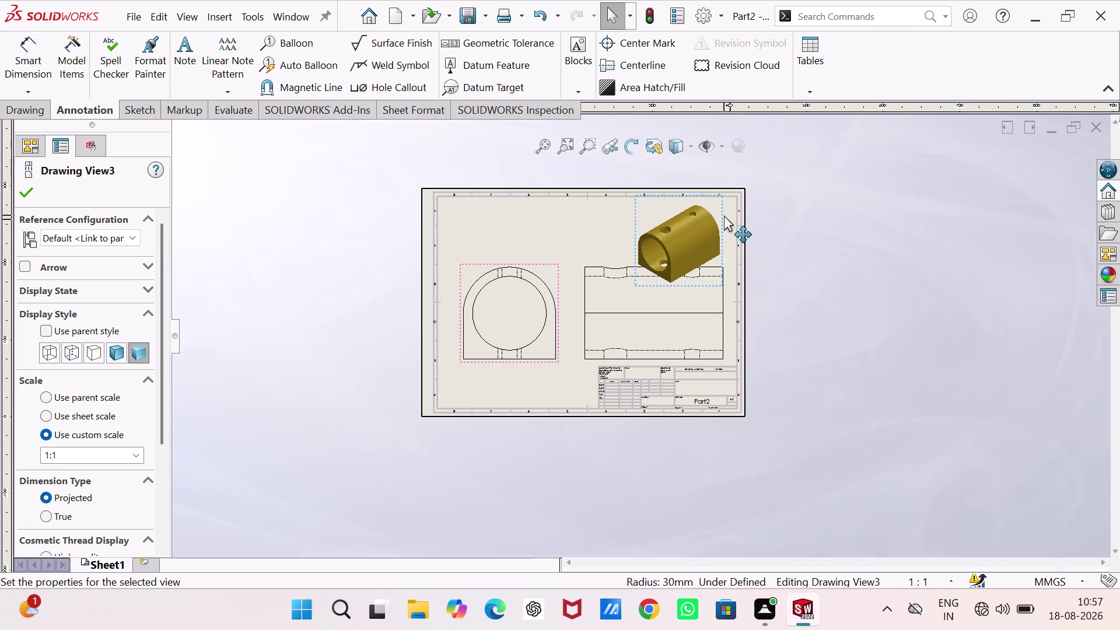
drag(721, 212, 728, 196)
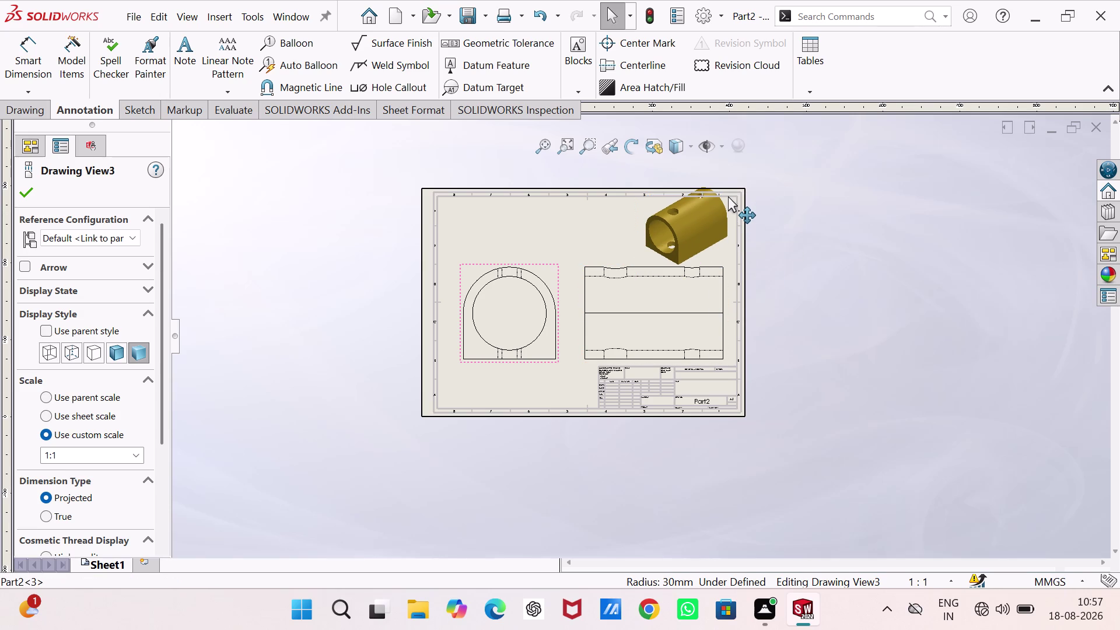
drag(728, 196, 728, 198)
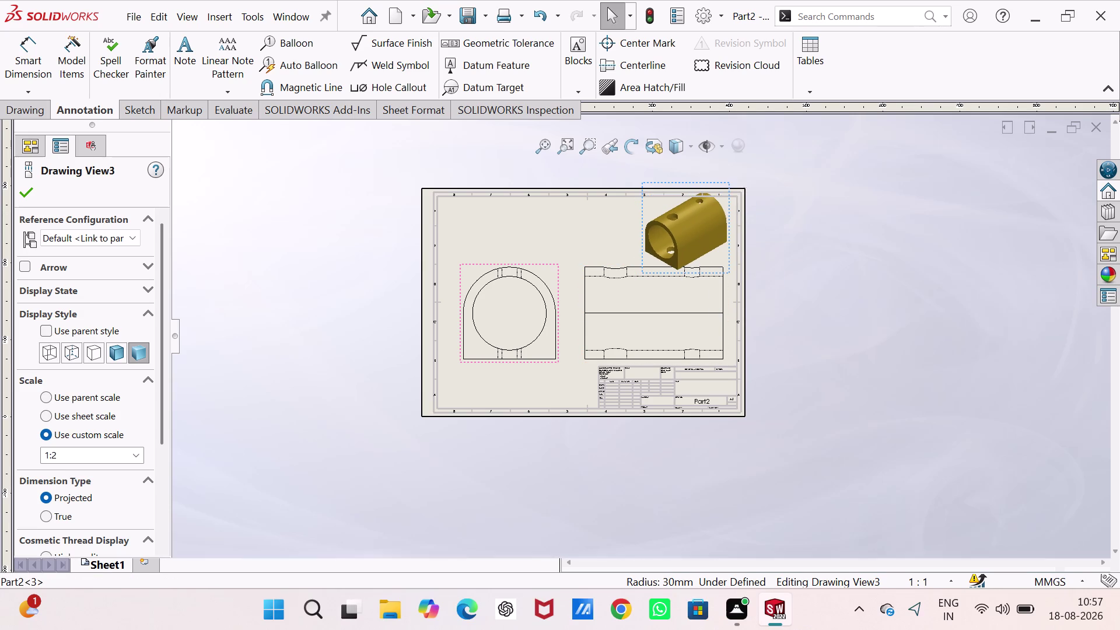
click(544, 361)
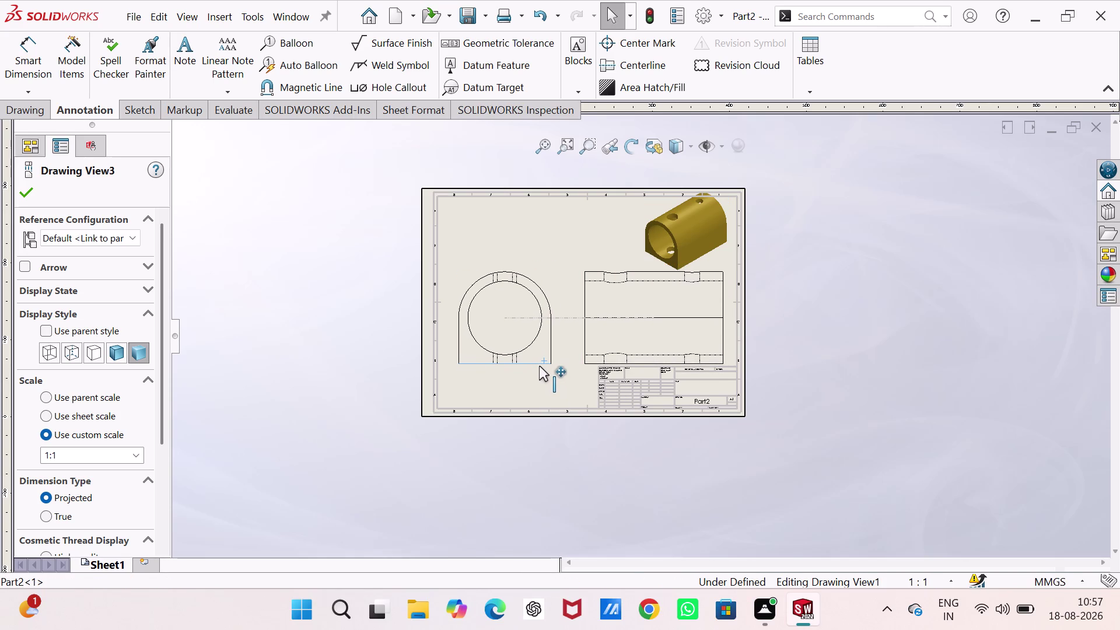
click(342, 390)
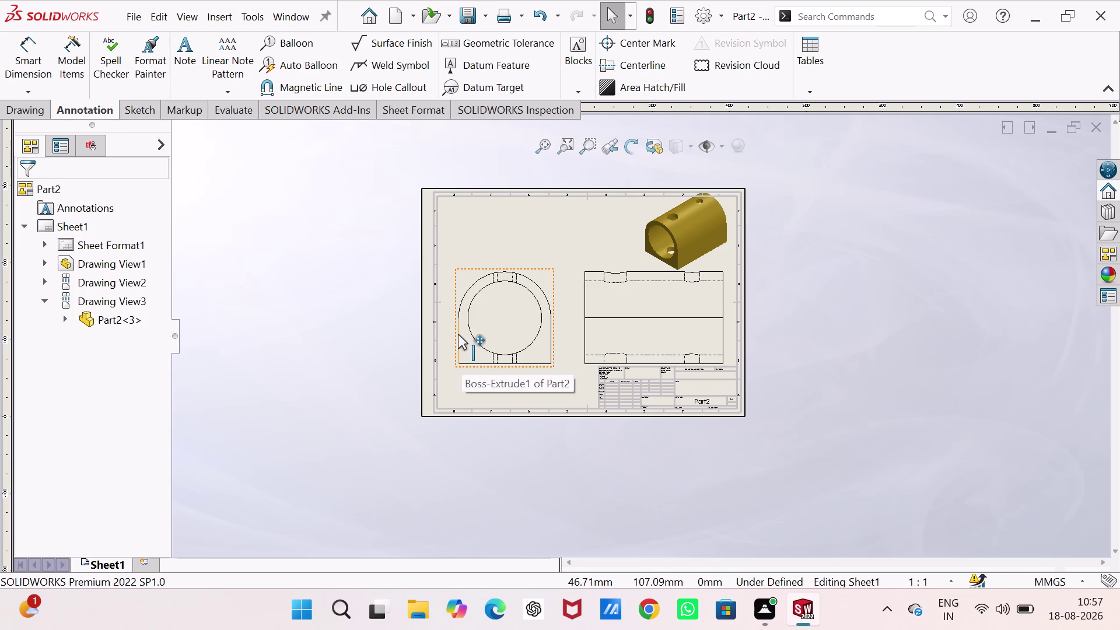
right_drag(367, 390, 372, 238)
scroll(up, 3)
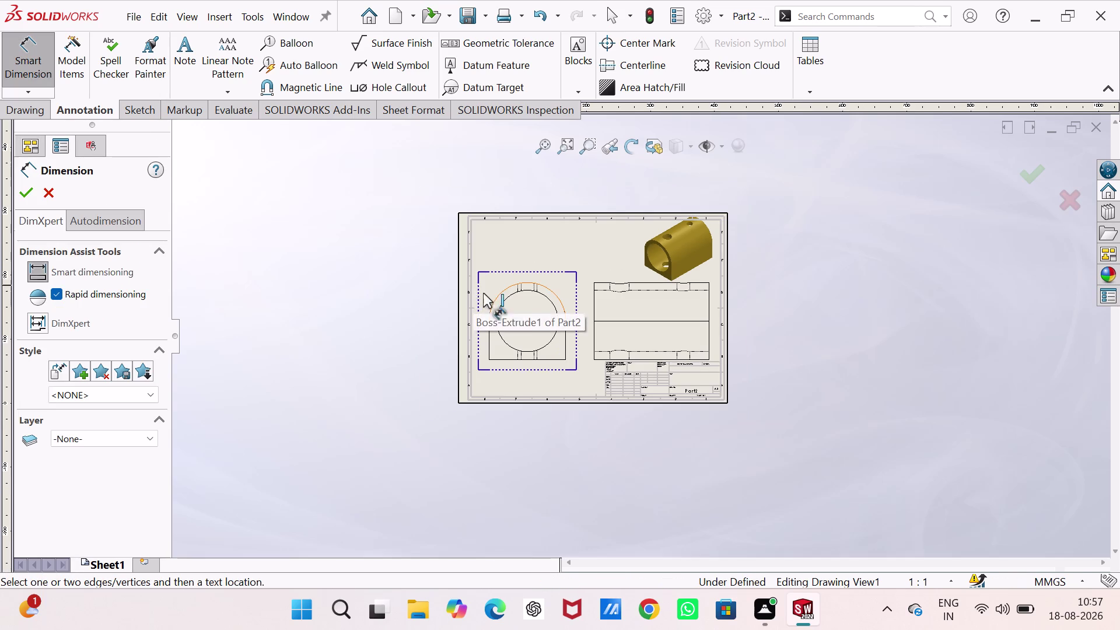
Dimension the front view's outer arc as R30 and inner circle as Ø48.
scroll(down, 3)
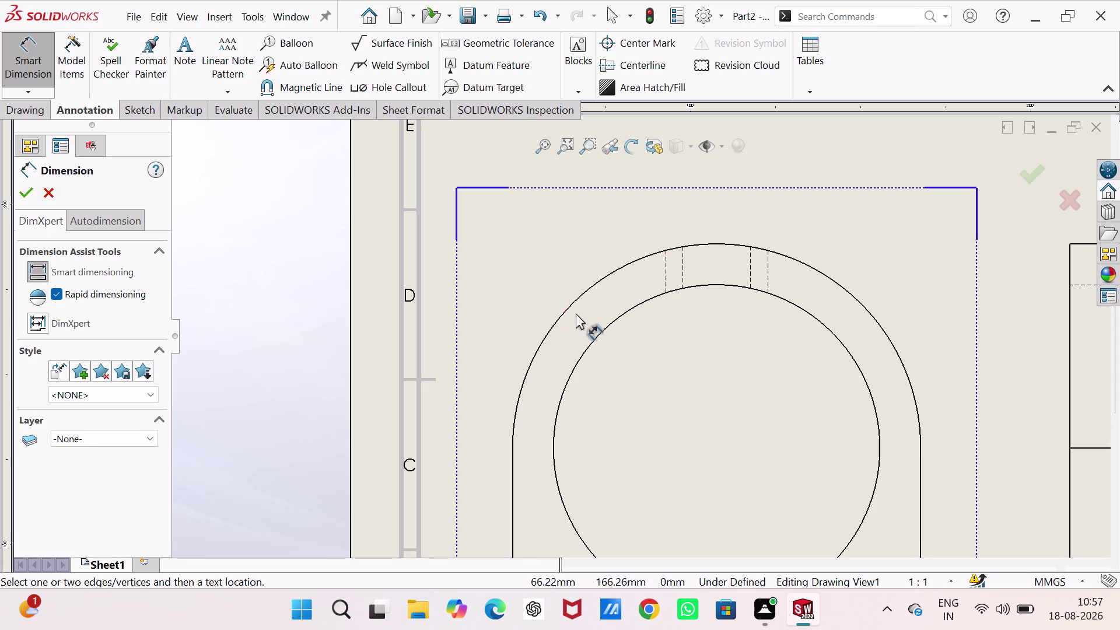
click(575, 299)
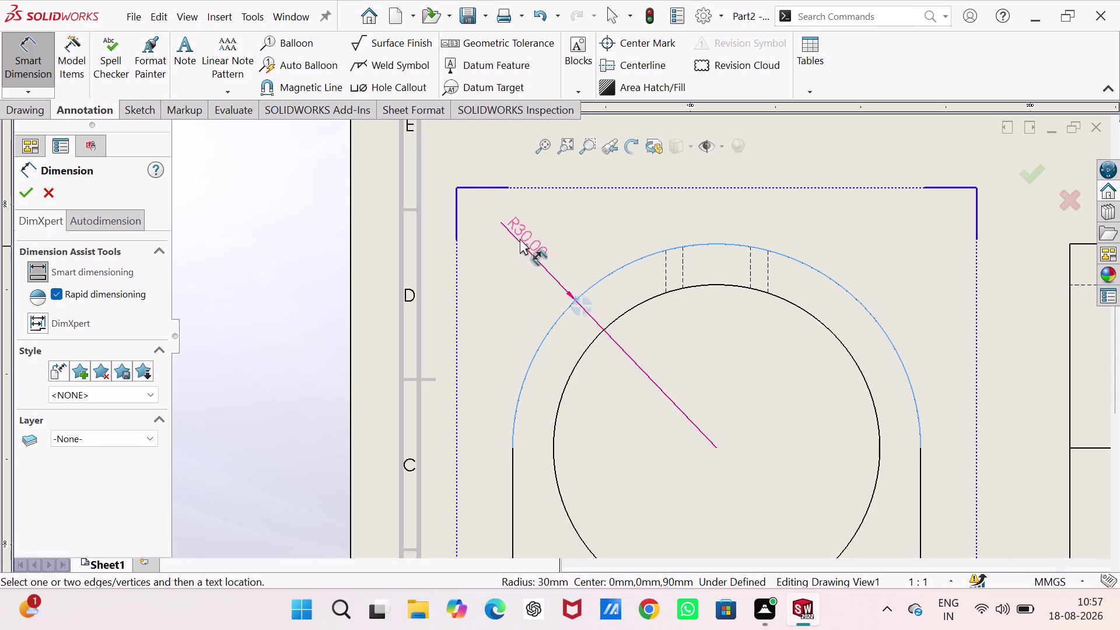
click(519, 235)
click(577, 362)
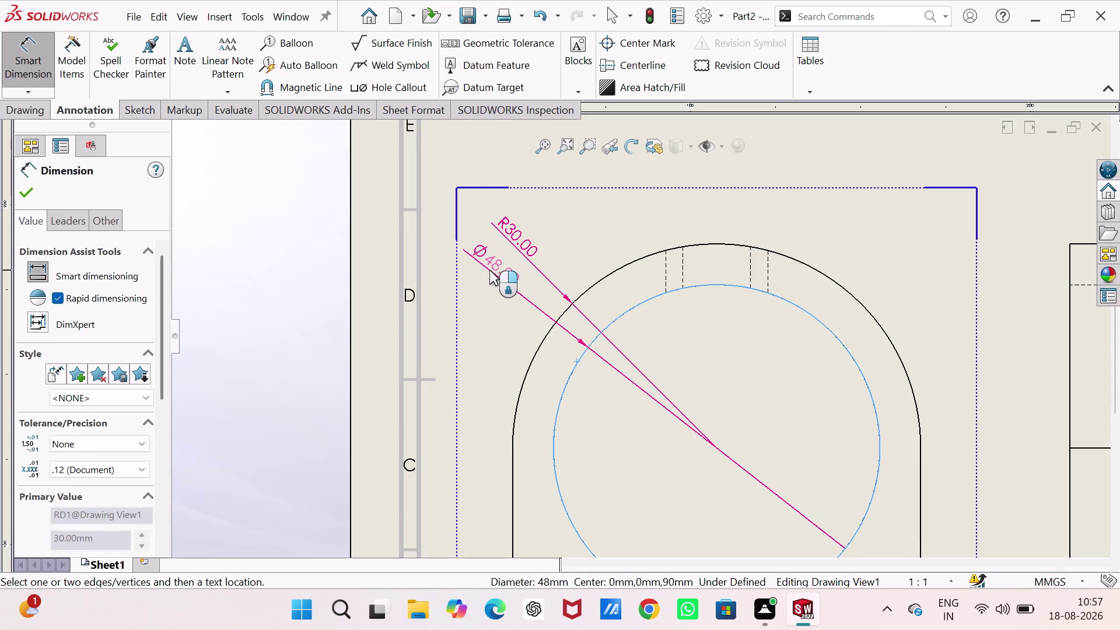
click(489, 270)
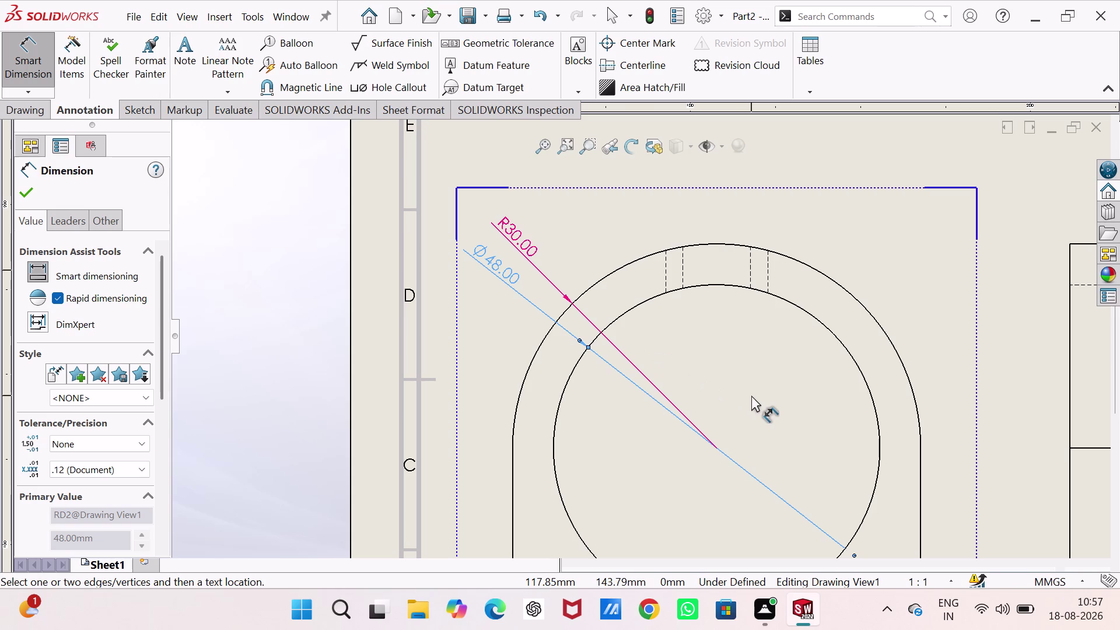
Add the 30 mm right edge height and 60.00 base width dimensions.
scroll(up, 3)
scroll(down, 3)
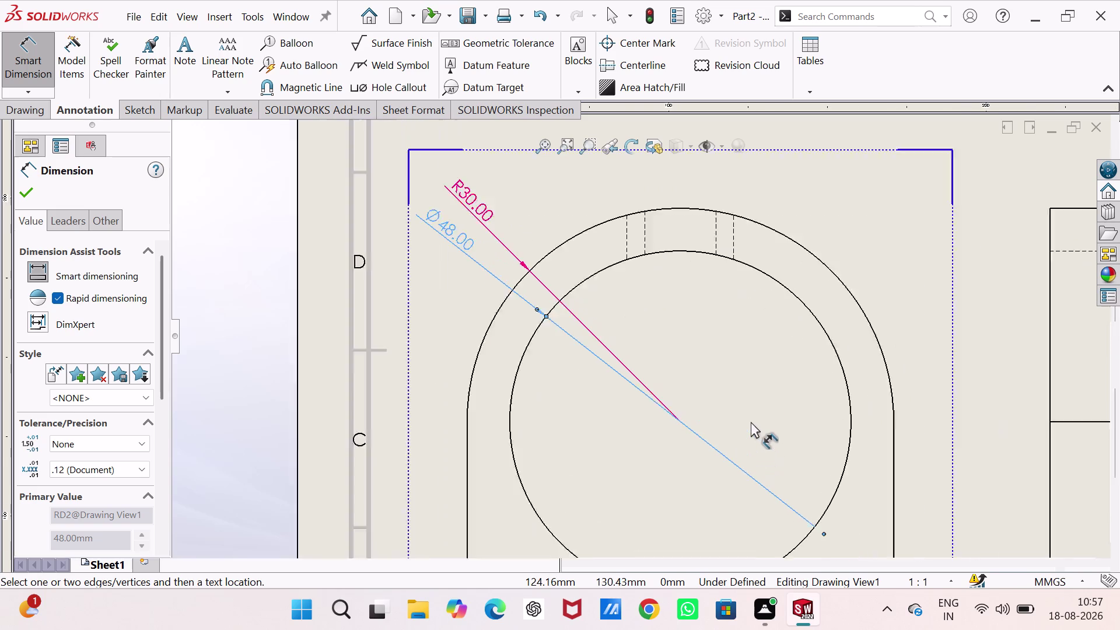
scroll(down, 3)
scroll(up, 3)
scroll(down, 3)
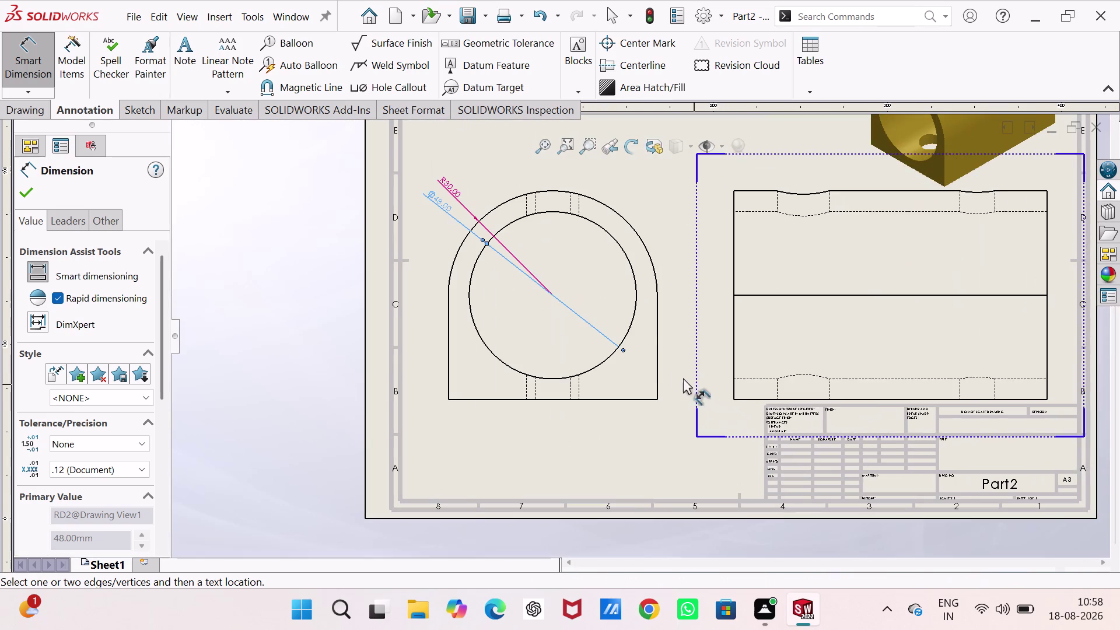
click(656, 349)
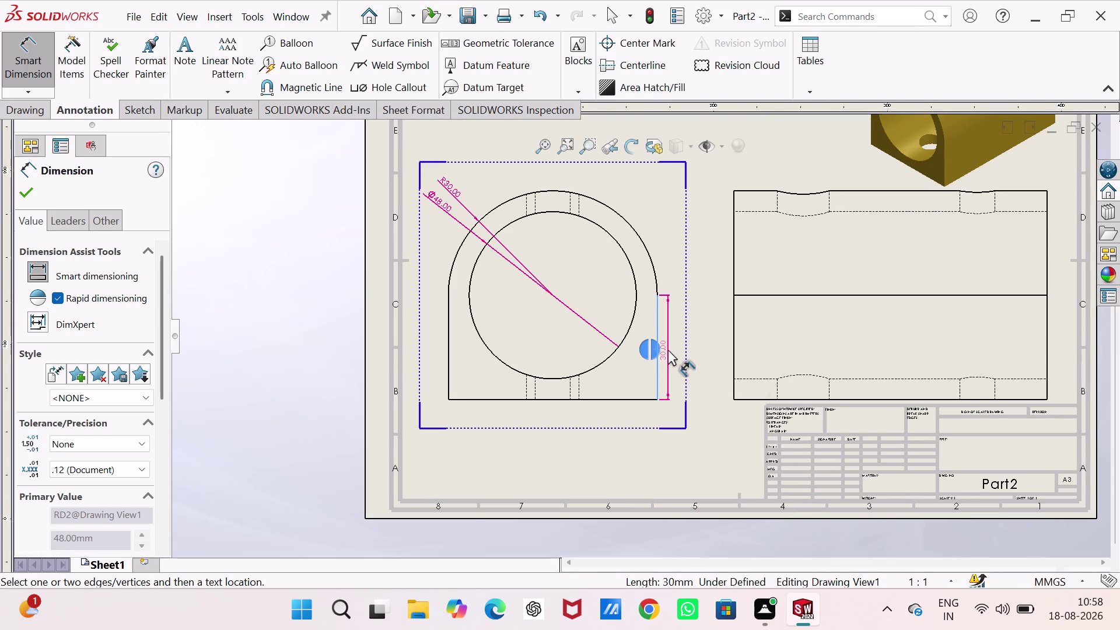
click(676, 350)
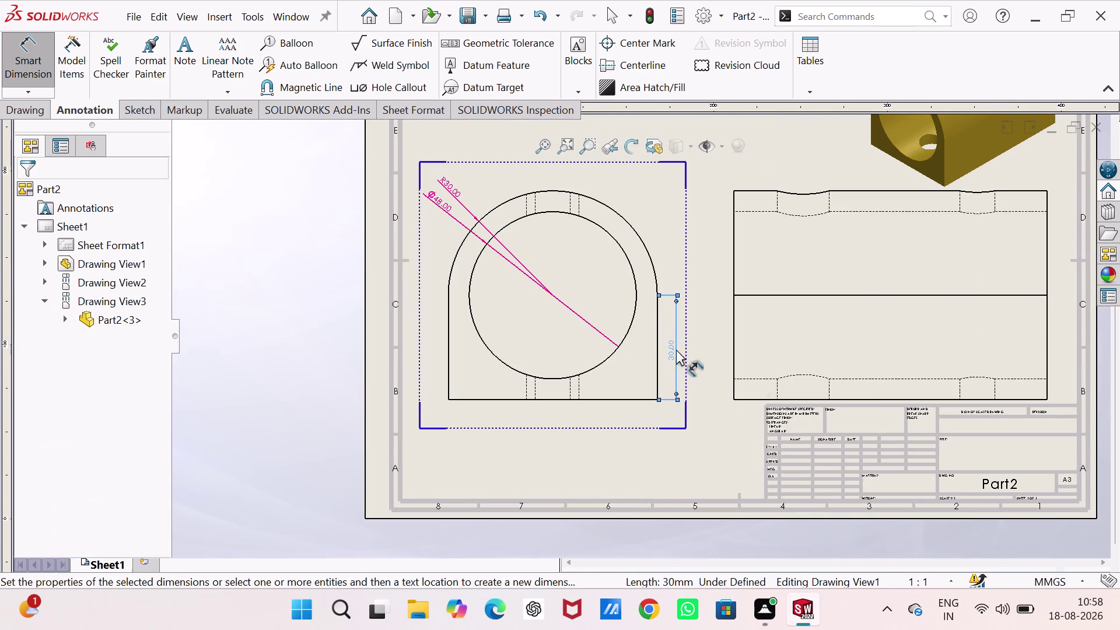
click(618, 400)
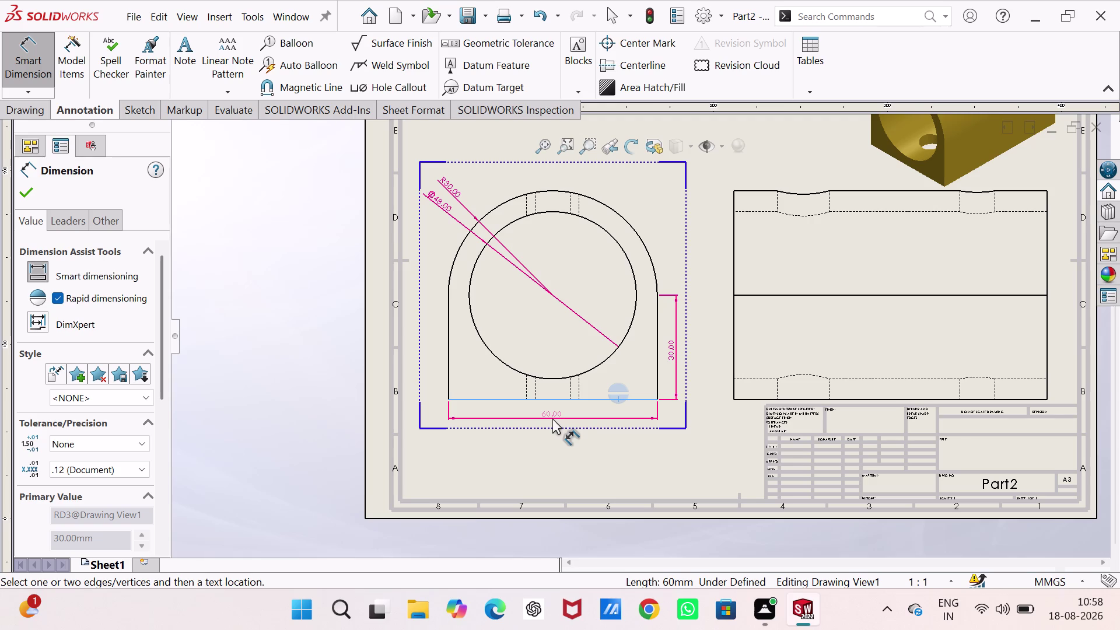
click(553, 418)
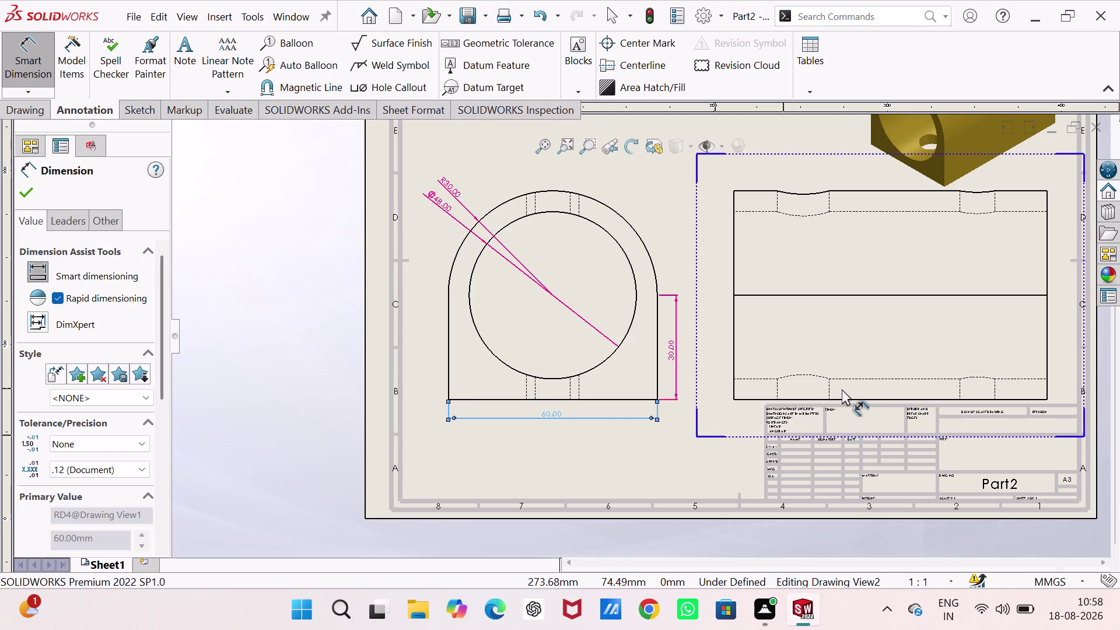
scroll(up, 3)
scroll(up, 3)
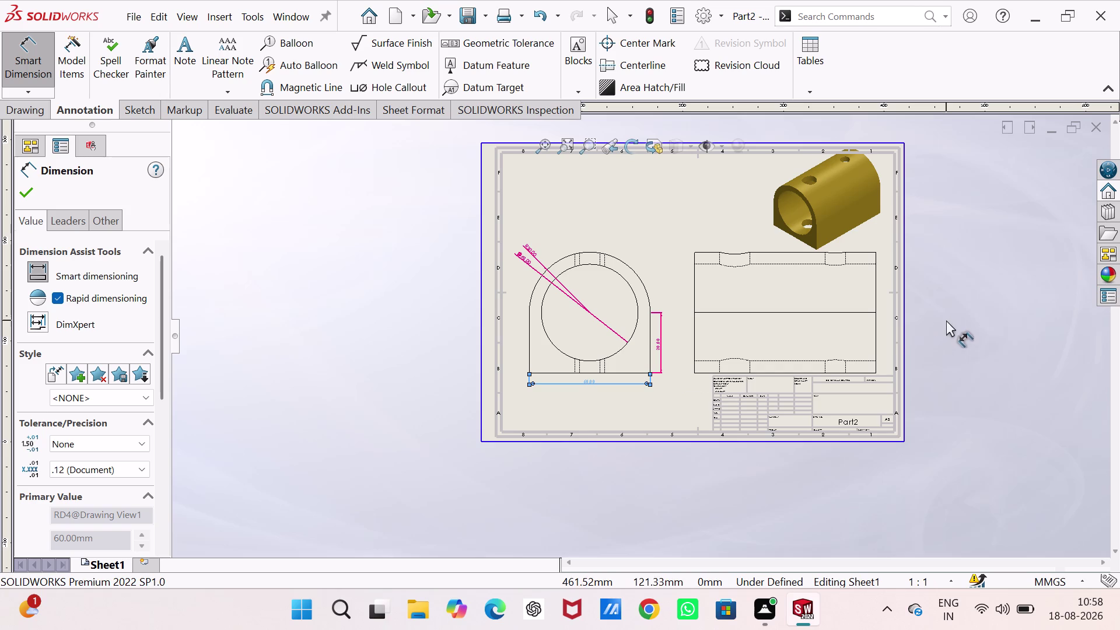
scroll(down, 3)
scroll(down, 3)
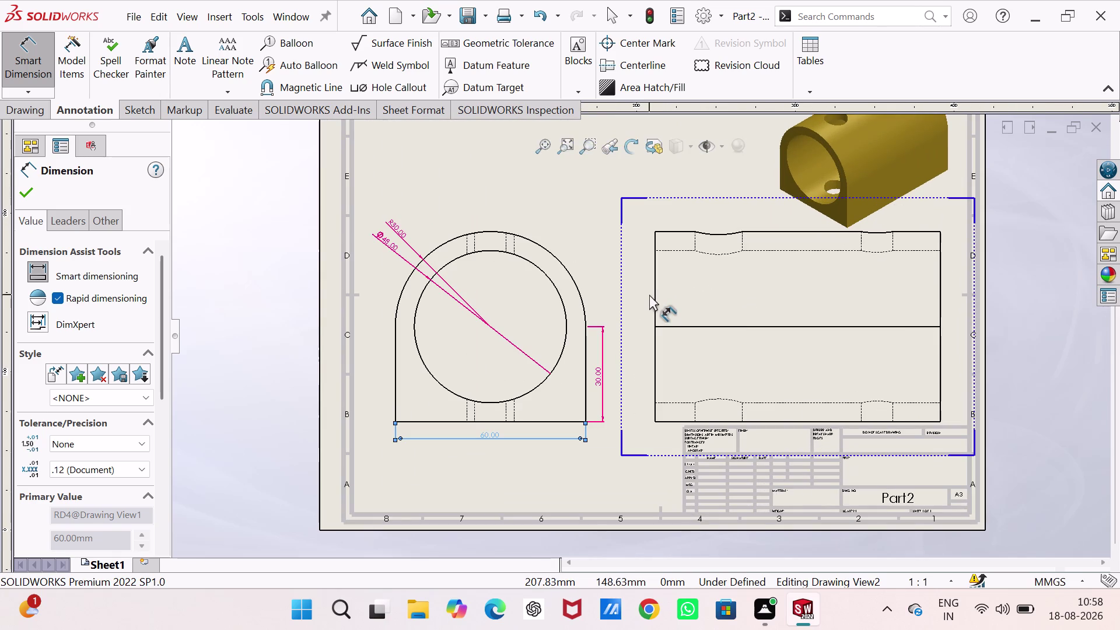
Place Ø60.00 left of the side view and the 90.00 length above it.
click(654, 300)
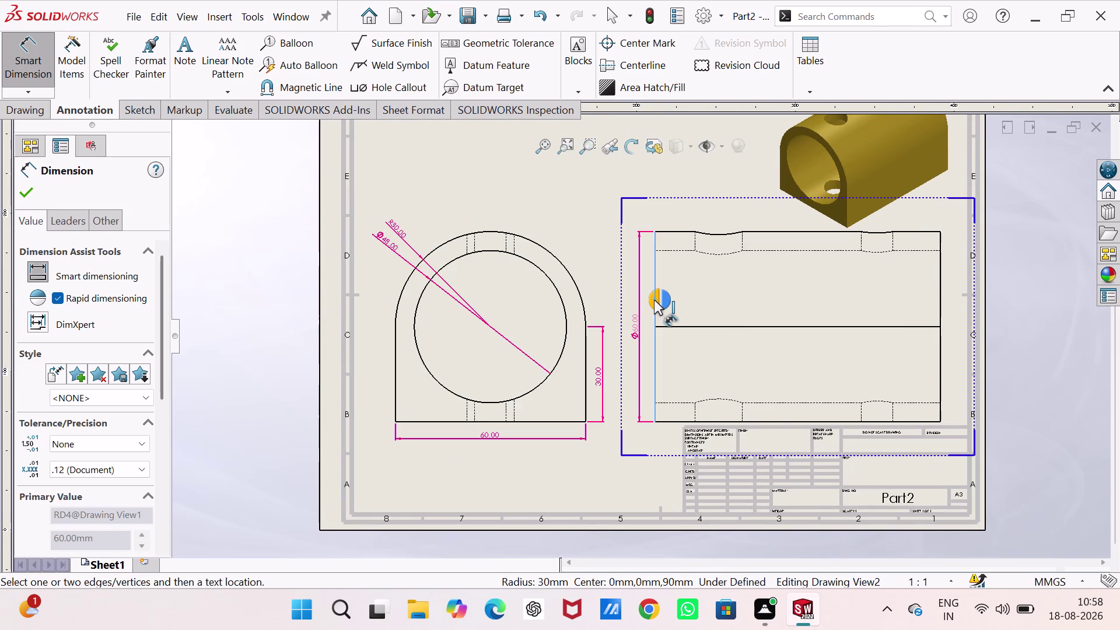
click(654, 299)
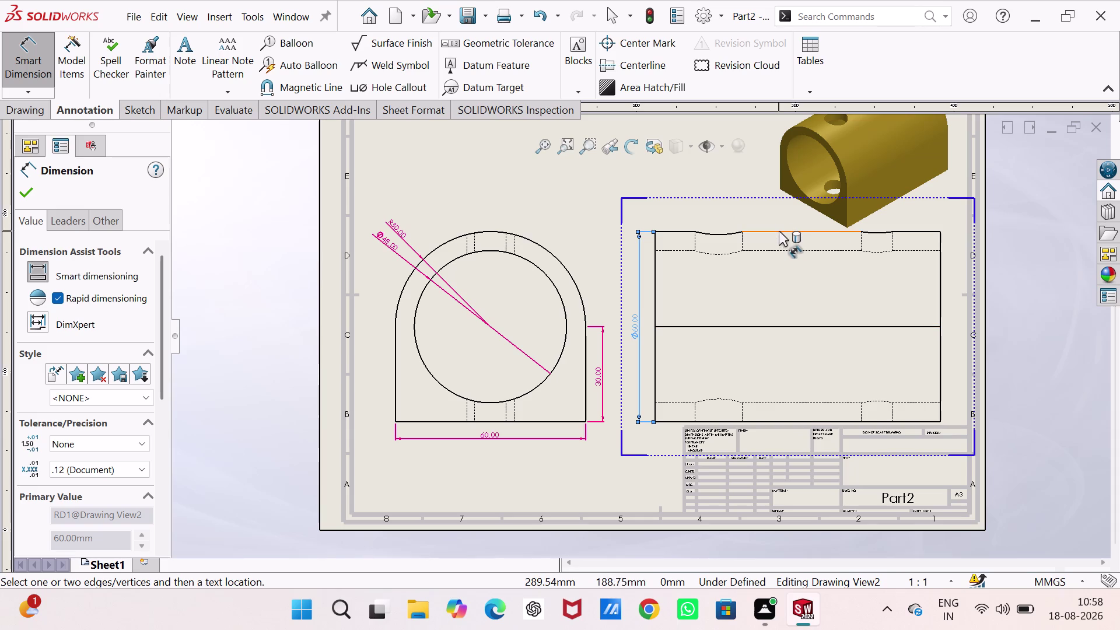
click(657, 265)
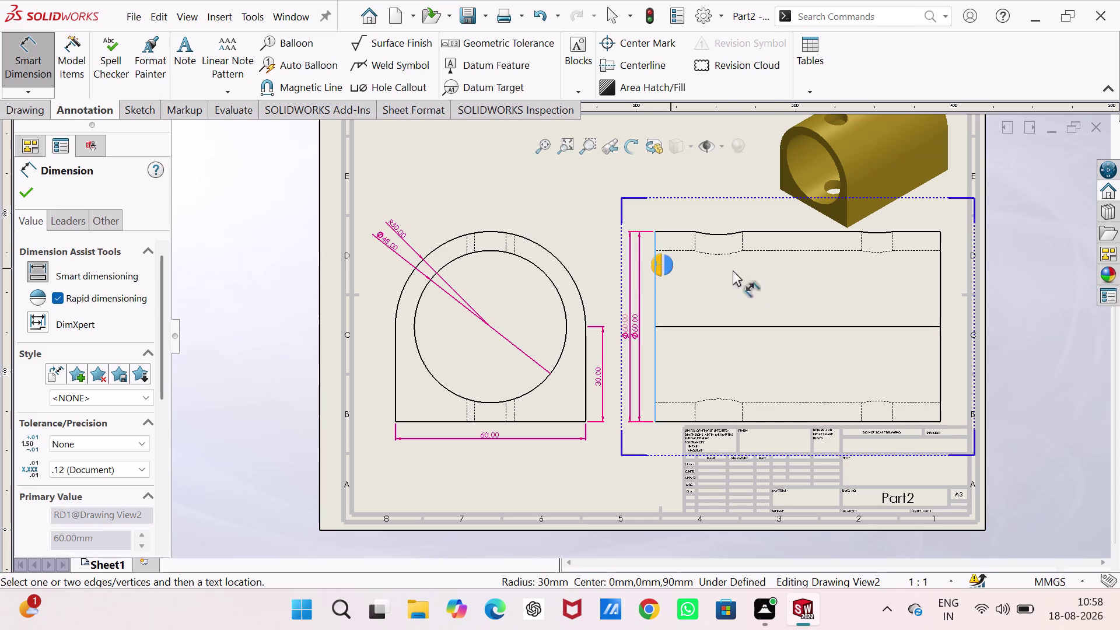
click(941, 318)
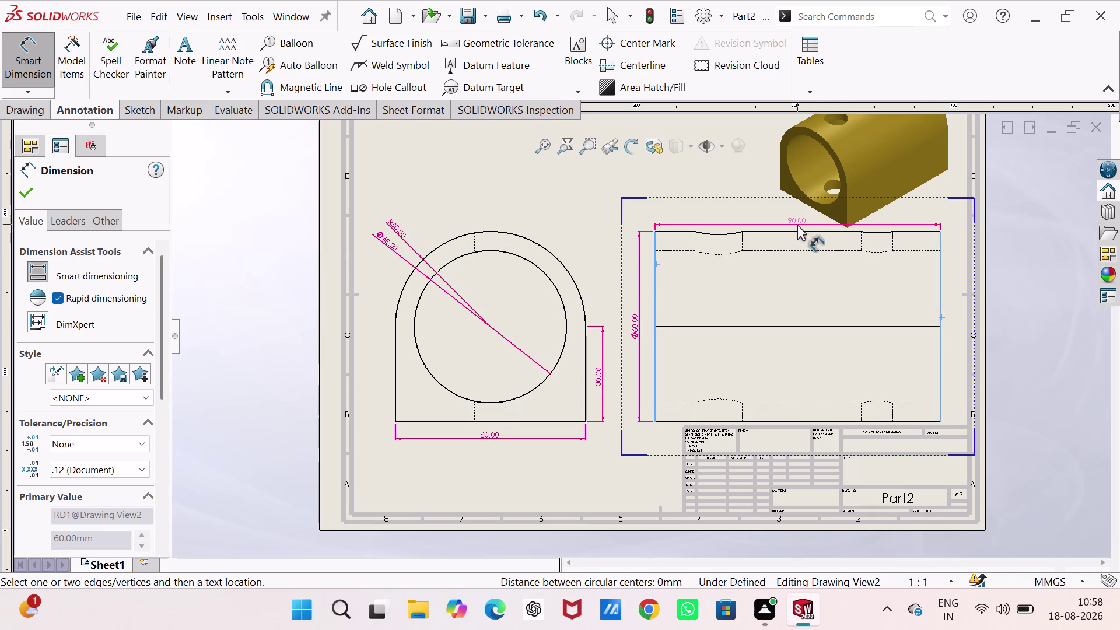
click(797, 226)
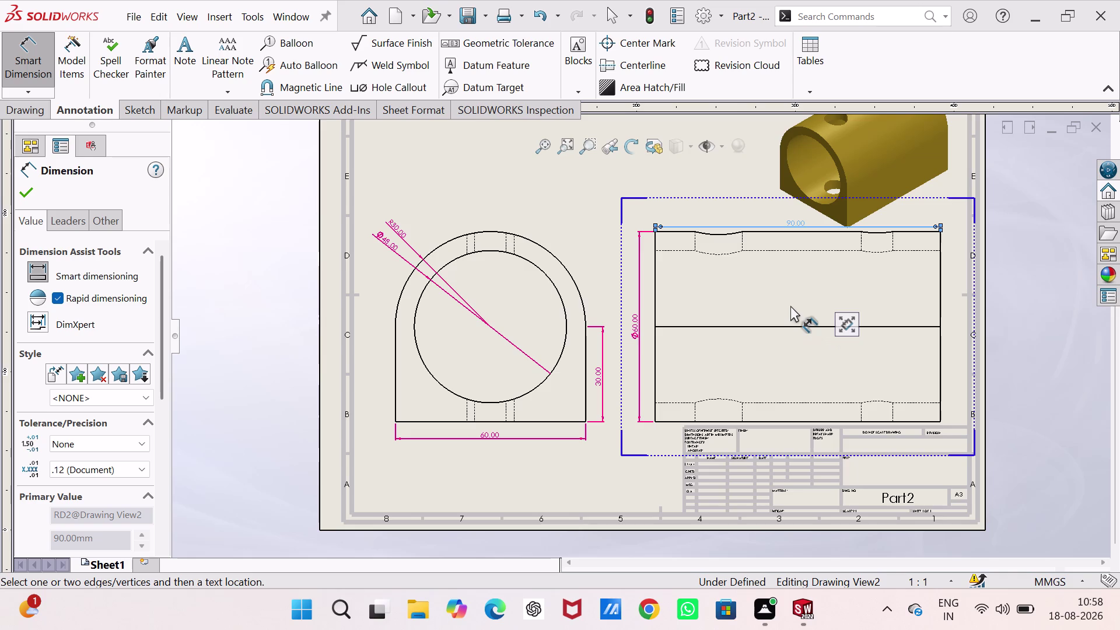
Dimension the larger top cut-out as Ø15.00 above the side view.
scroll(up, 3)
scroll(down, 3)
scroll(down, 3)
scroll(down, 3)
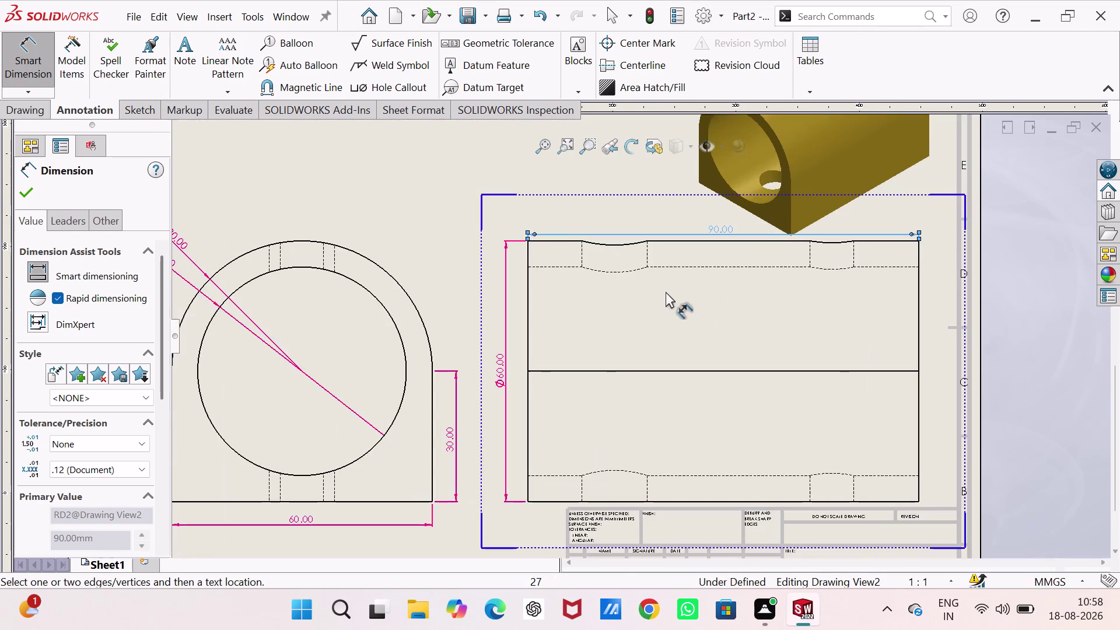
scroll(down, 3)
scroll(down, 3)
scroll(down, 3)
scroll(down, 3)
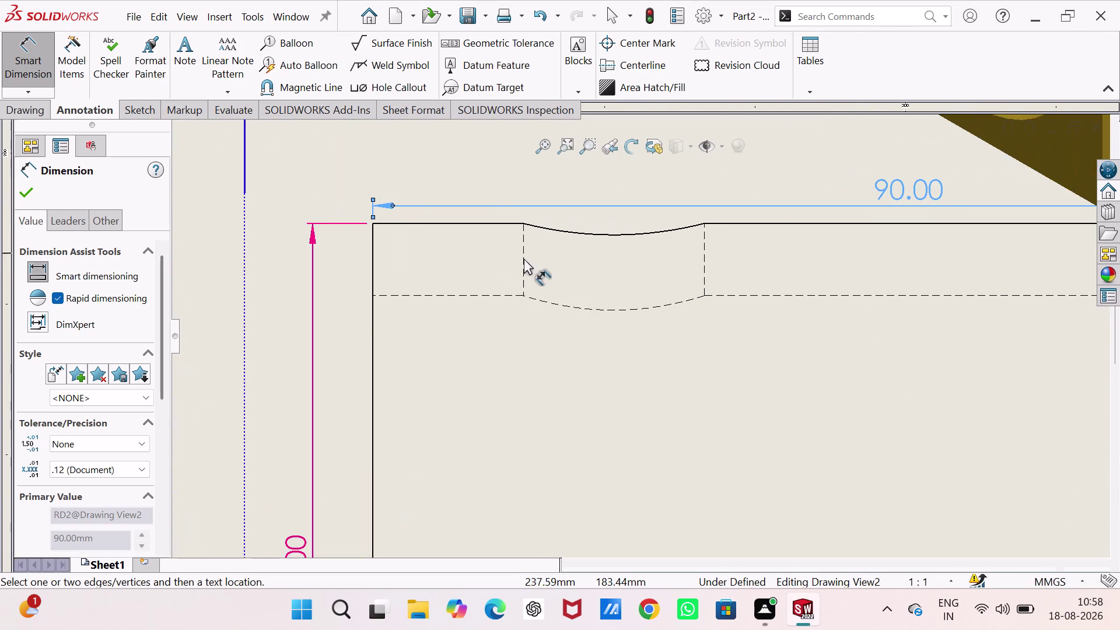
click(522, 260)
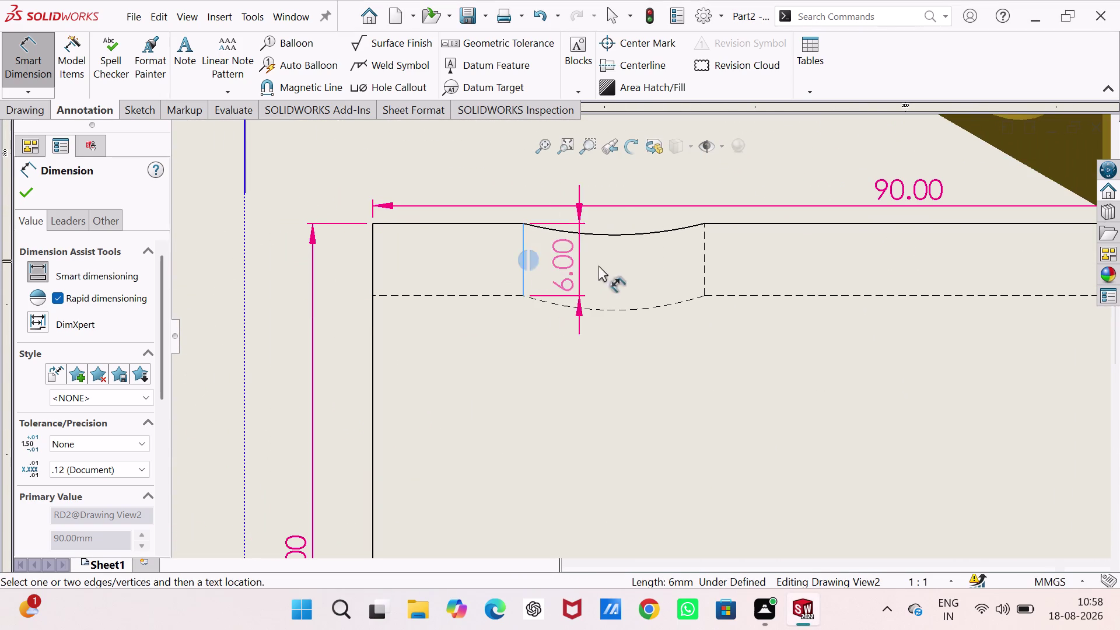
click(704, 270)
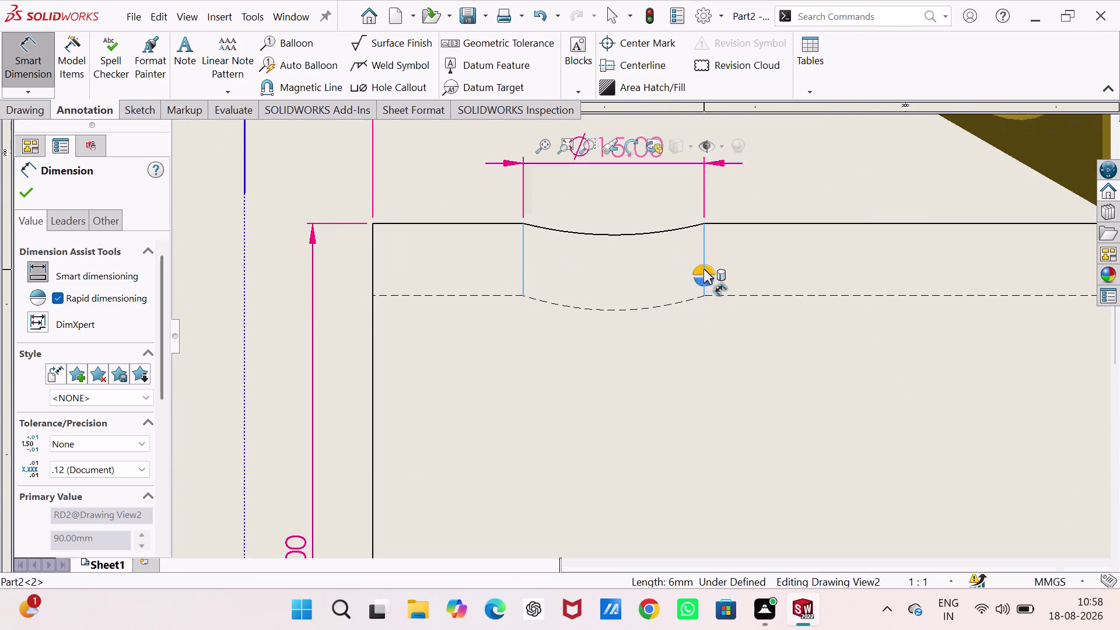
click(639, 191)
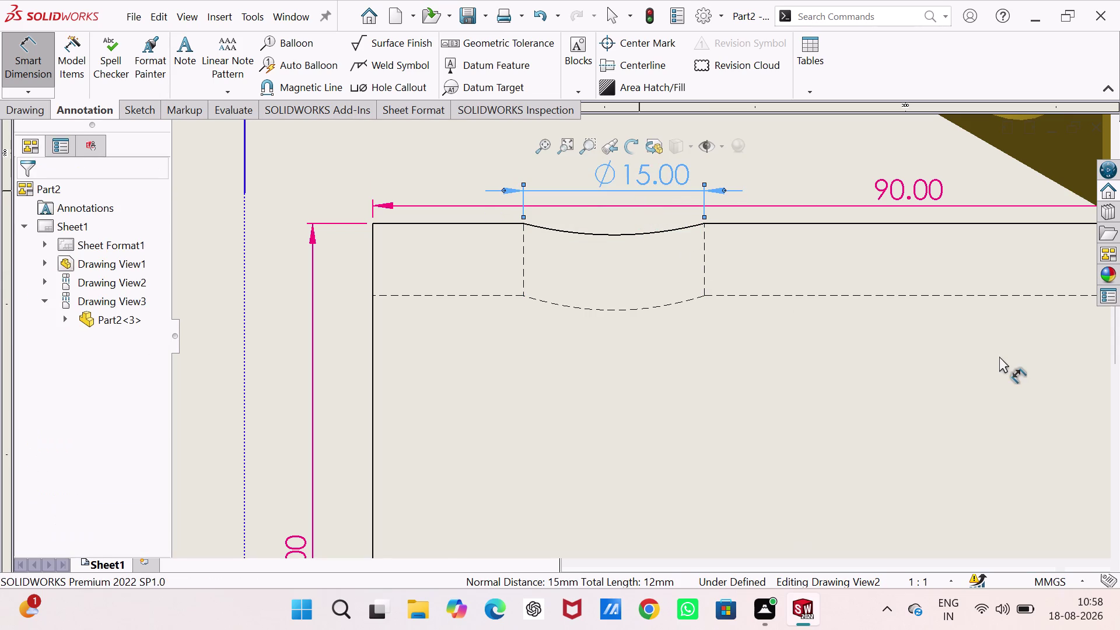
Dimension the smaller top cut-out as Ø10.00 above the side view.
scroll(up, 3)
scroll(up, 3)
scroll(down, 3)
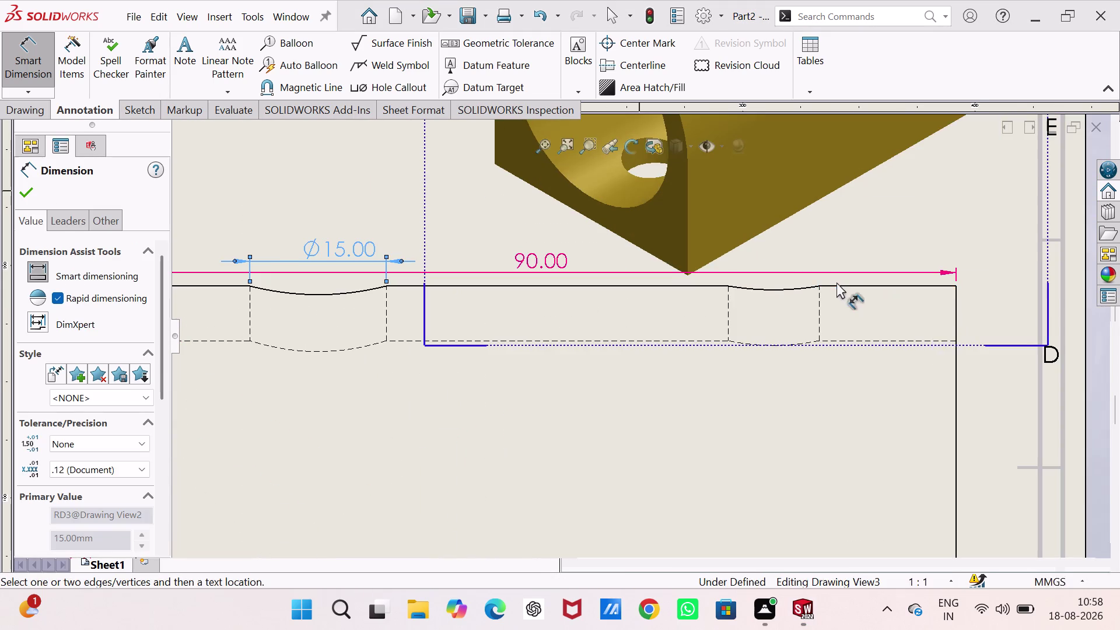
scroll(down, 3)
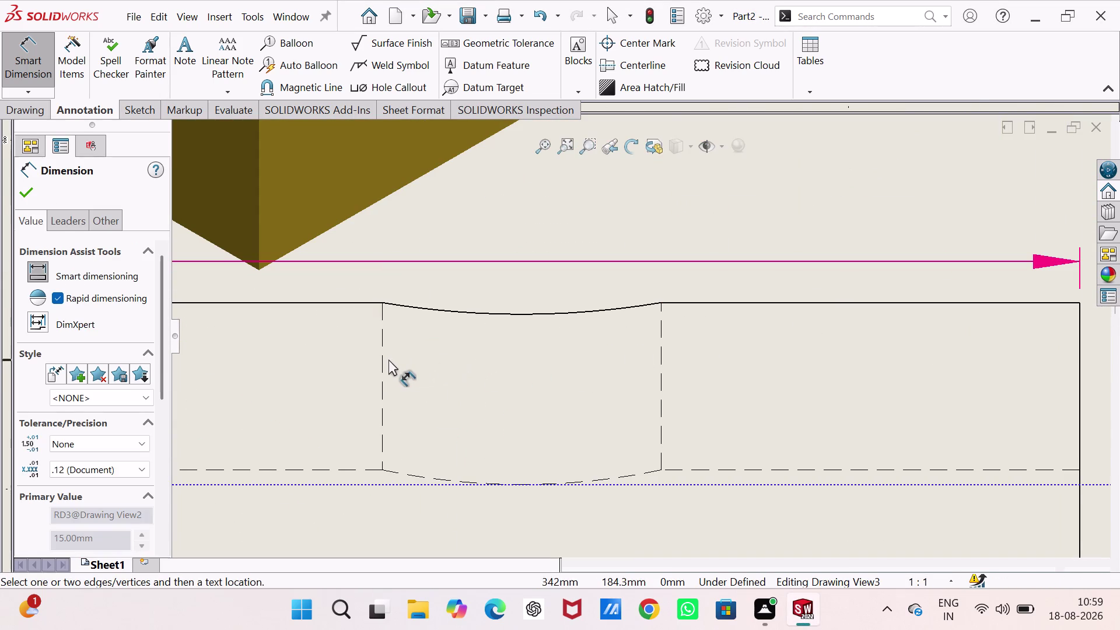
click(382, 352)
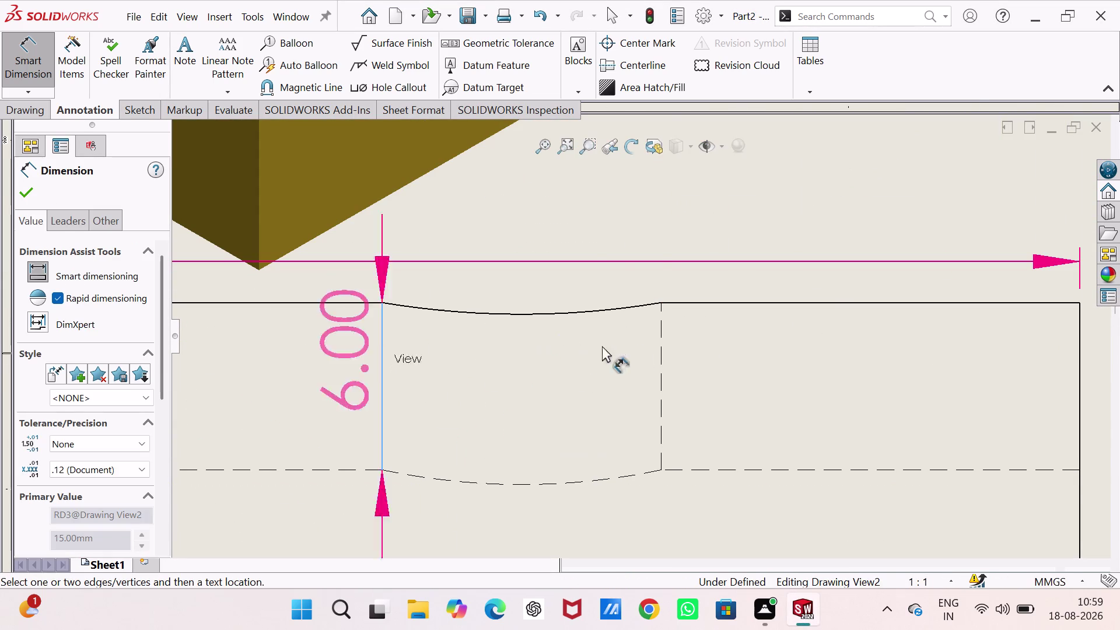
click(660, 360)
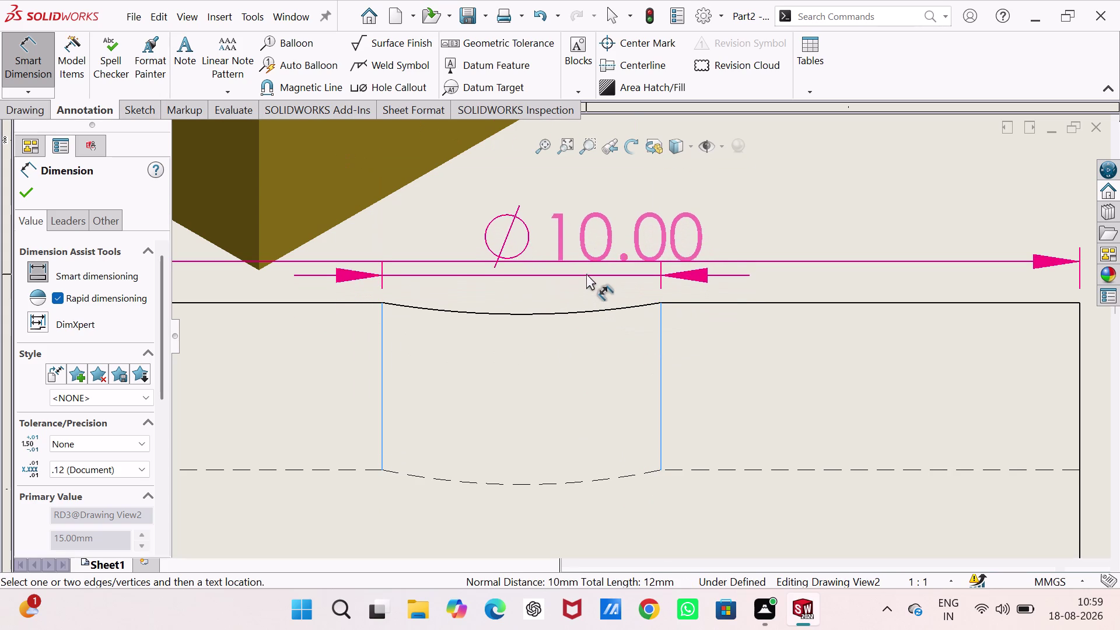
click(586, 273)
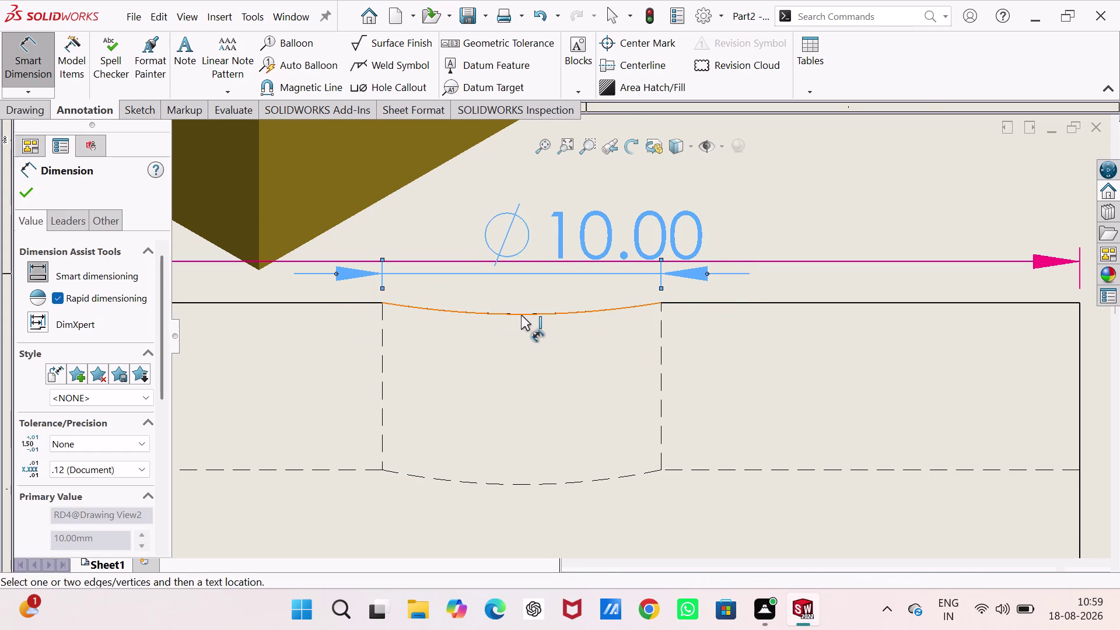
scroll(up, 3)
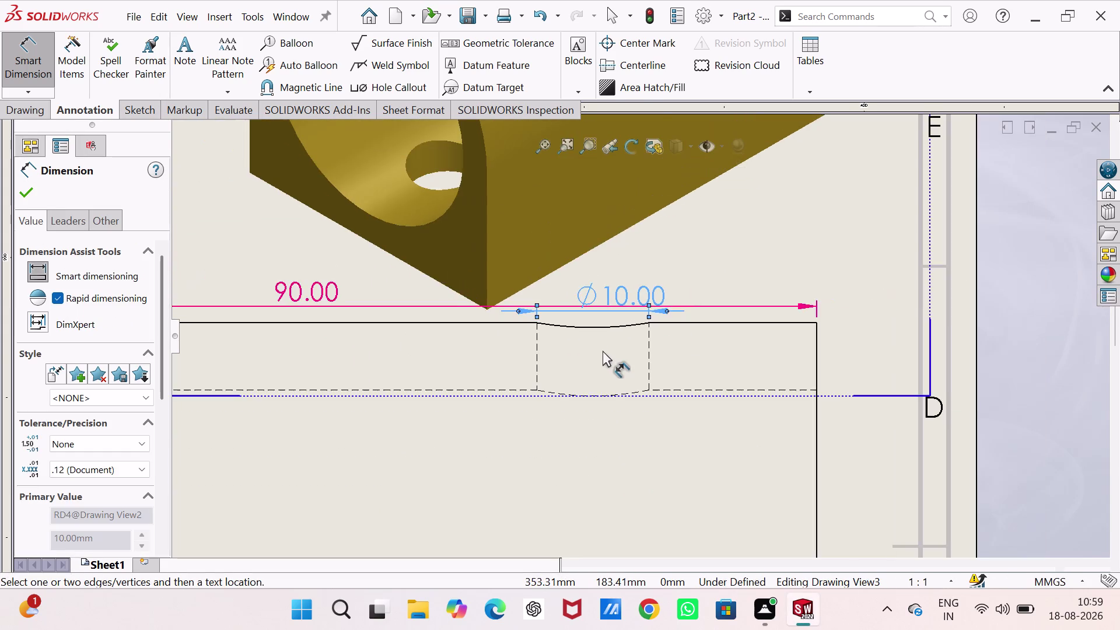
scroll(up, 3)
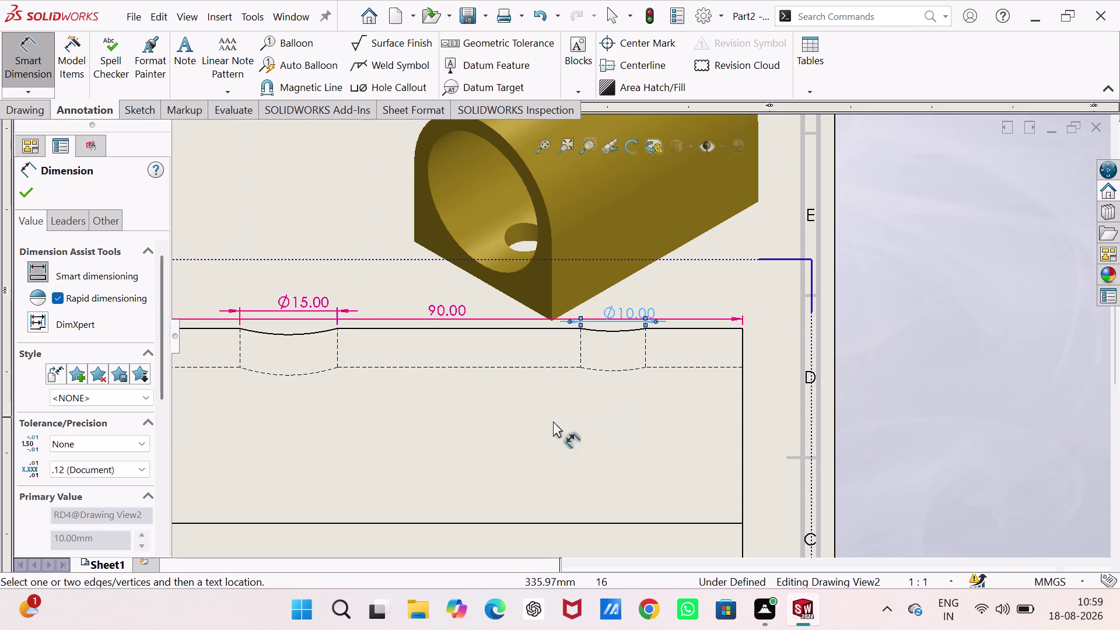
scroll(up, 3)
scroll(down, 3)
scroll(down, 3)
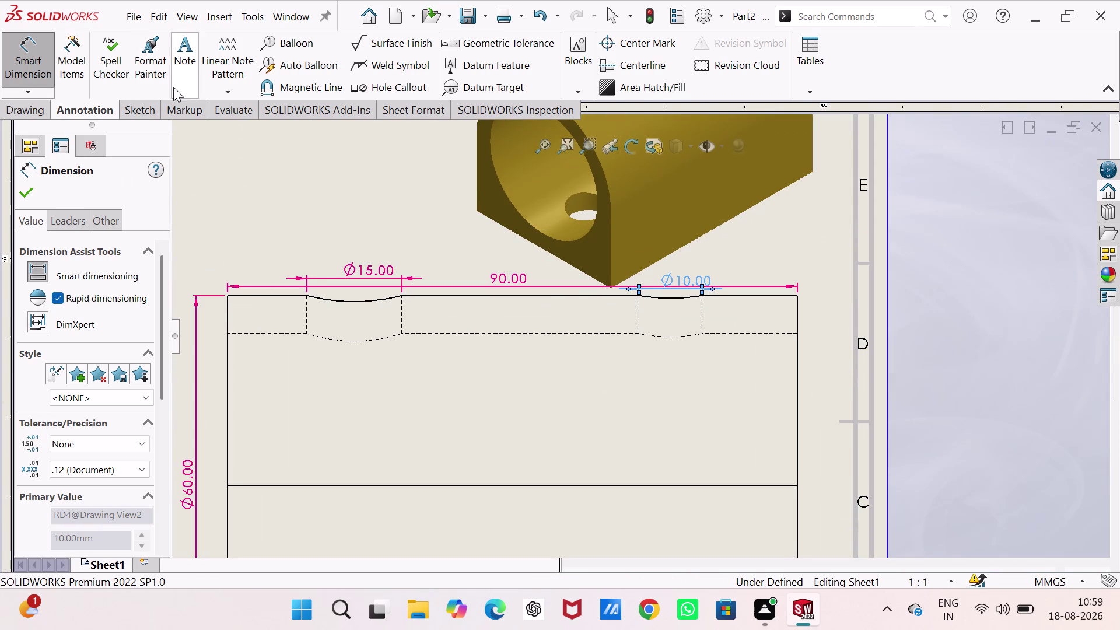
click(38, 108)
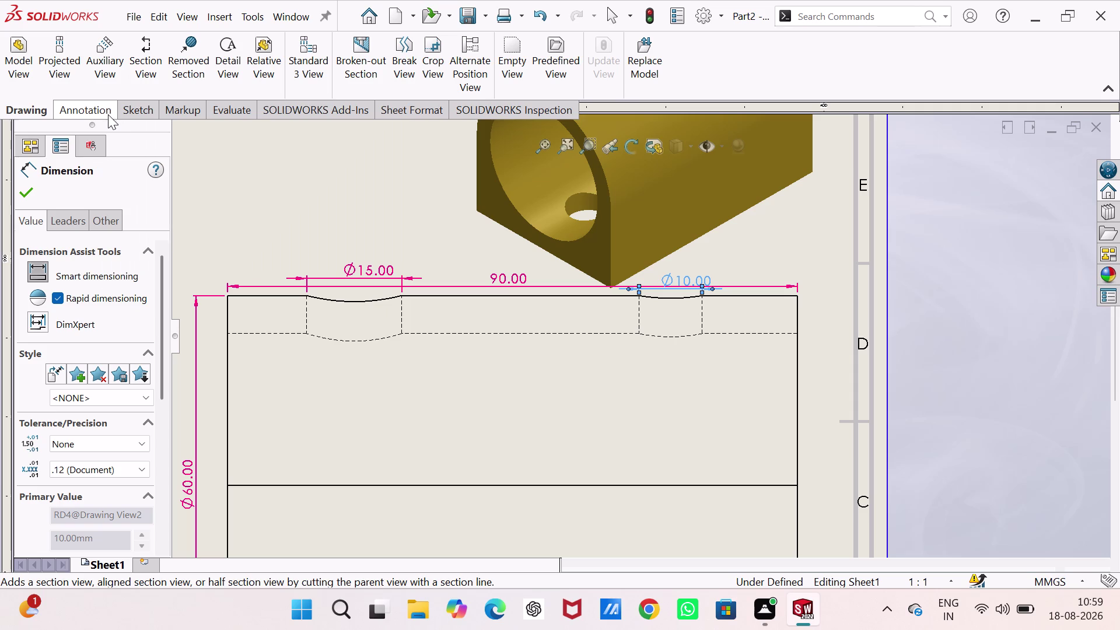
Draw a centerline through the Ø15.00 cut-out.
click(153, 116)
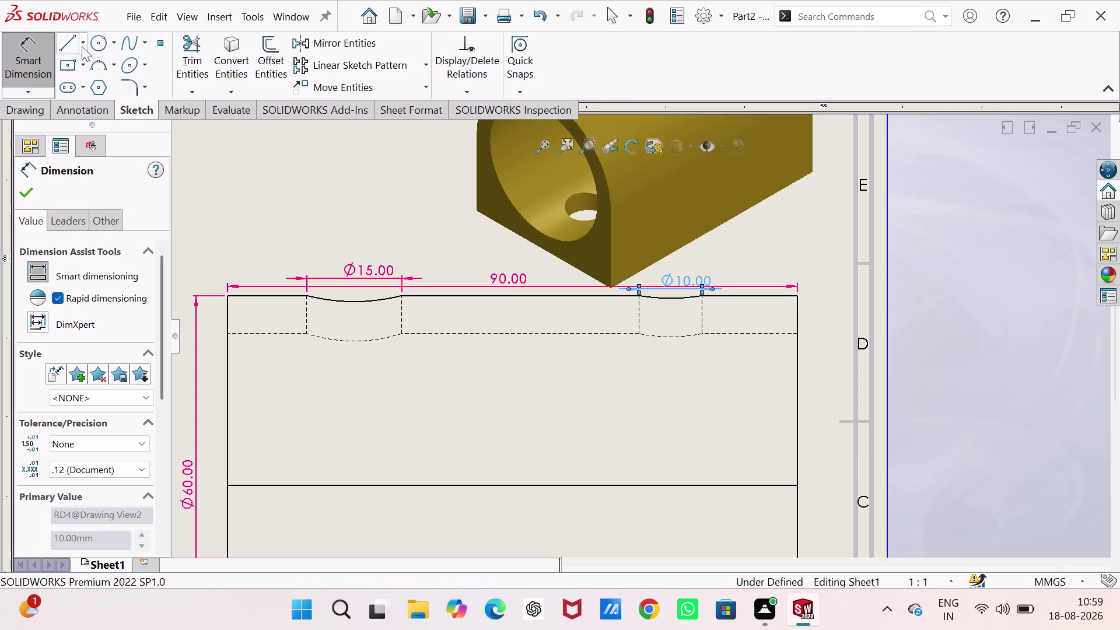
click(81, 46)
click(90, 81)
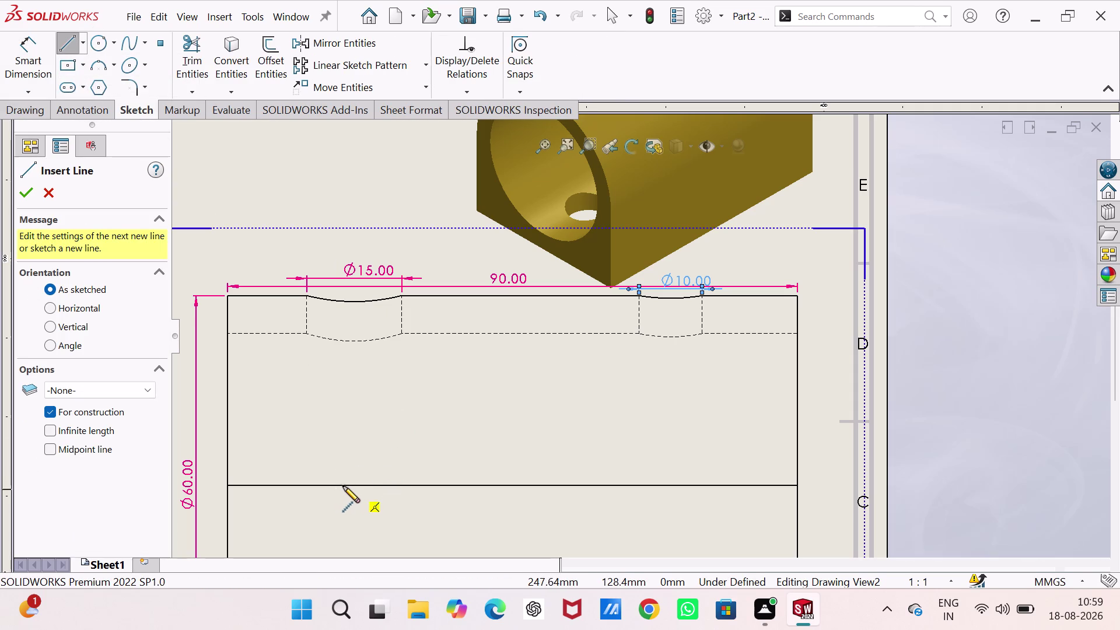
click(352, 301)
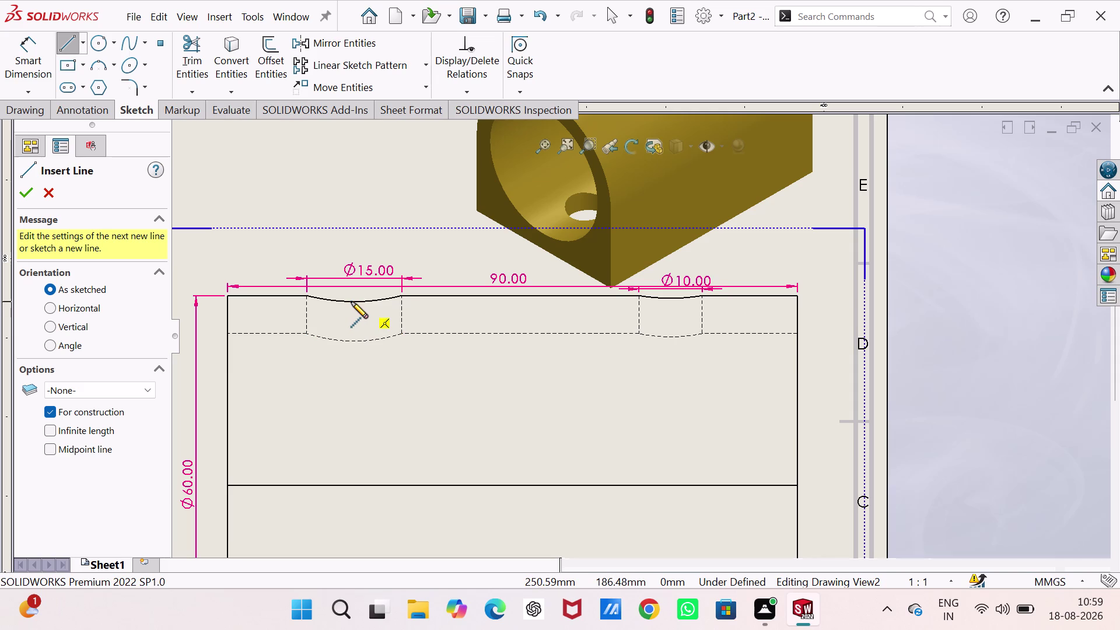
click(355, 340)
right_click(413, 379)
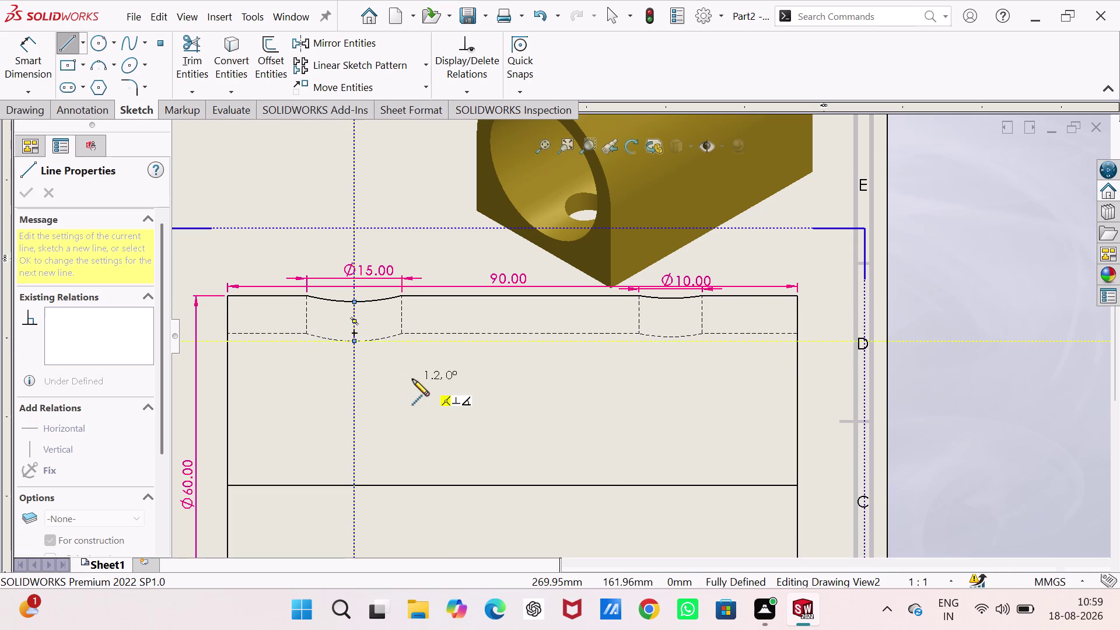
click(435, 380)
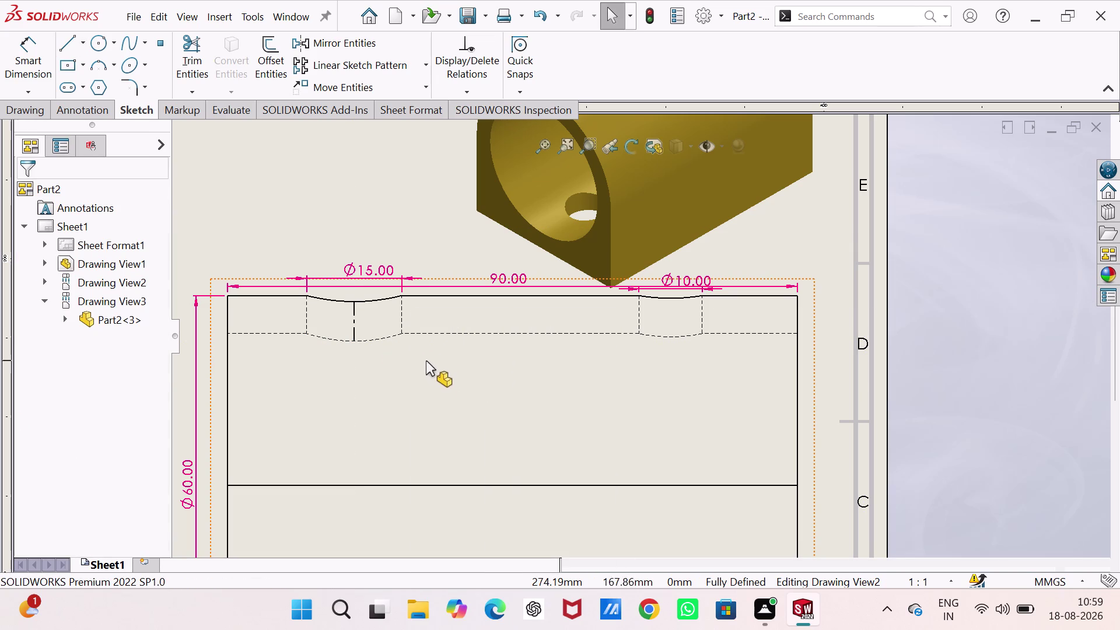
Dimension the centerline 20.00 from the left end and accept it as driven.
right_drag(345, 423, 370, 327)
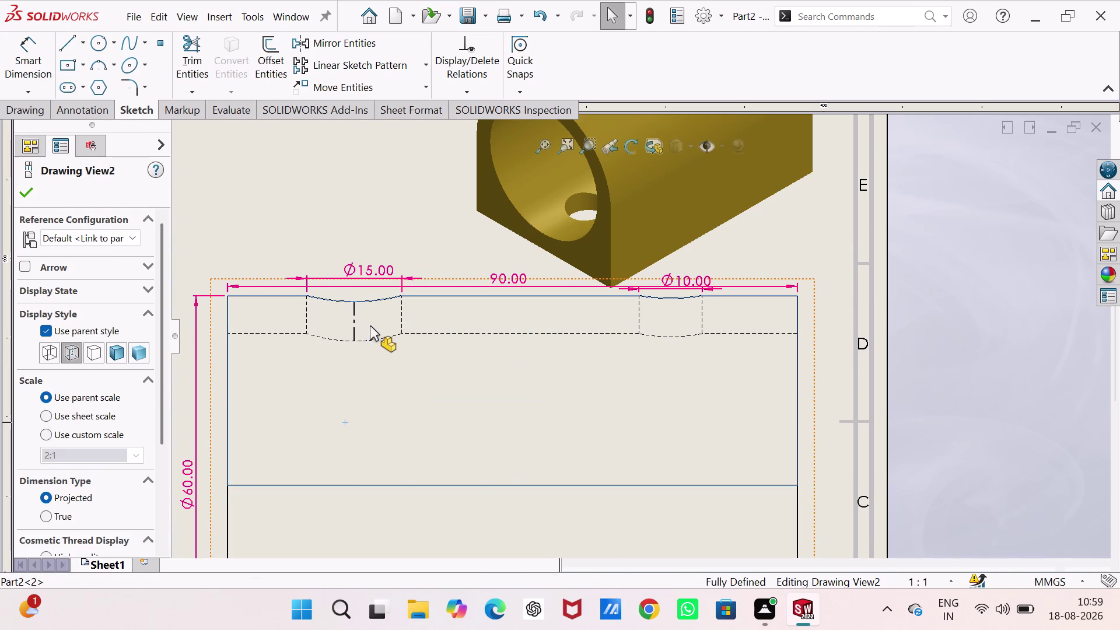
click(356, 318)
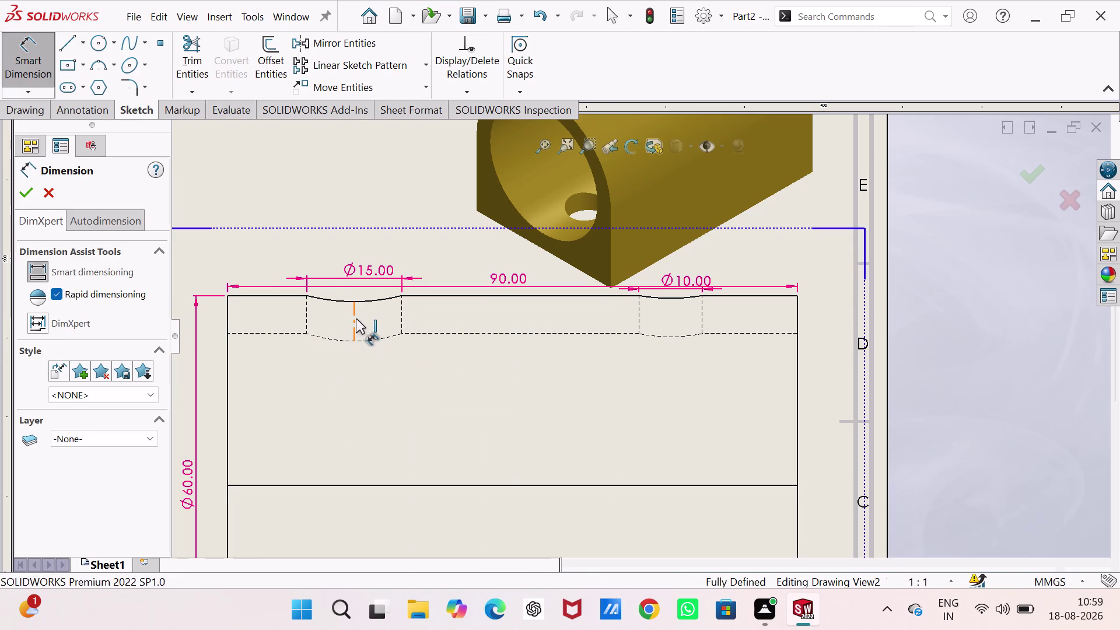
click(226, 314)
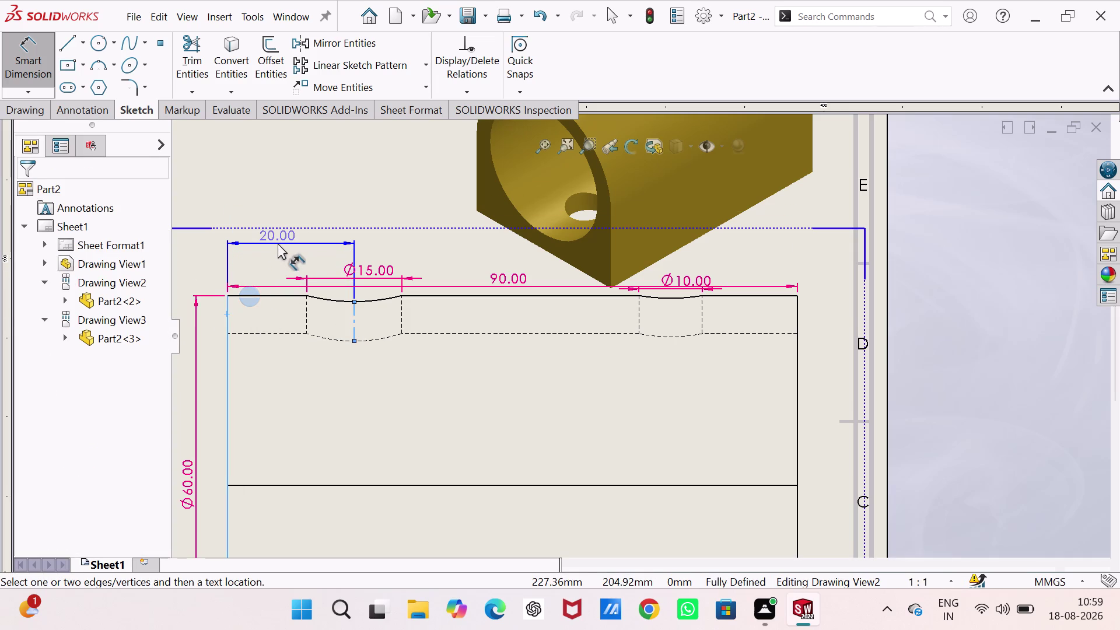
click(280, 251)
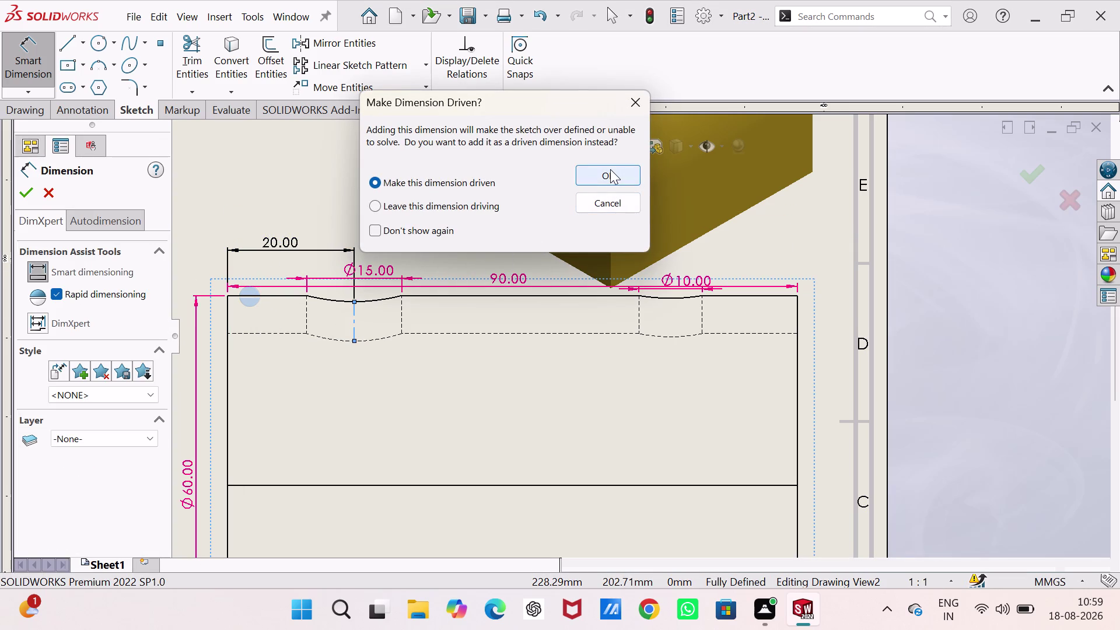
click(610, 169)
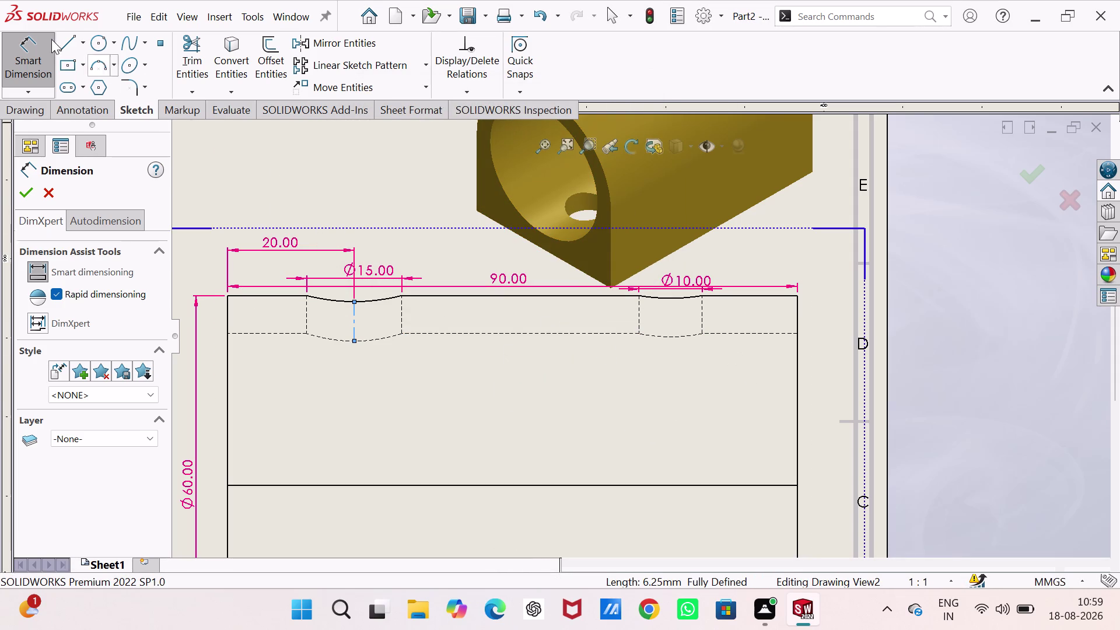
click(84, 40)
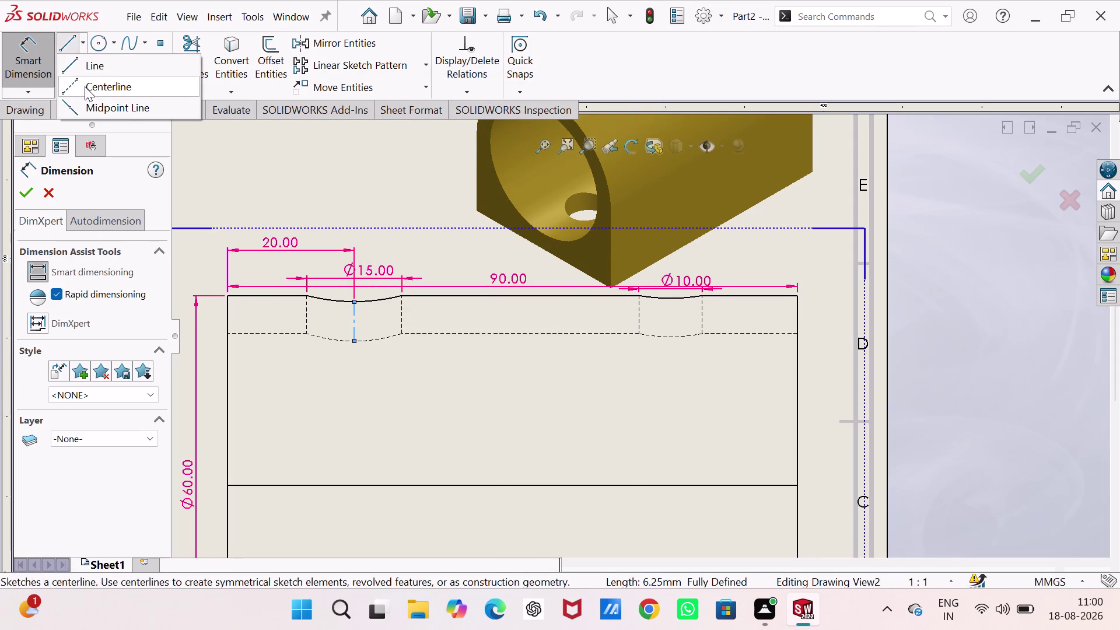
Draw a centerline across the Ø10 hole and end the chain.
click(85, 86)
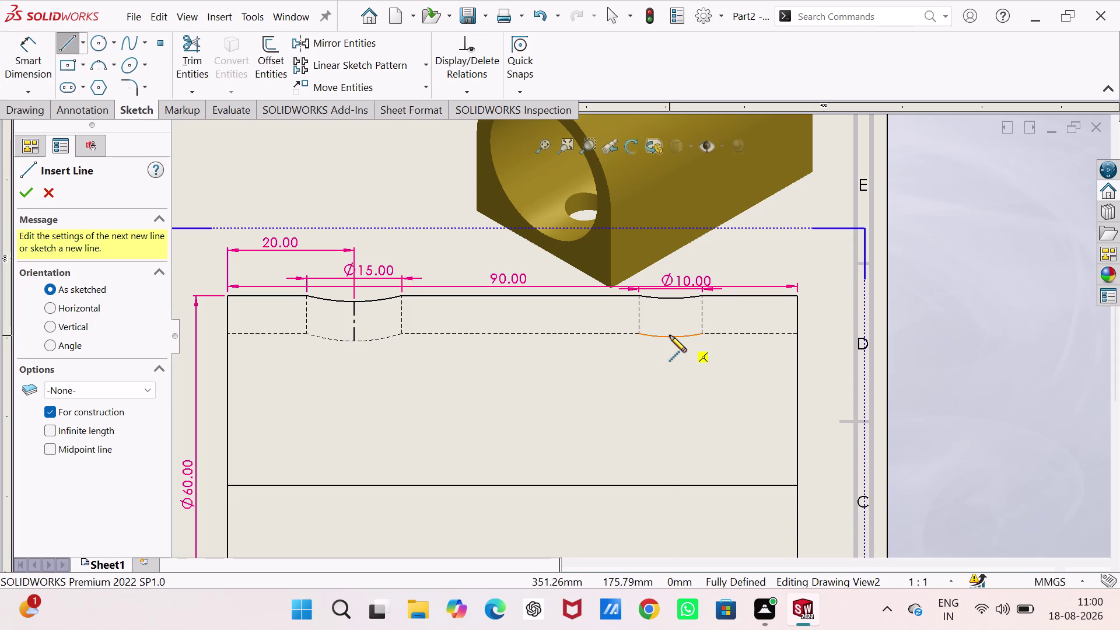
click(670, 335)
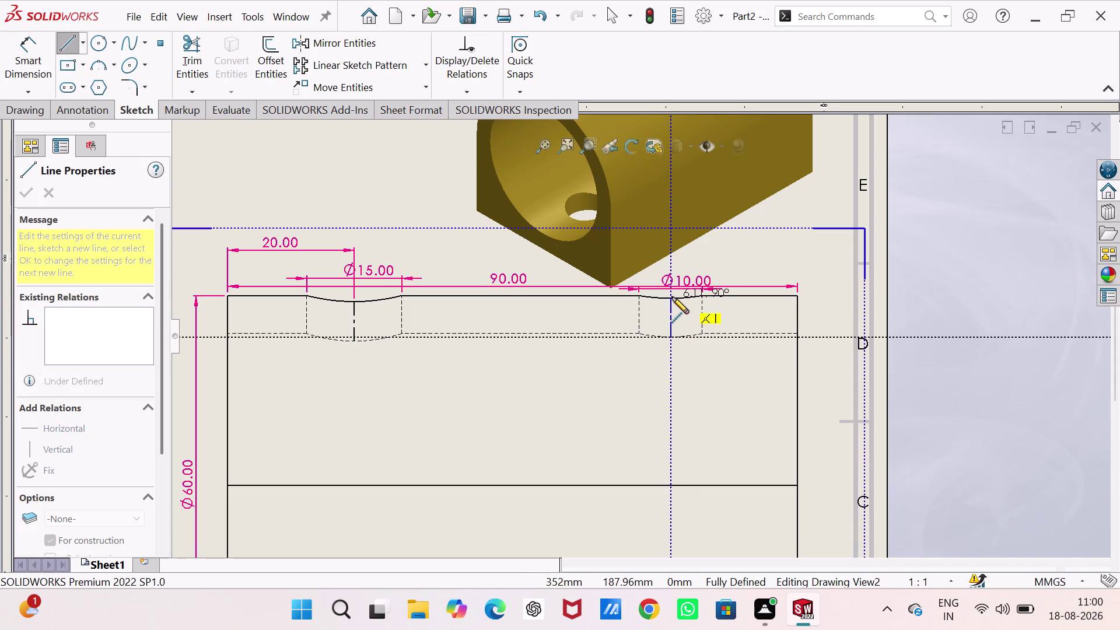
click(672, 297)
right_click(654, 393)
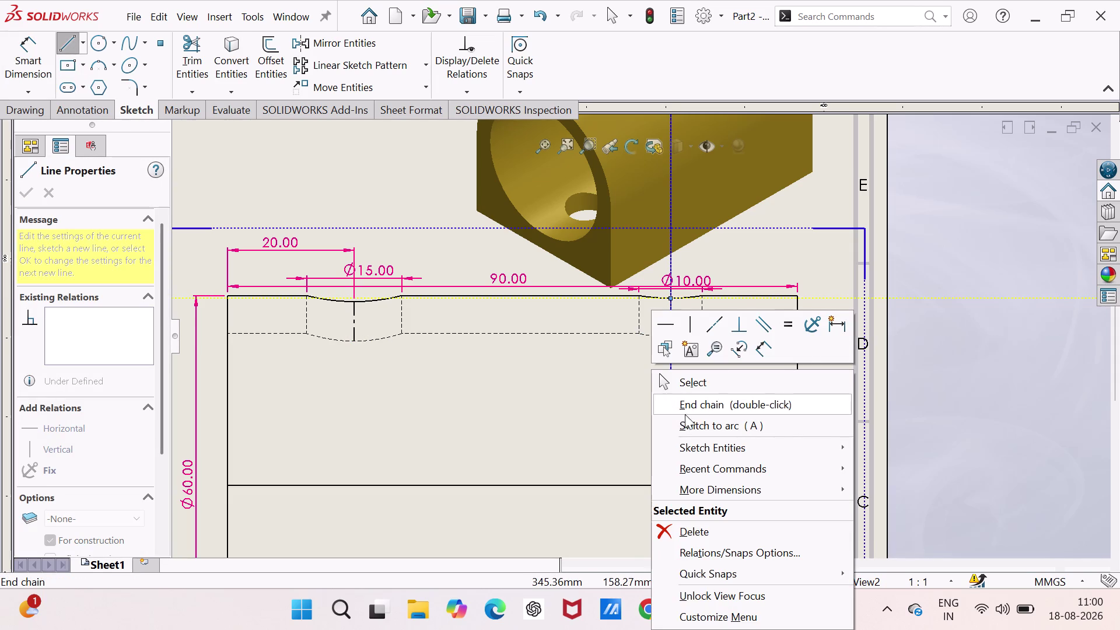
click(714, 382)
right_drag(534, 450, 551, 336)
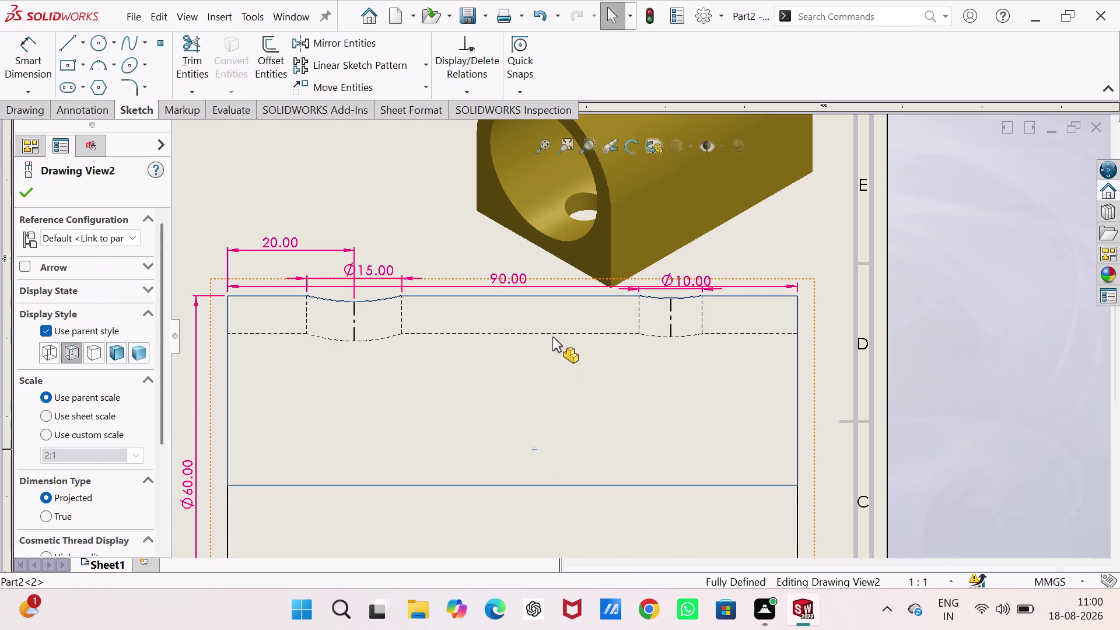
Dimension the Ø10 centerline 20.00 from the right end as driven.
click(671, 319)
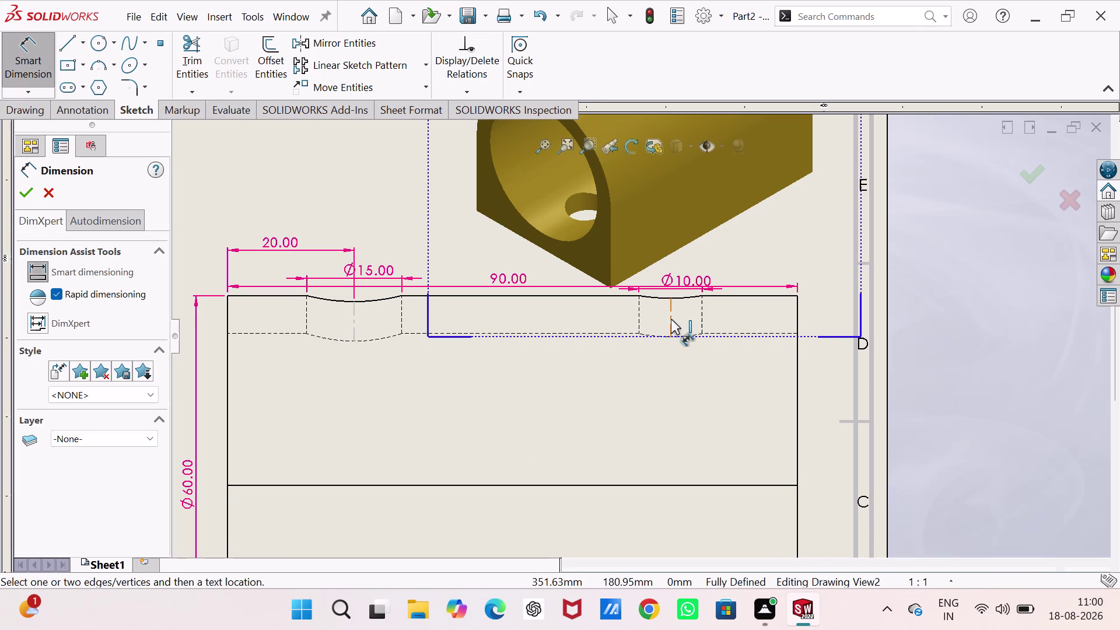
click(797, 324)
click(738, 262)
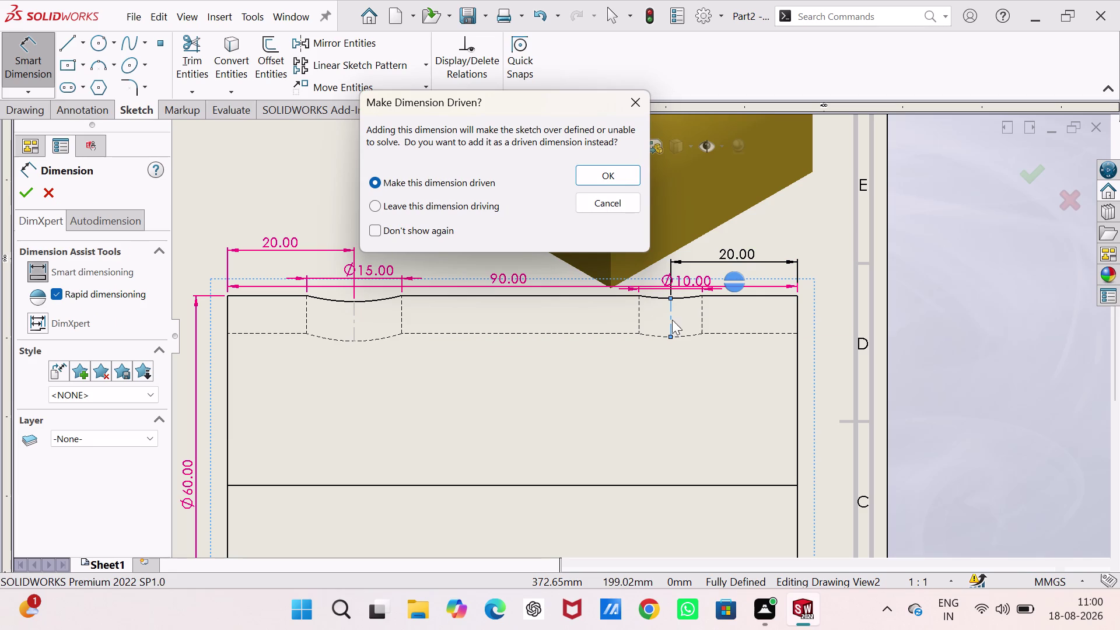
click(600, 176)
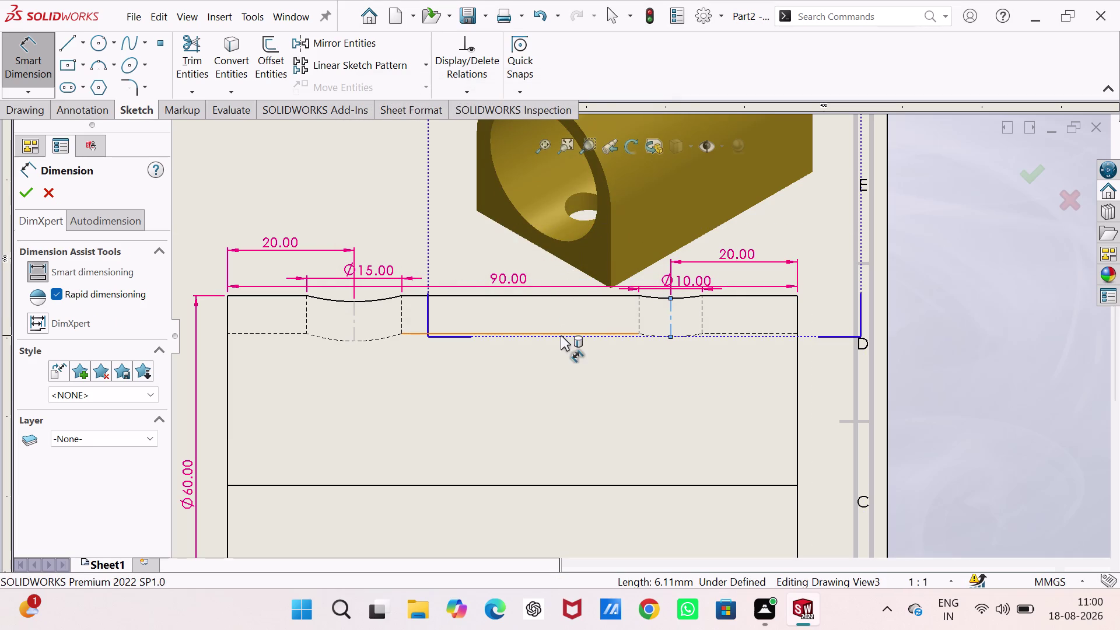
Move the Ø10.00 label clear of the 20.00 dimension.
drag(680, 278, 710, 279)
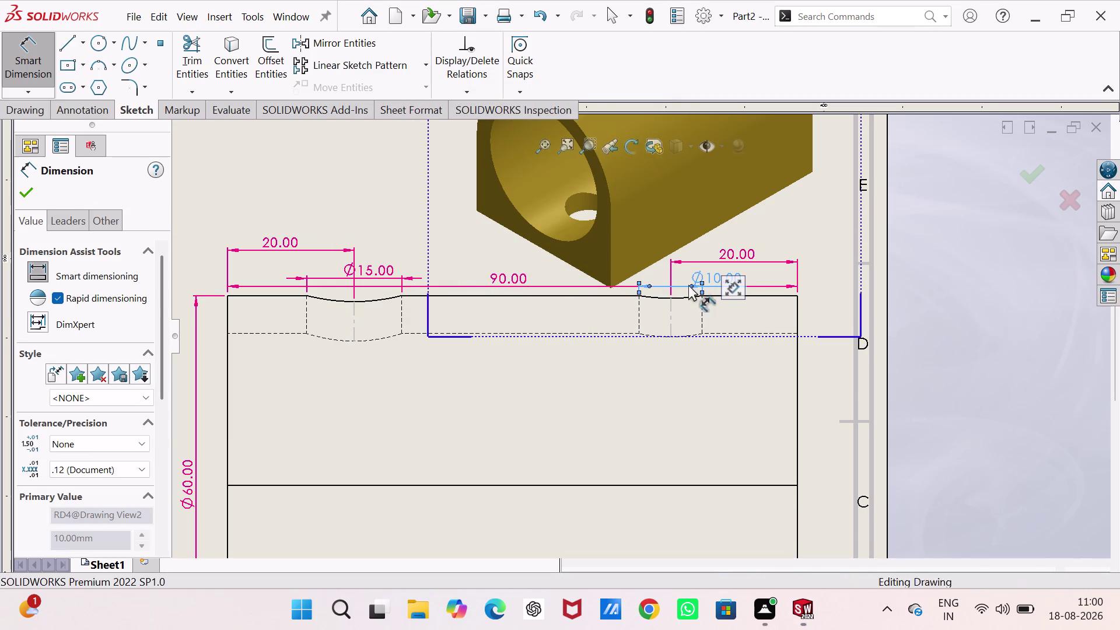
click(513, 371)
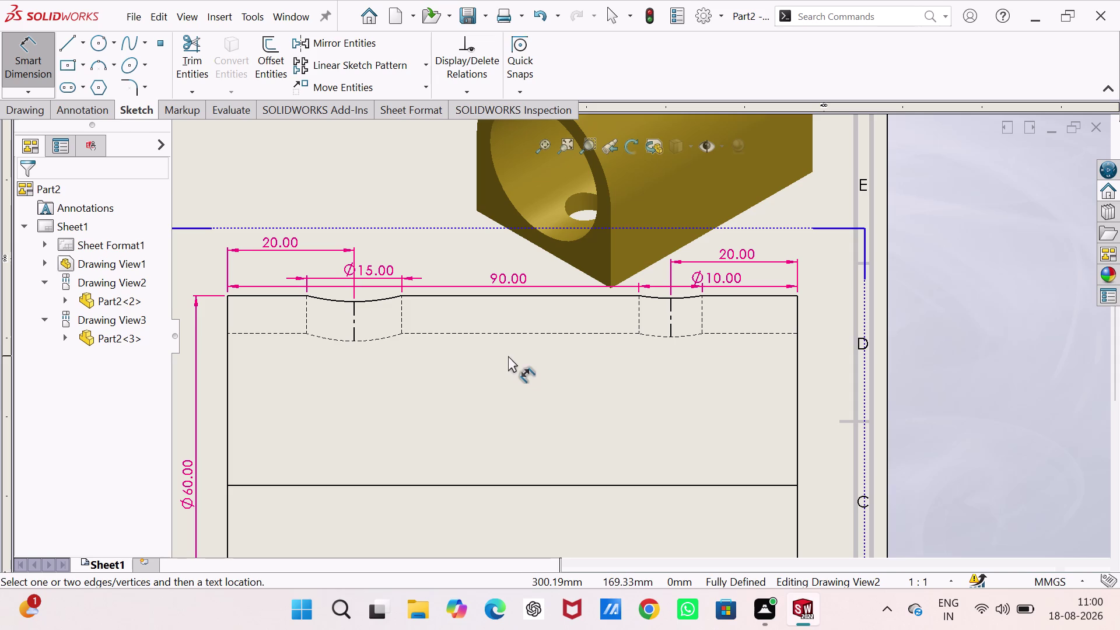
scroll(down, 3)
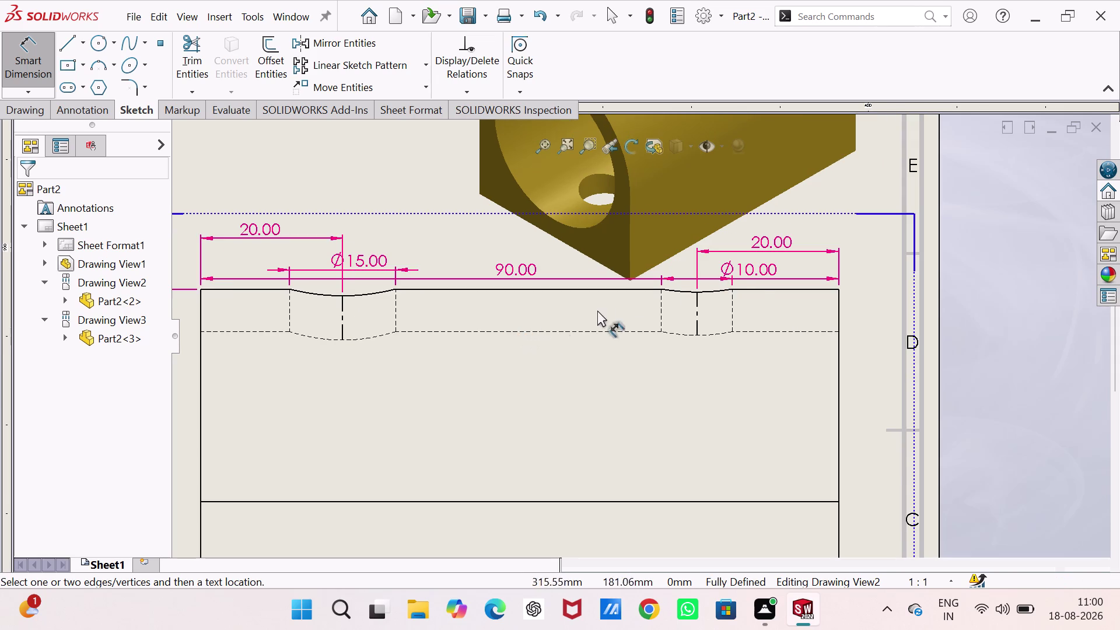
drag(724, 269, 724, 260)
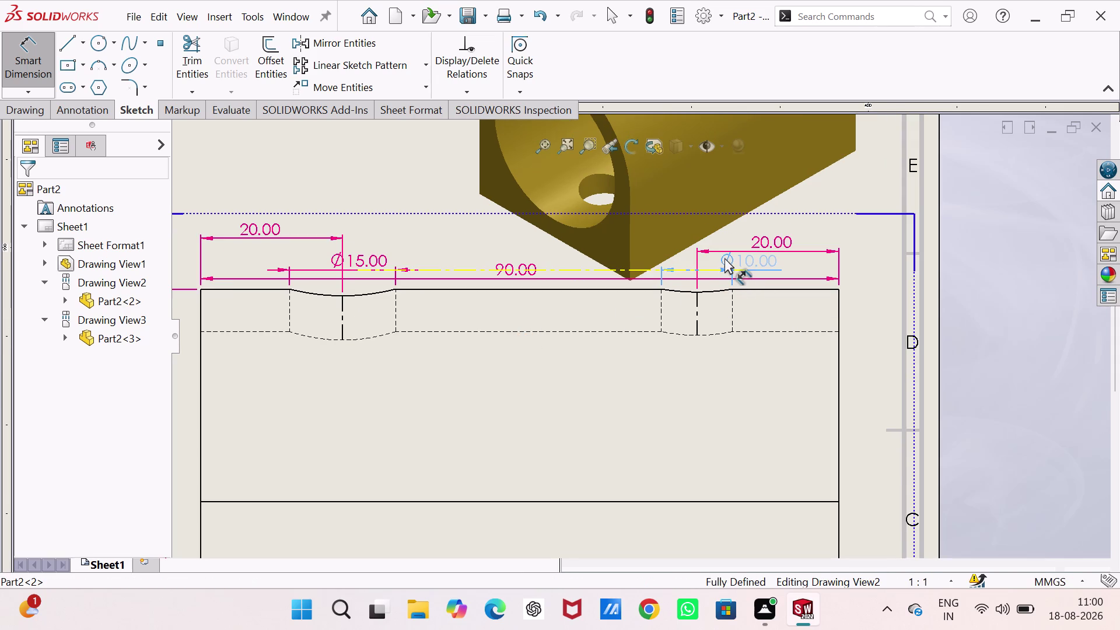
drag(724, 260, 725, 258)
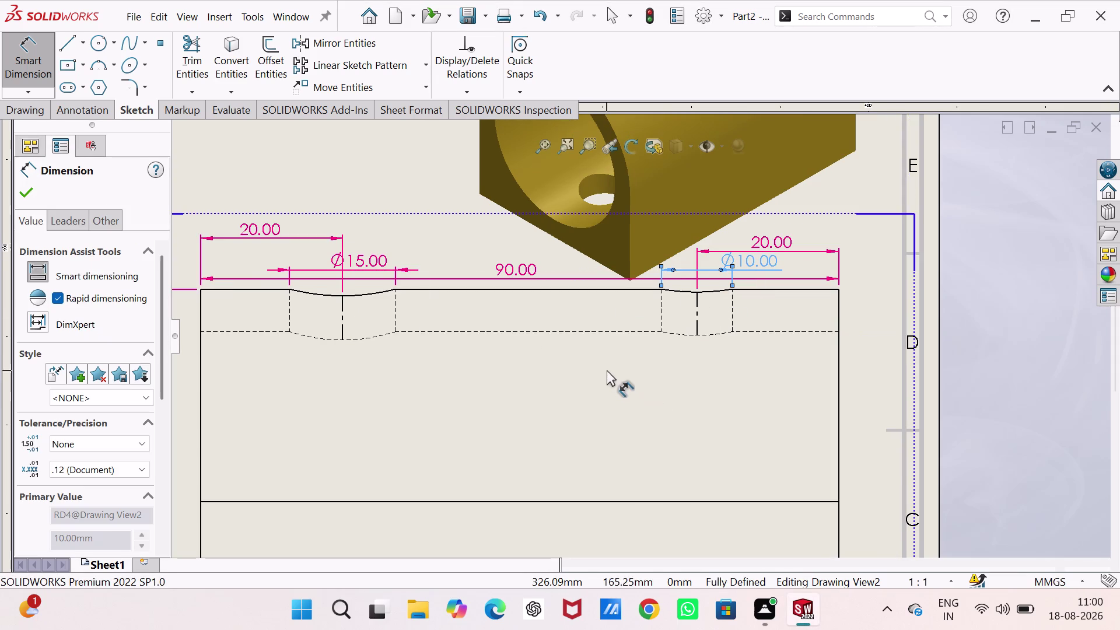
scroll(down, 3)
scroll(up, 3)
scroll(up, 3)
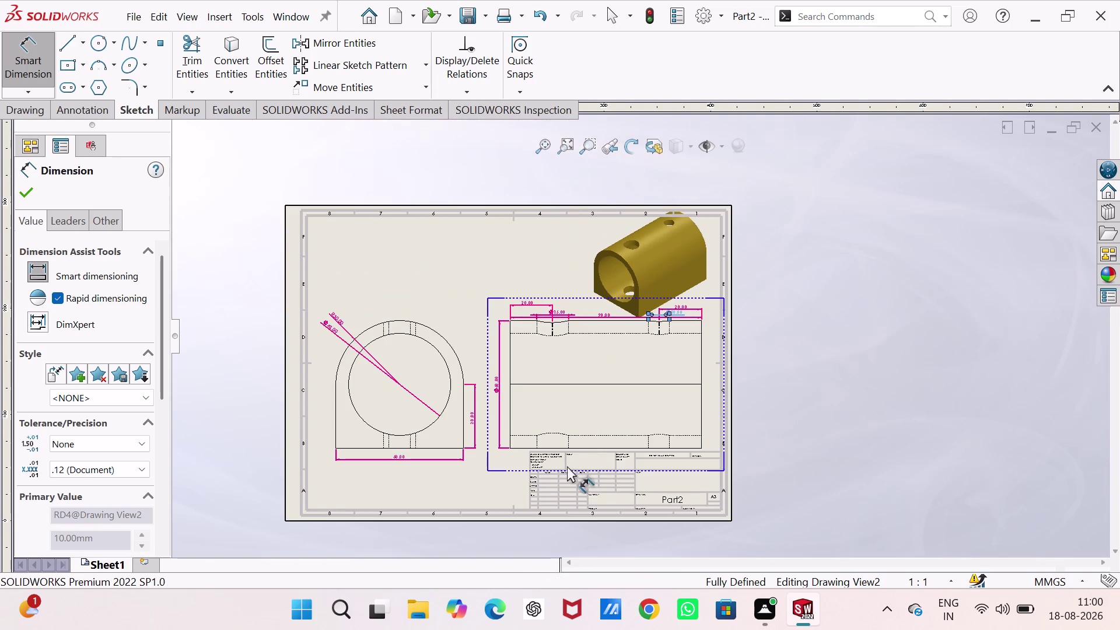
scroll(up, 3)
scroll(down, 3)
scroll(down, 3)
scroll(down, 3)
scroll(down, 3)
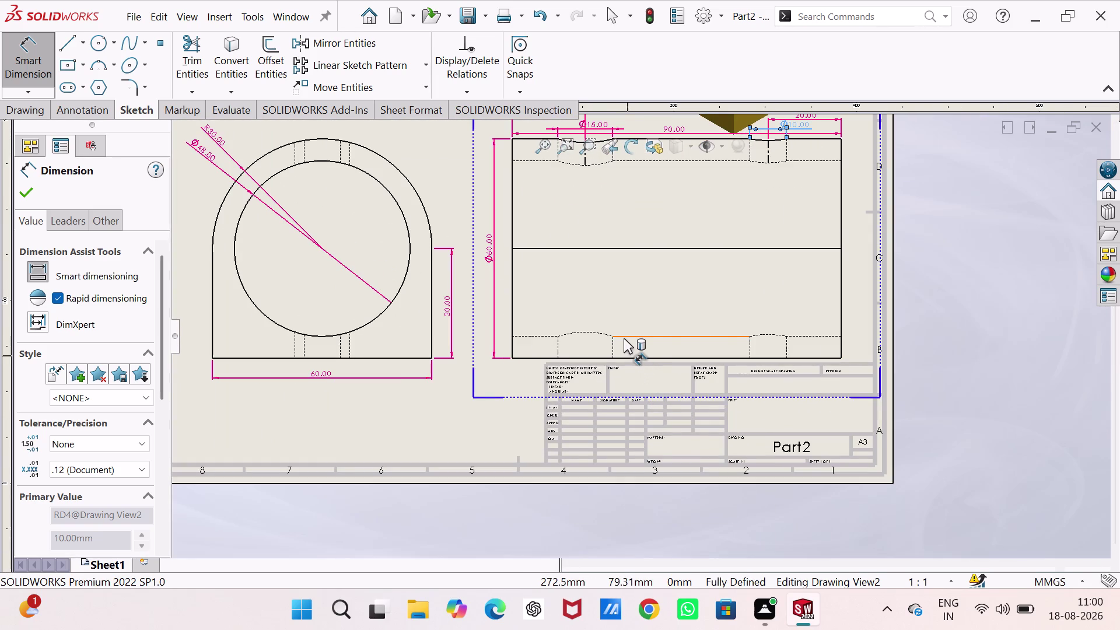
scroll(up, 3)
scroll(up, 3)
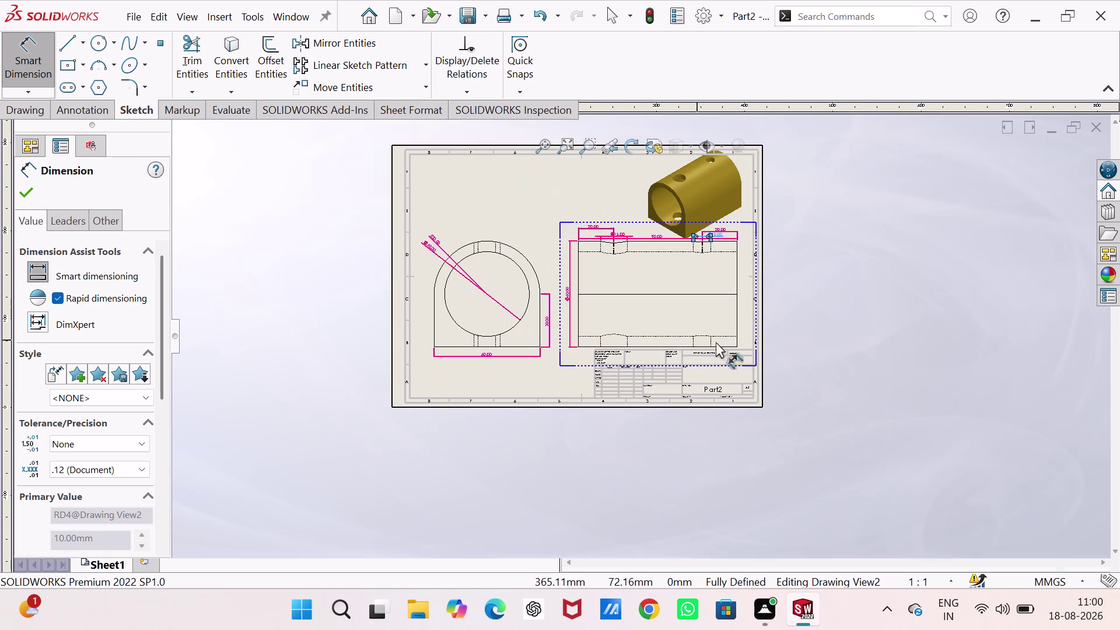
scroll(up, 3)
scroll(down, 3)
scroll(down, 3)
scroll(down, 3)
scroll(down, 3)
scroll(down, 3)
scroll(down, 3)
scroll(down, 3)
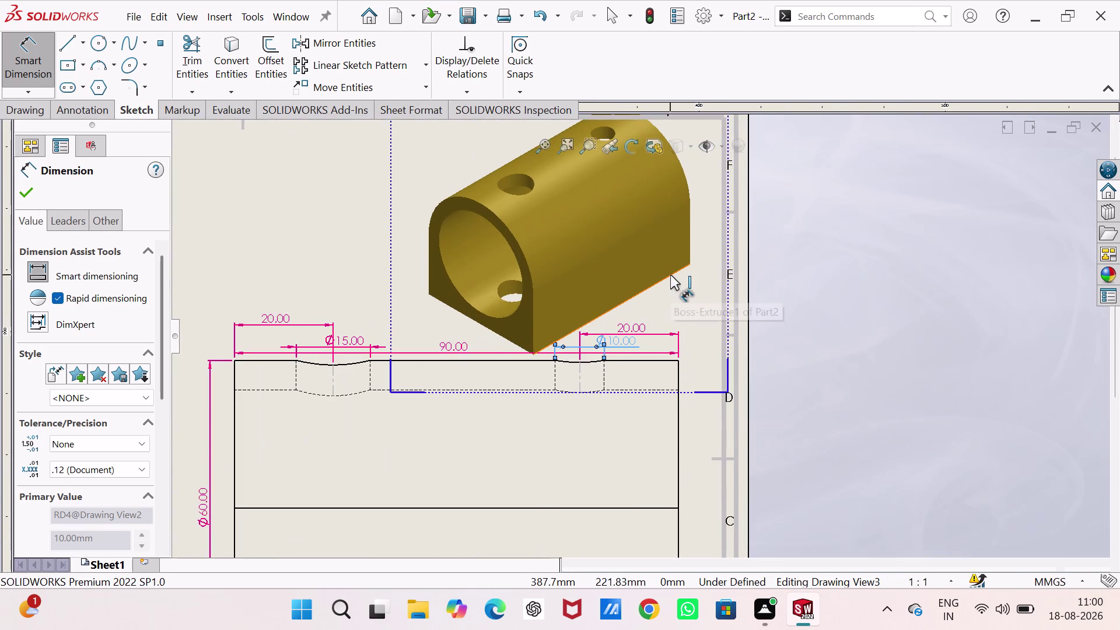
scroll(down, 3)
scroll(down, 3)
scroll(down, 3)
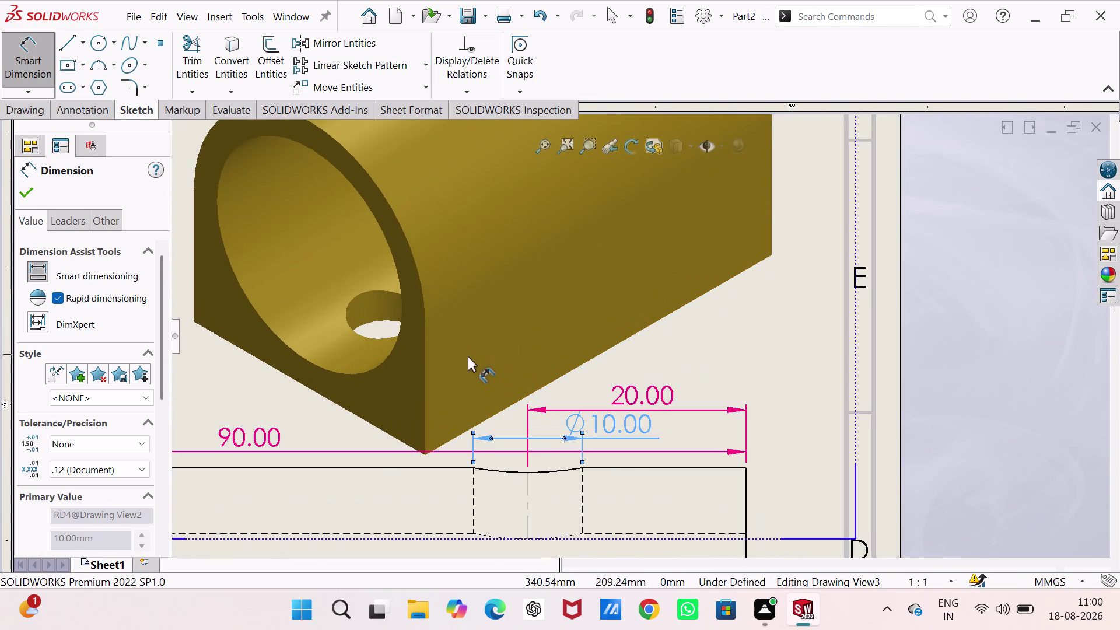
scroll(up, 3)
scroll(up, 3)
scroll(down, 3)
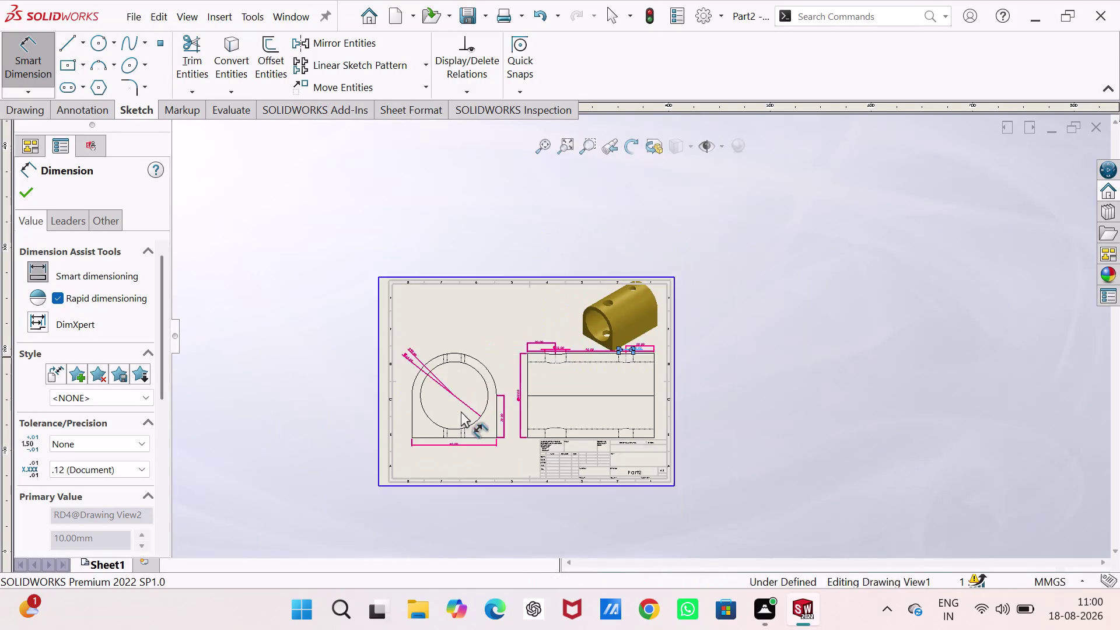
scroll(down, 3)
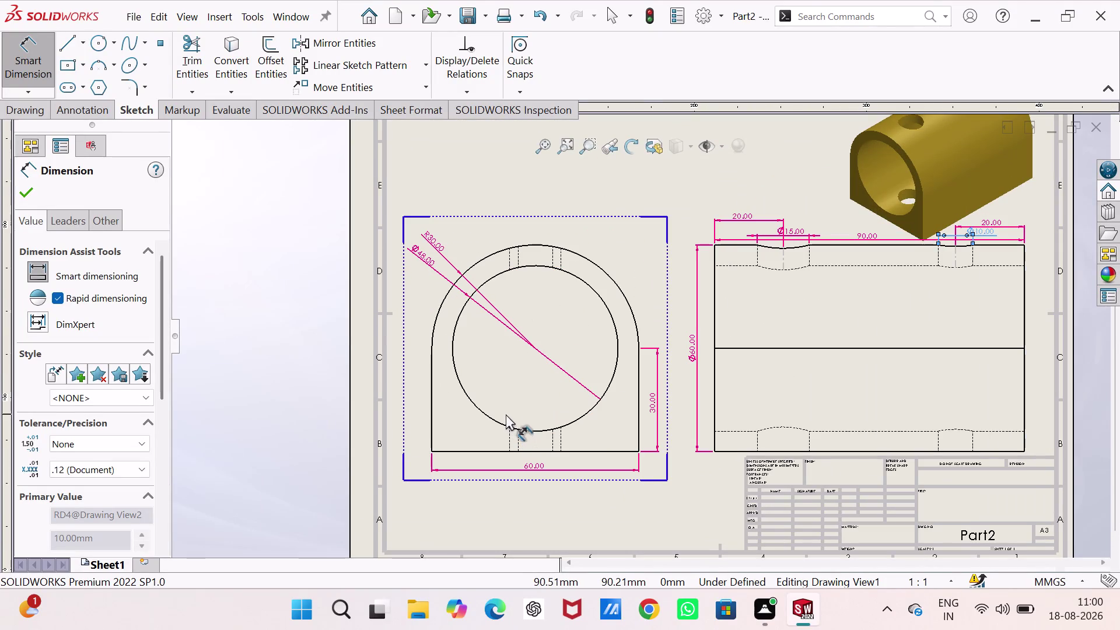
scroll(up, 3)
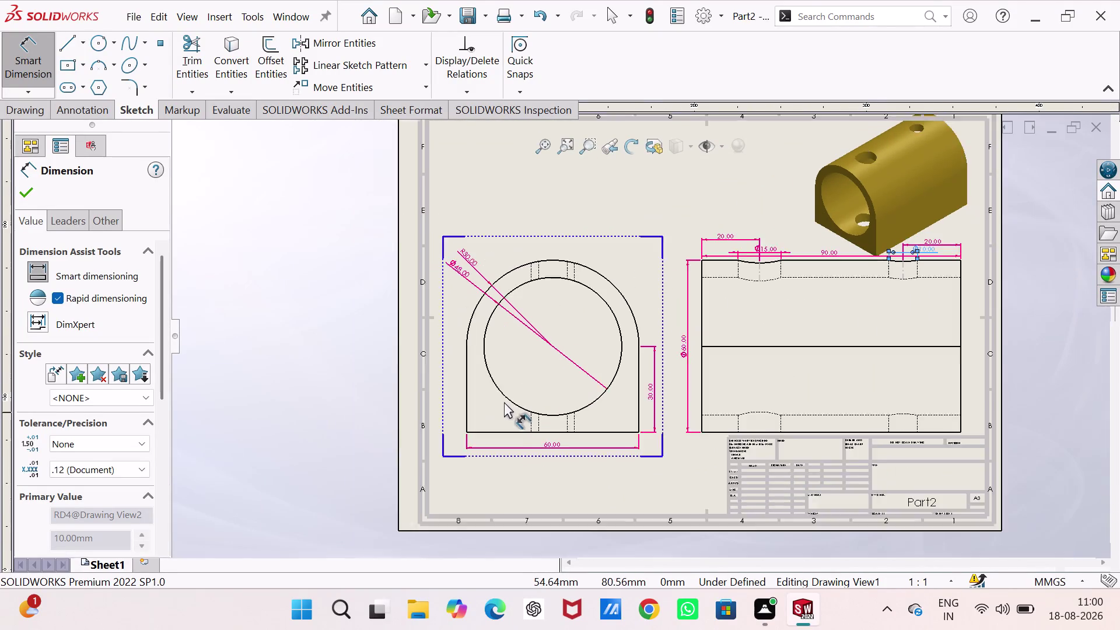
scroll(up, 3)
scroll(down, 3)
scroll(down, 3)
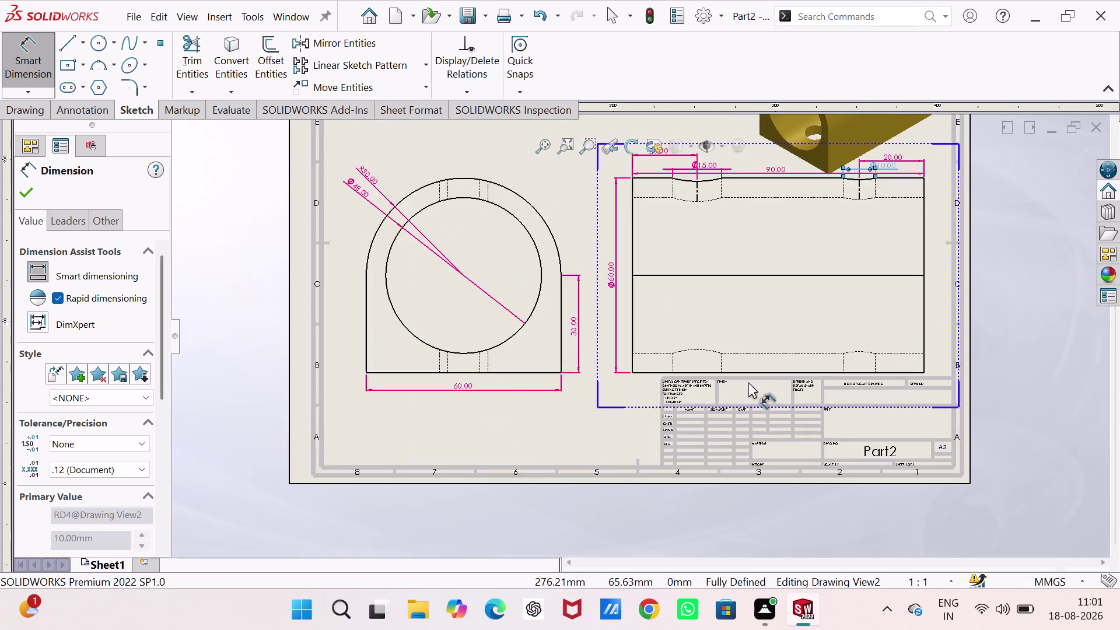
scroll(up, 3)
scroll(down, 3)
scroll(up, 3)
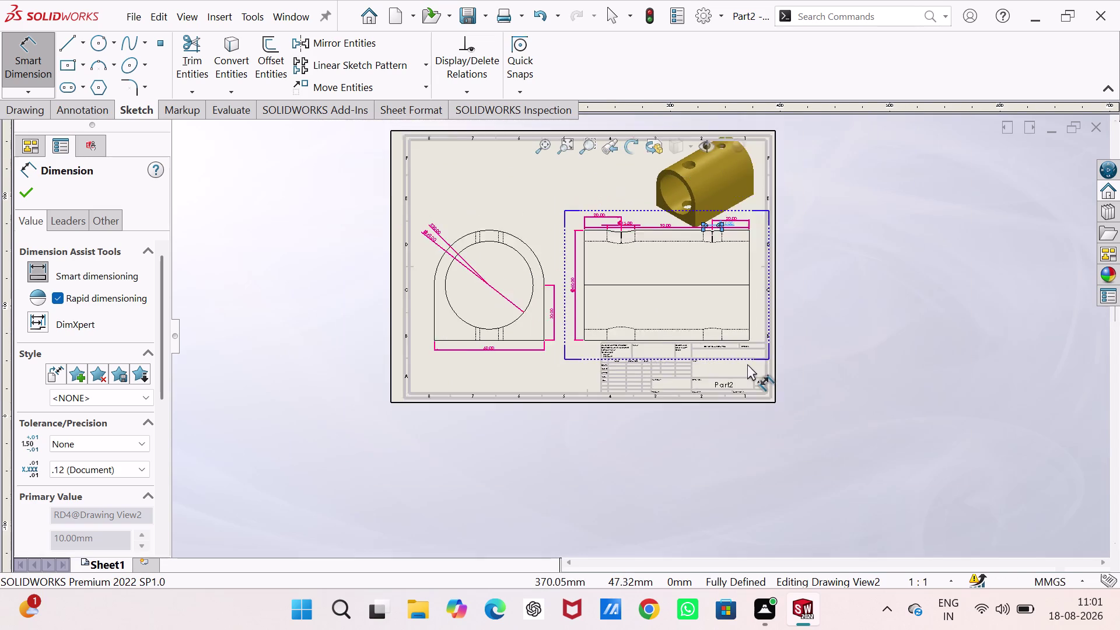
scroll(up, 3)
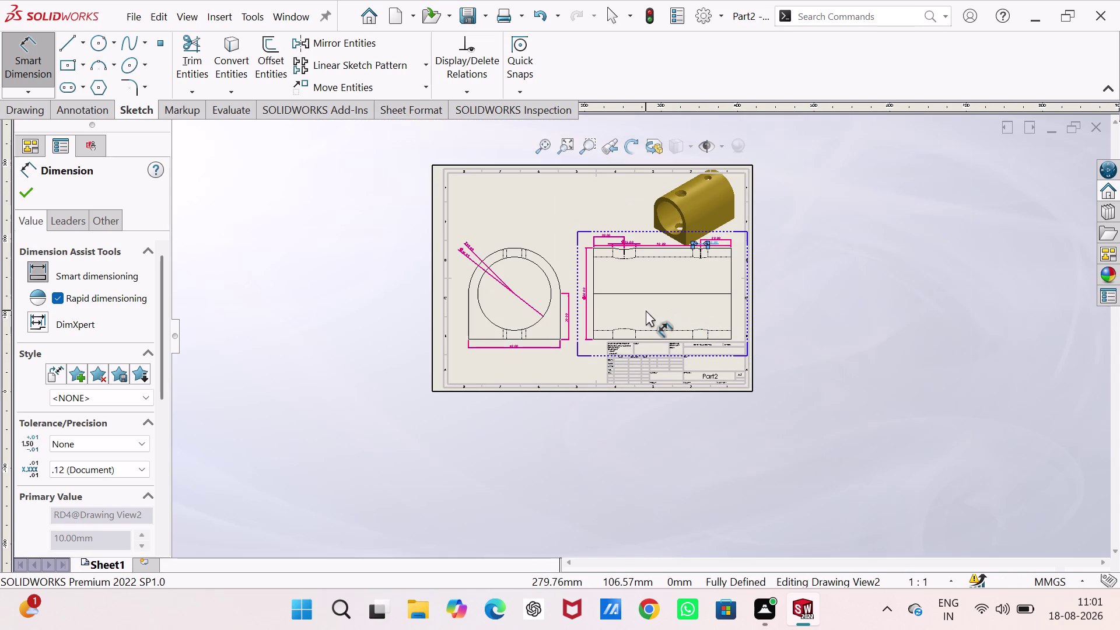
key(ctrl+s)
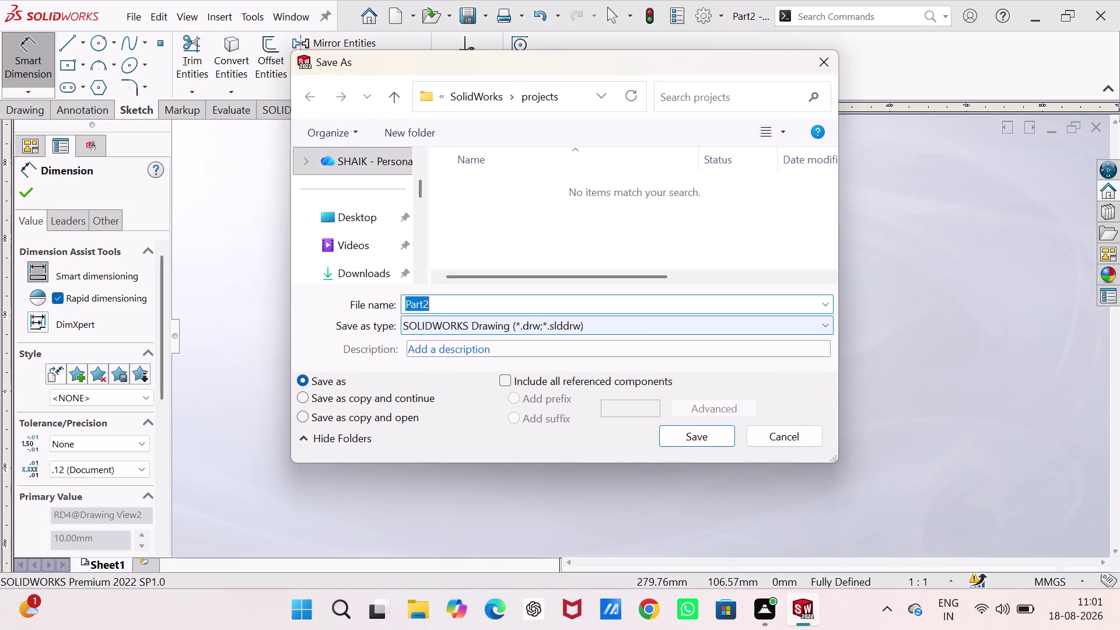
Save the drawing as a PDF named Part2.
click(700, 326)
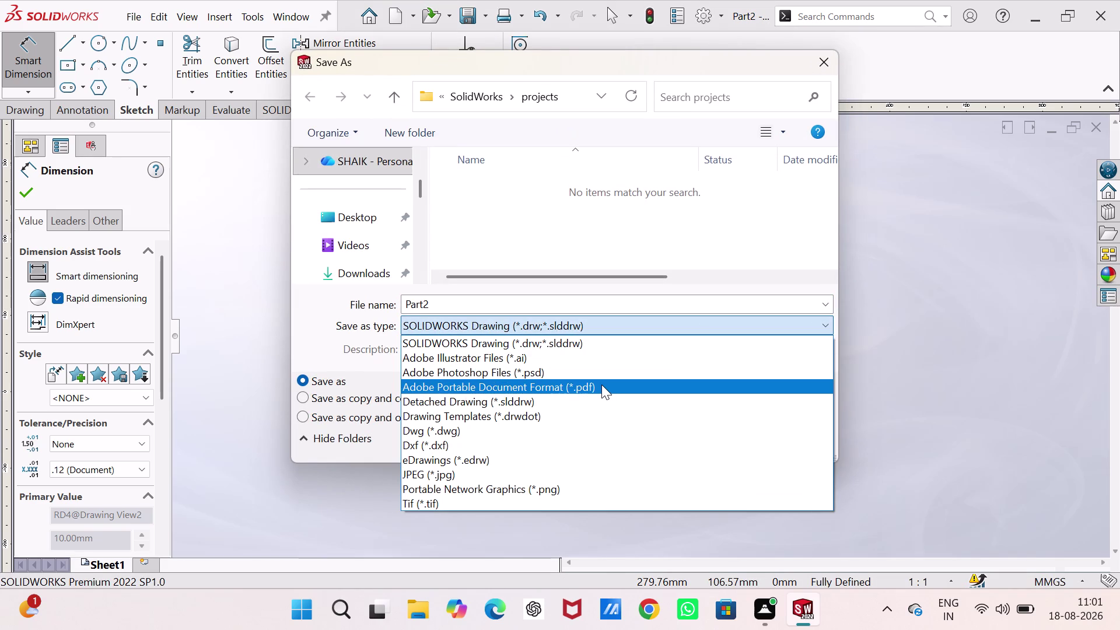
click(602, 384)
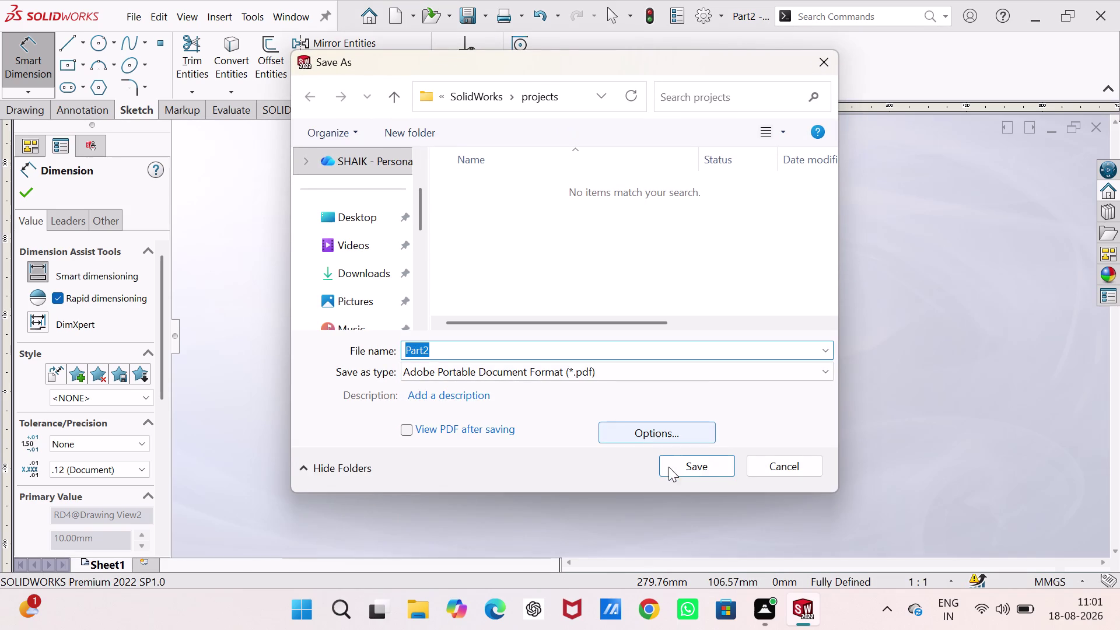
click(692, 465)
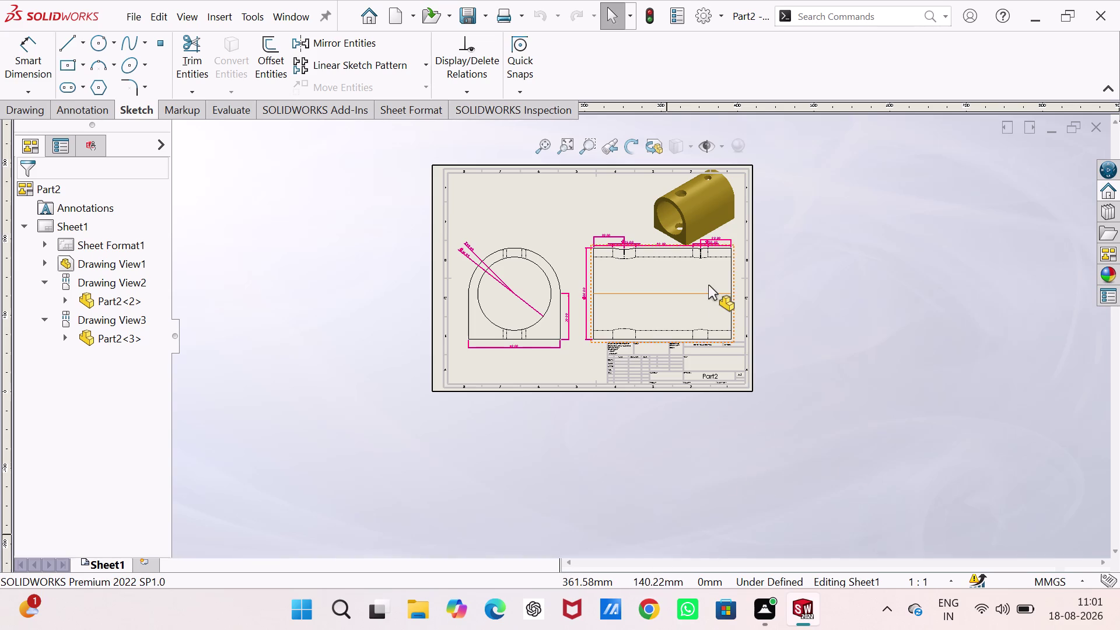
scroll(up, 3)
scroll(up, 3)
scroll(down, 3)
scroll(down, 3)
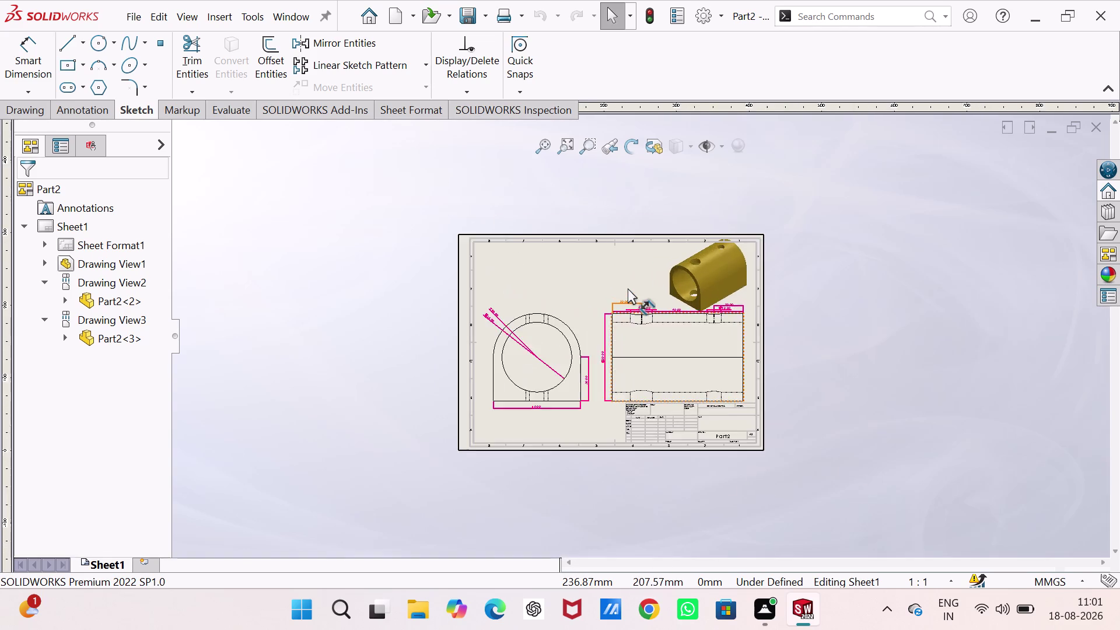
scroll(down, 3)
scroll(down, 3)
scroll(down, 3)
scroll(down, 3)
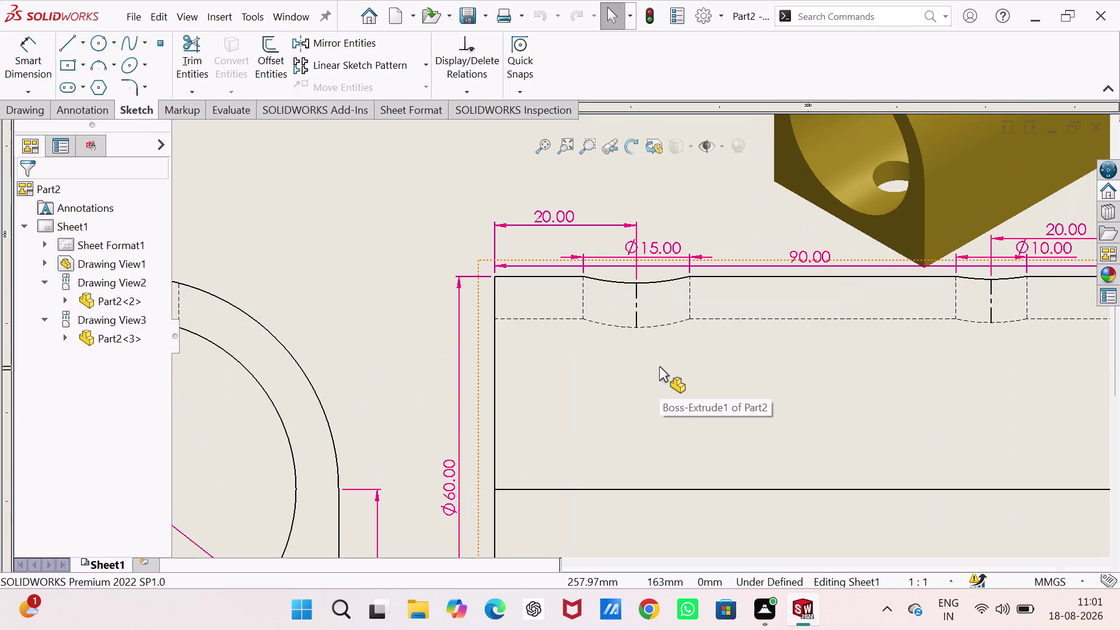
scroll(down, 3)
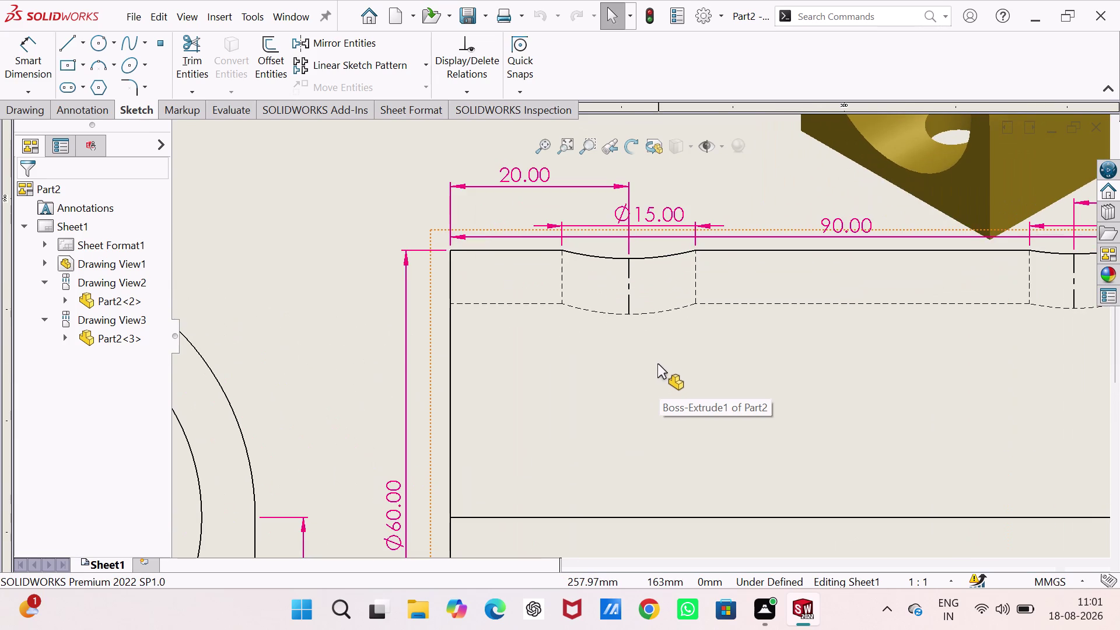
scroll(down, 3)
scroll(up, 3)
scroll(up, 3)
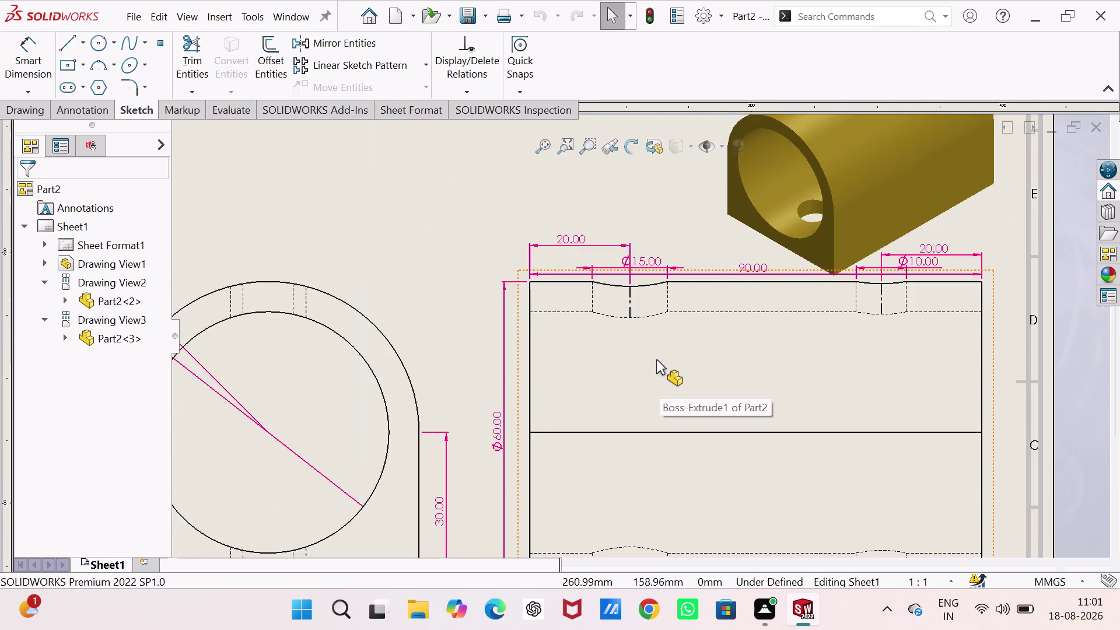
scroll(up, 3)
scroll(up, 3)
scroll(down, 3)
scroll(up, 3)
scroll(down, 3)
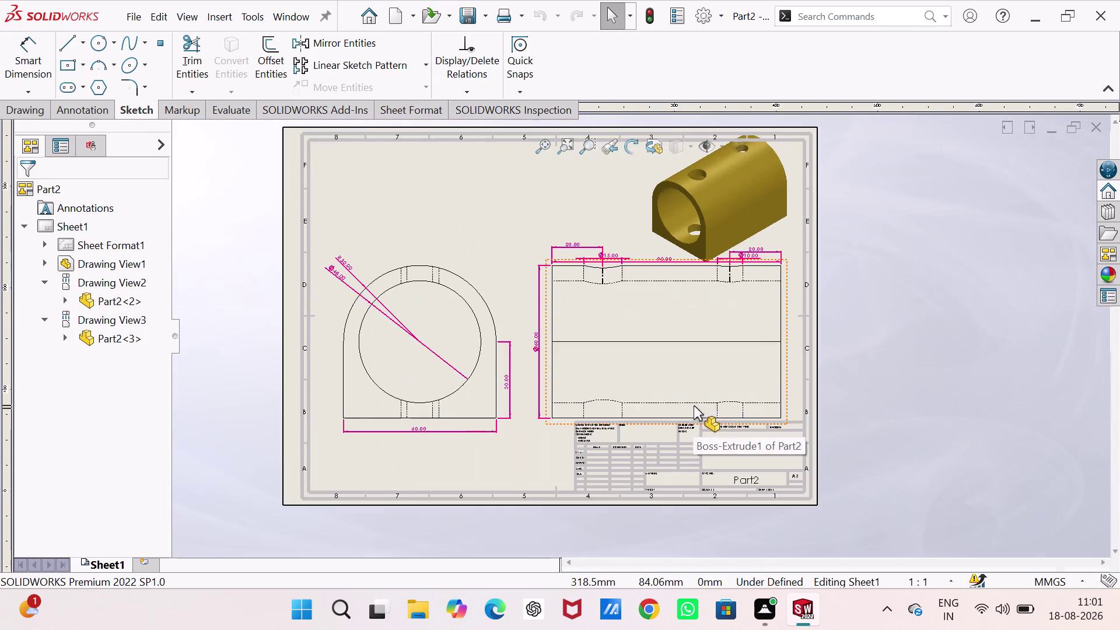
scroll(down, 3)
scroll(up, 3)
scroll(down, 3)
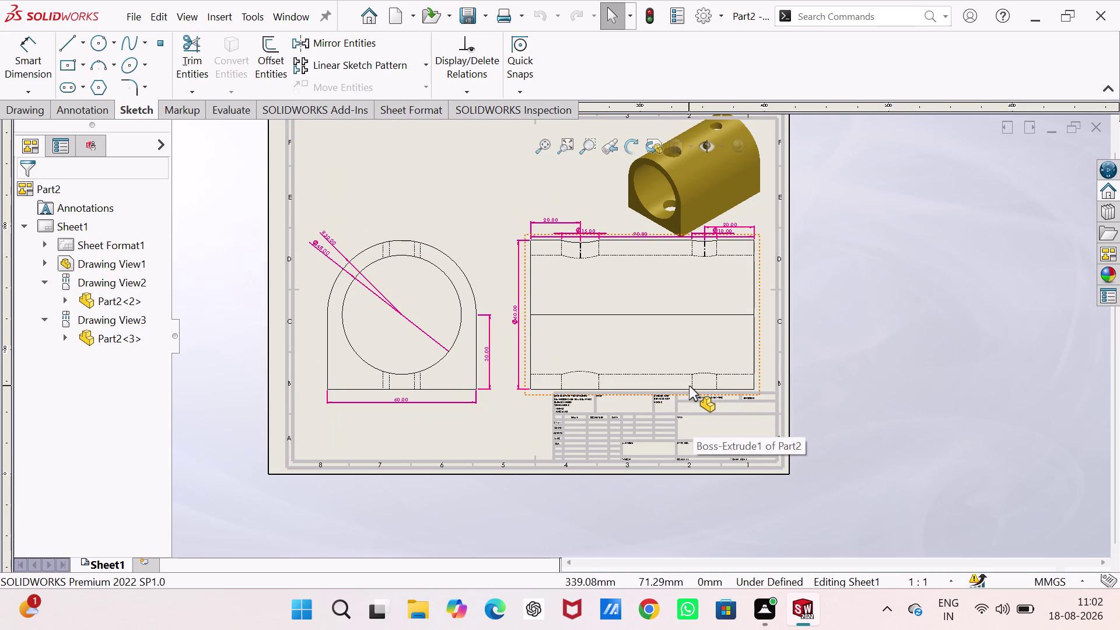
scroll(down, 3)
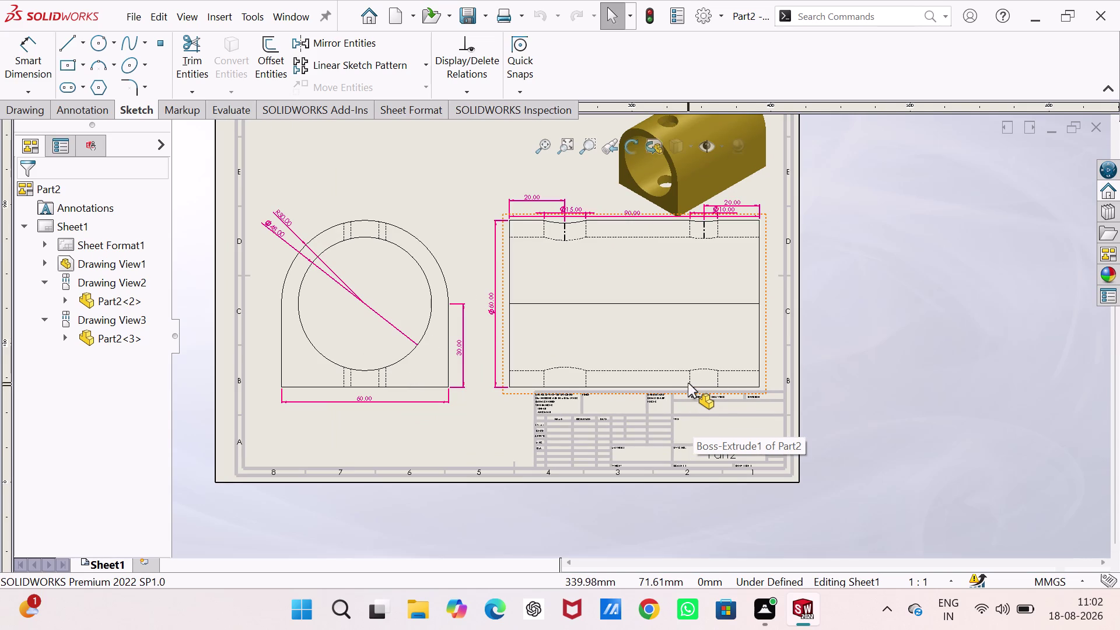
scroll(up, 3)
scroll(up, 3)
scroll(down, 3)
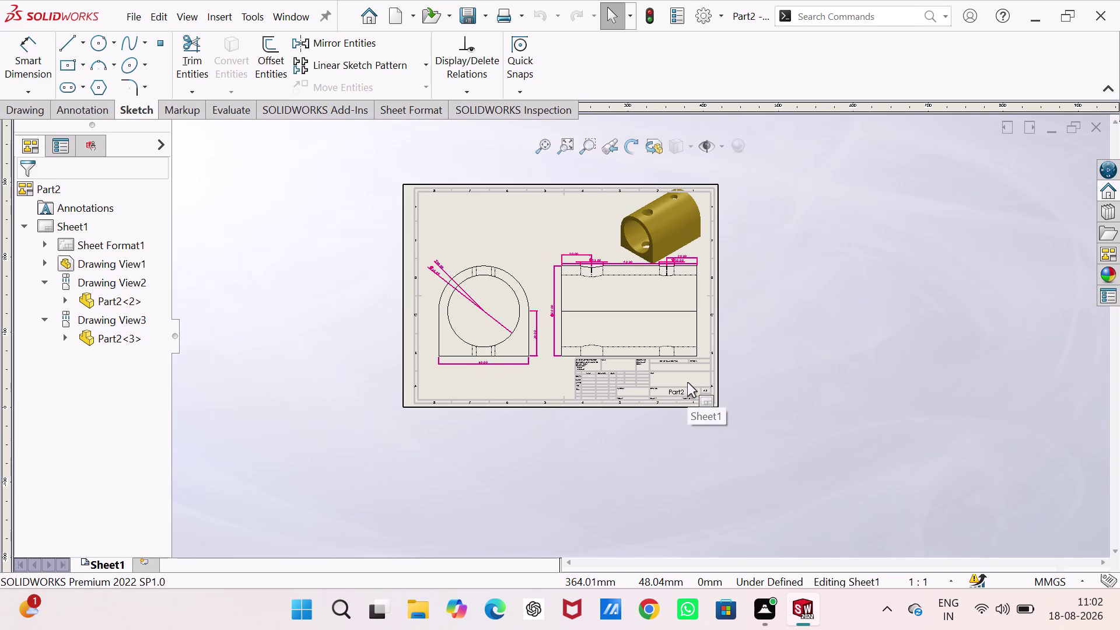
key(ctrl+s)
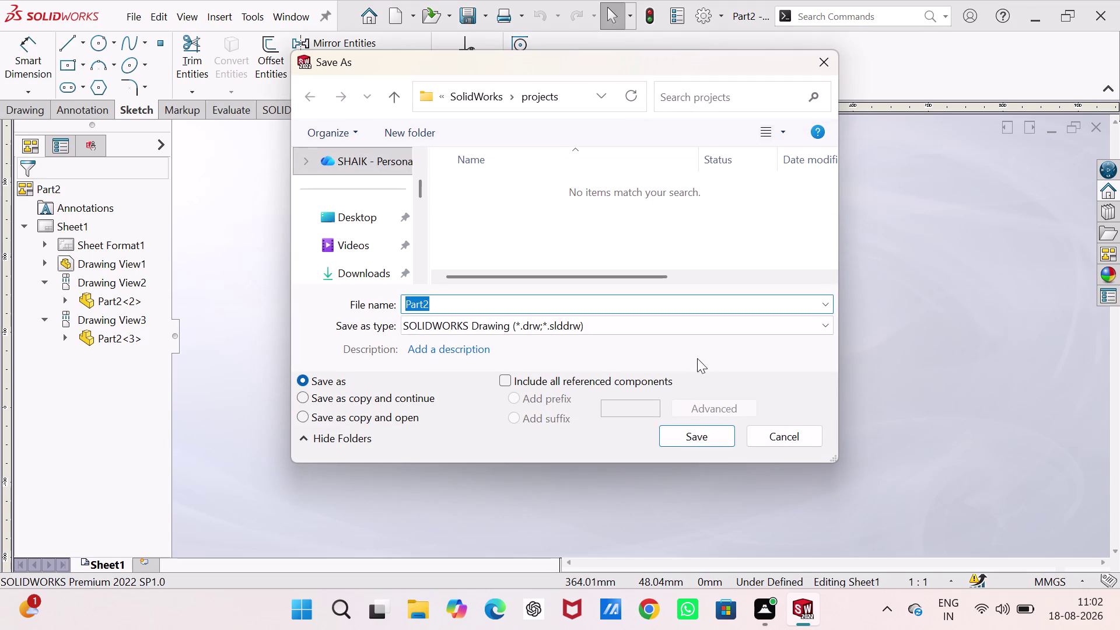
Export the drawing as Adobe PDF Part2.pdf, replacing the existing file, then request a new document.
click(813, 328)
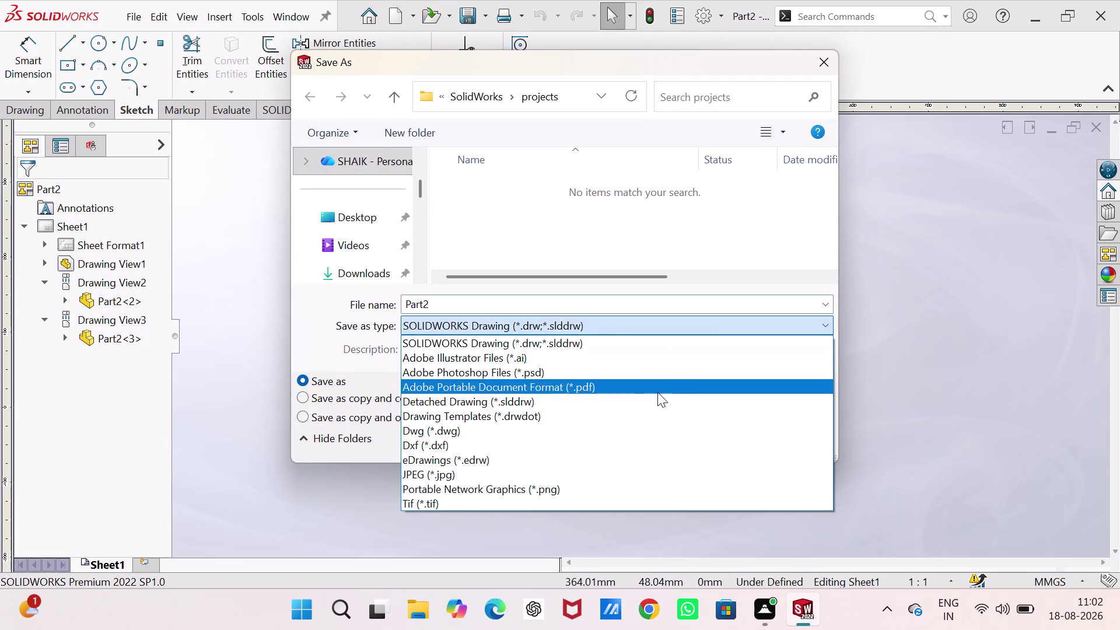
click(616, 388)
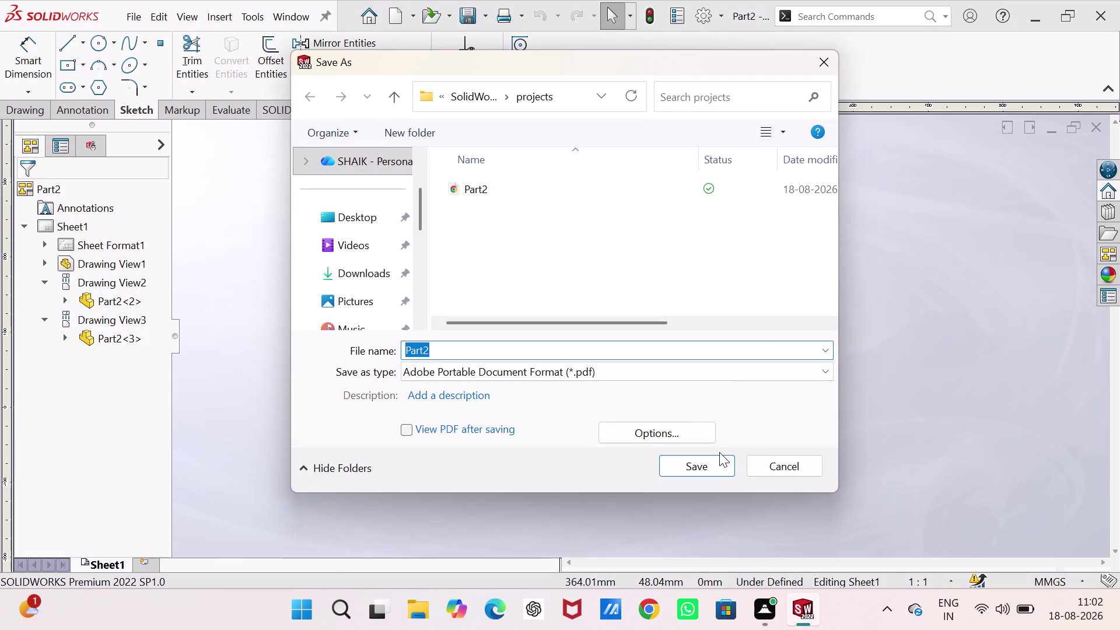
click(693, 465)
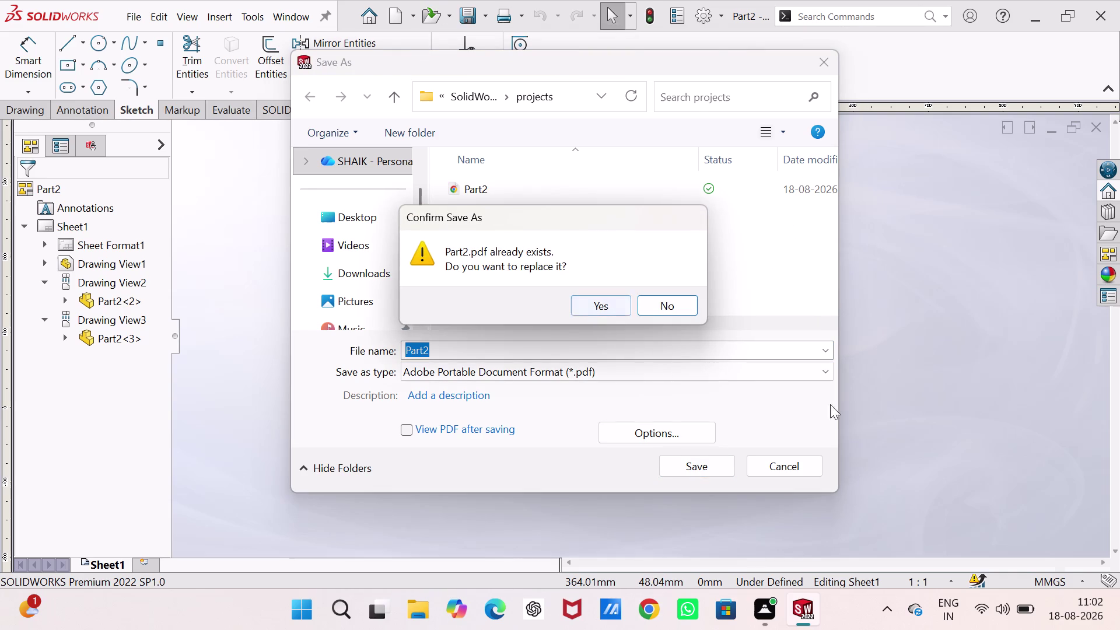
click(656, 314)
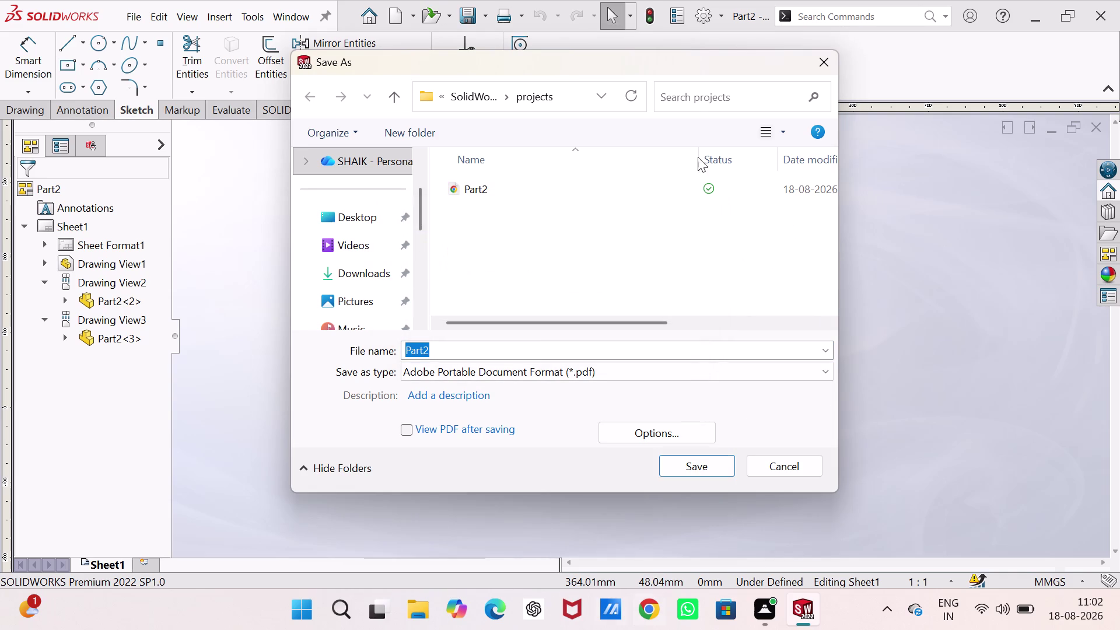
drag(769, 470, 769, 464)
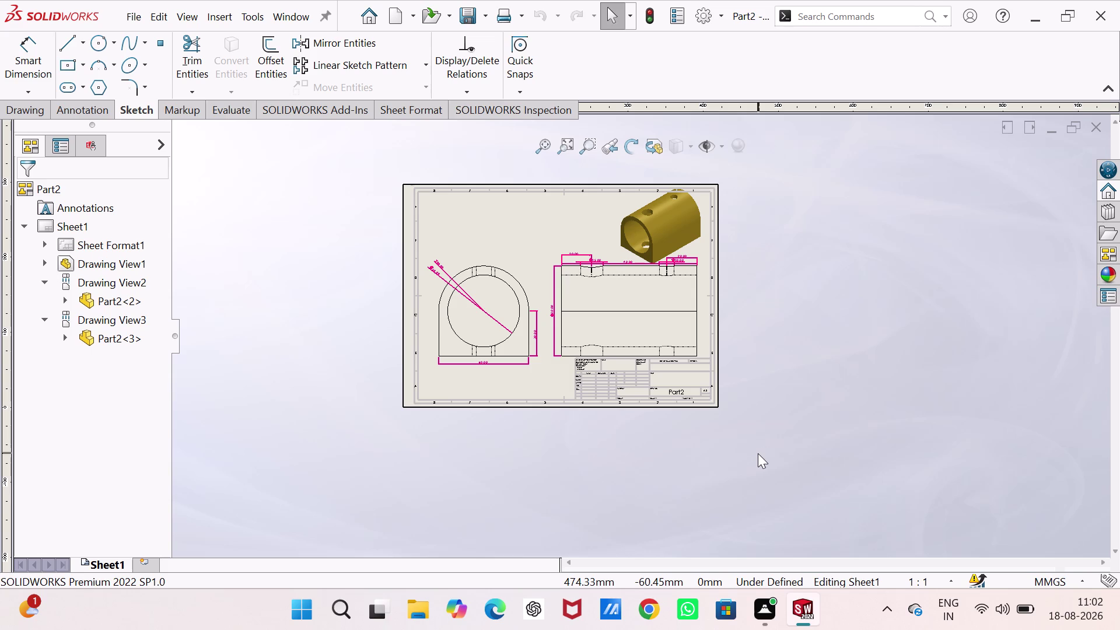
key(ctrl+n)
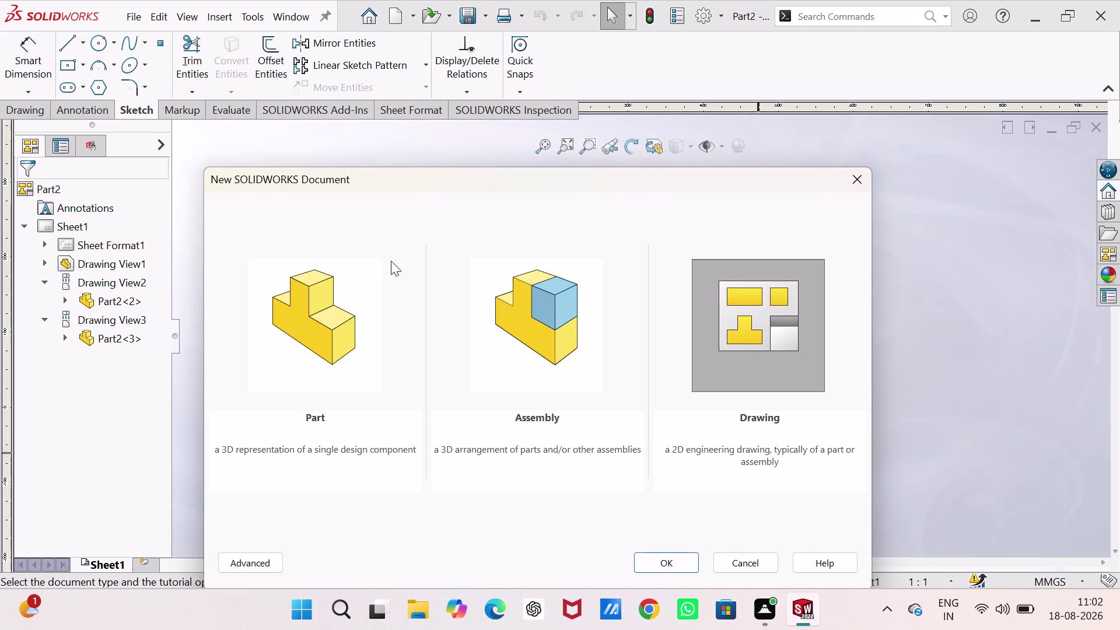
Create a new blank Part document, Part3, and select its Front Plane.
click(301, 313)
click(678, 557)
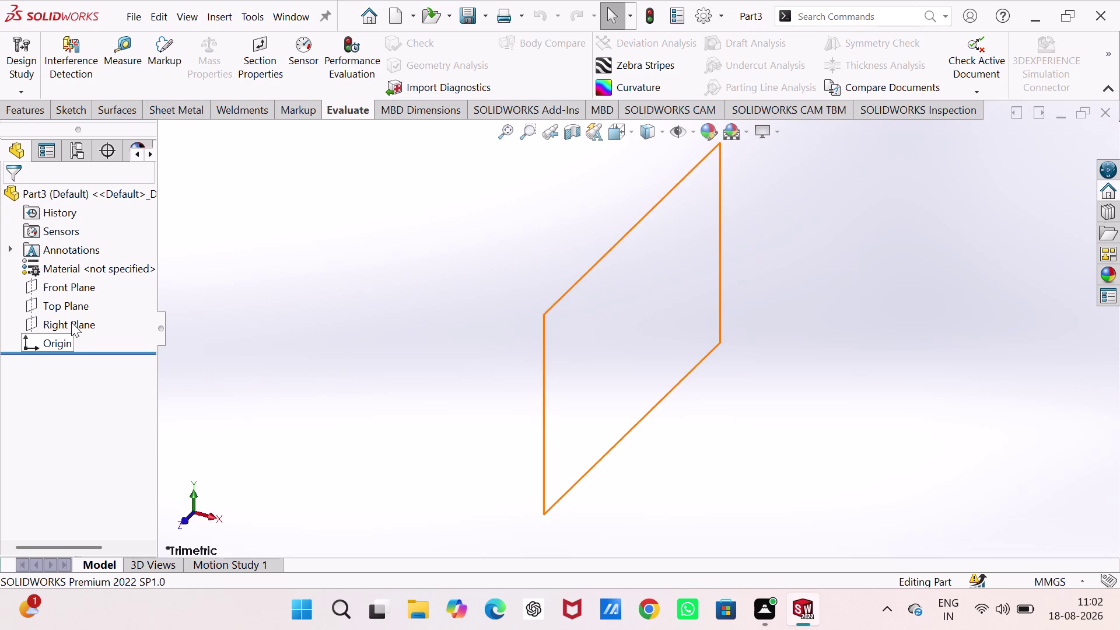
click(83, 293)
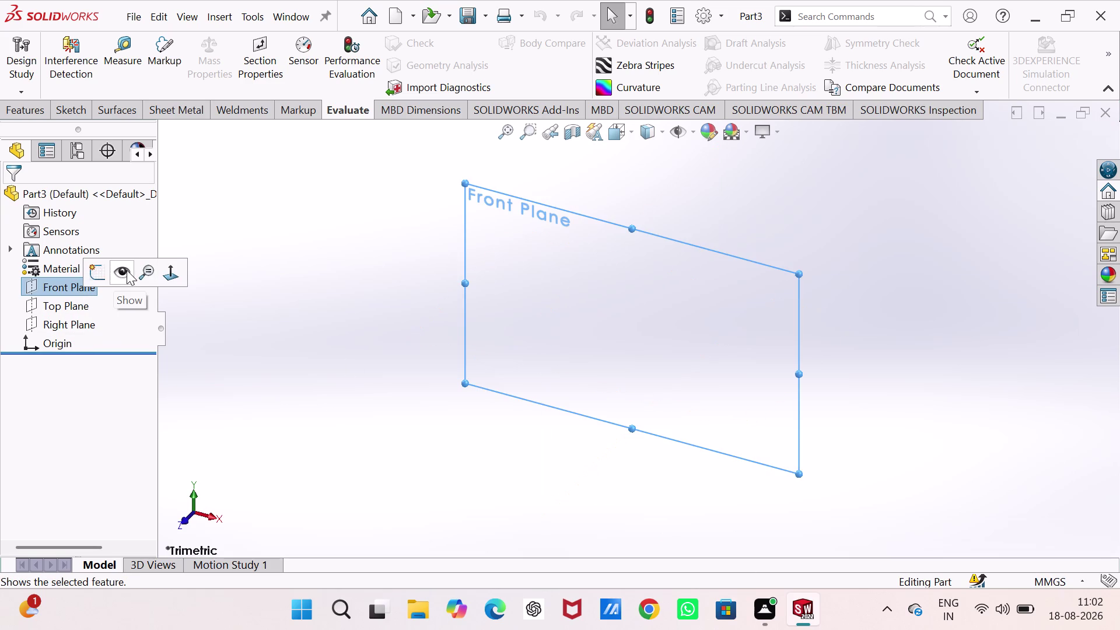
Start Sketch1 on the Front Plane, begin a line at the origin, then cancel it.
click(102, 277)
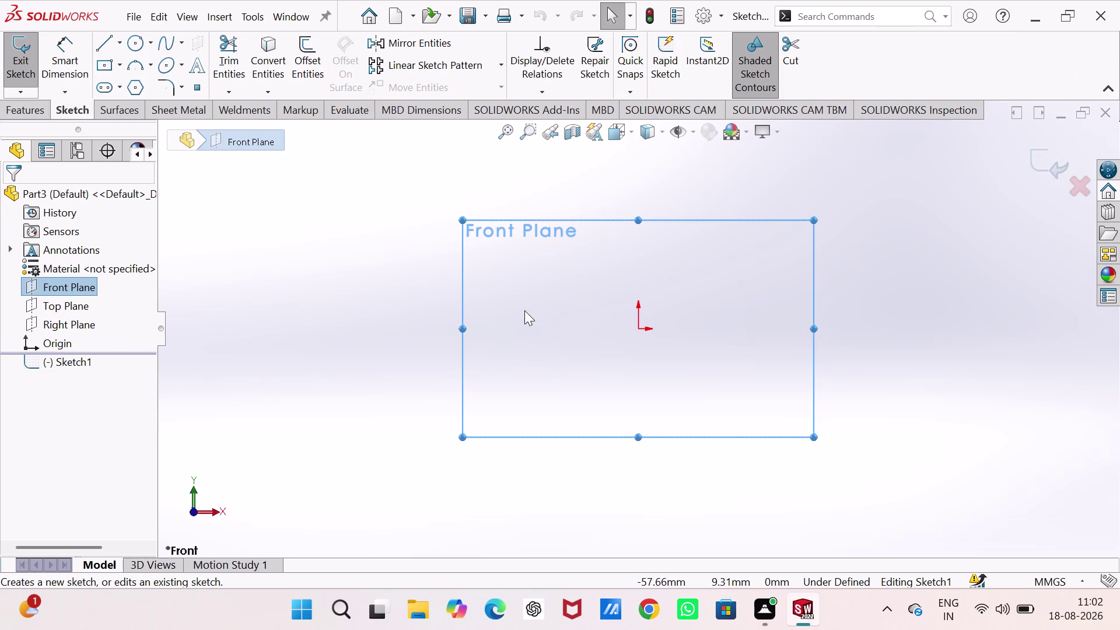
click(102, 39)
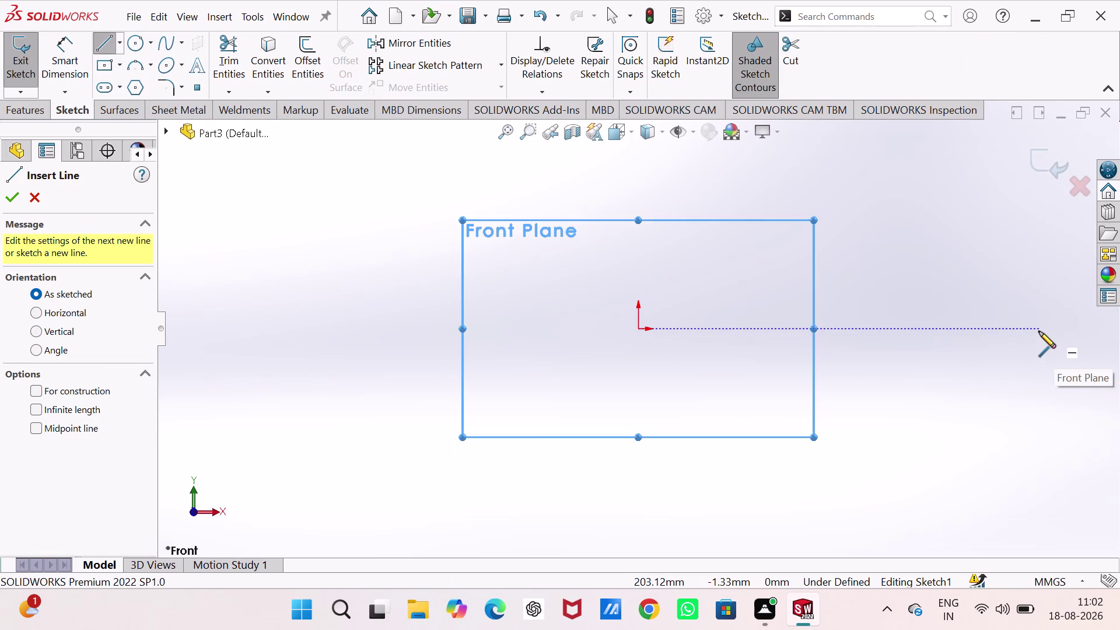
click(639, 329)
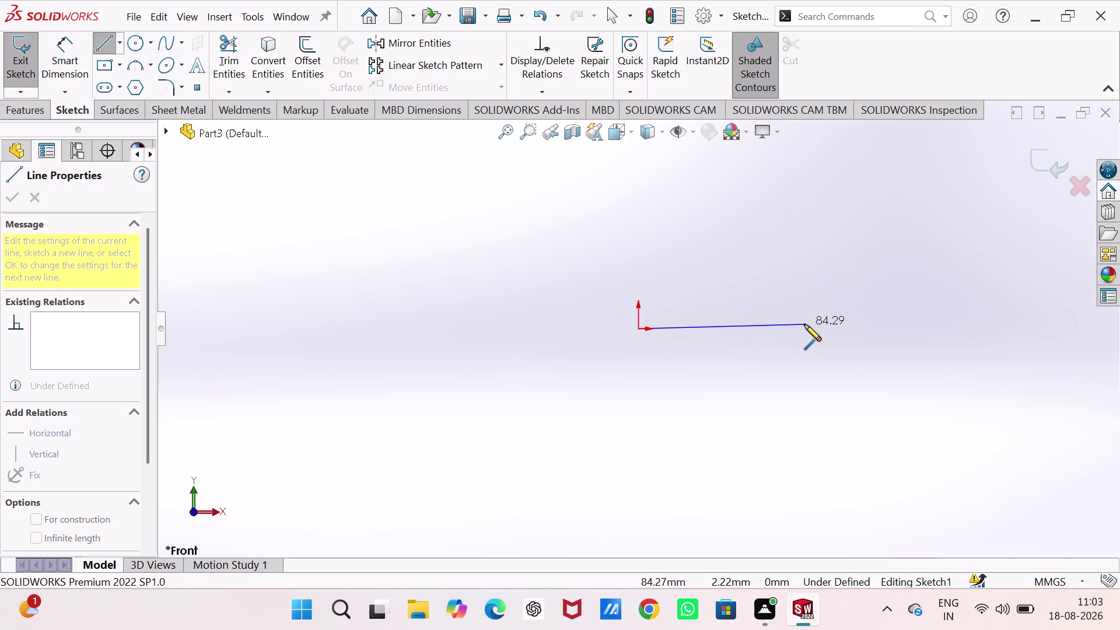
key(Escape)
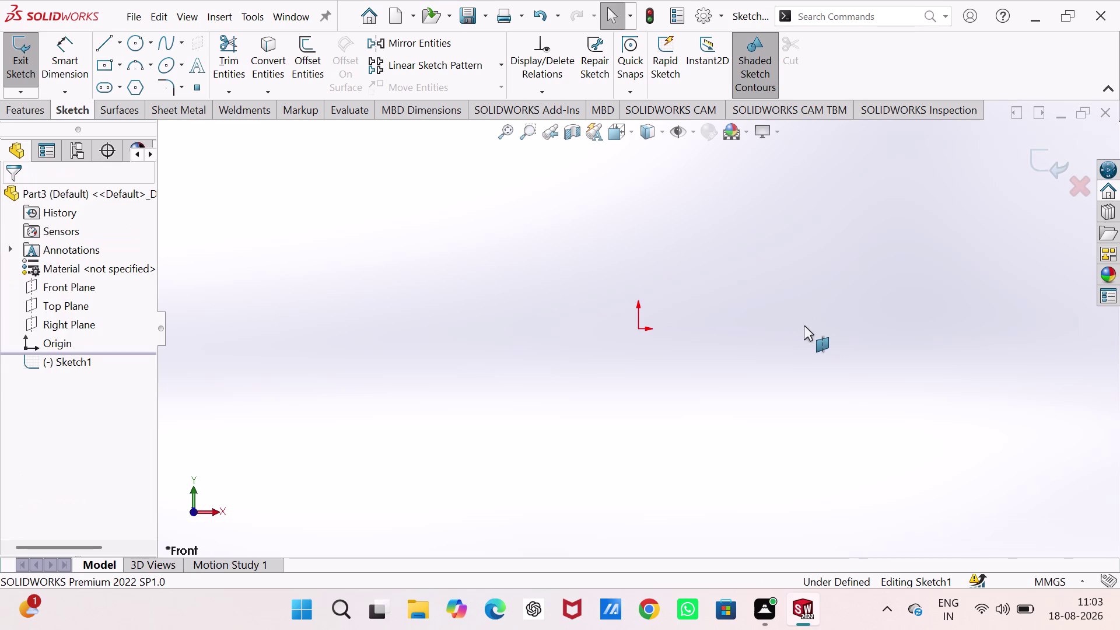